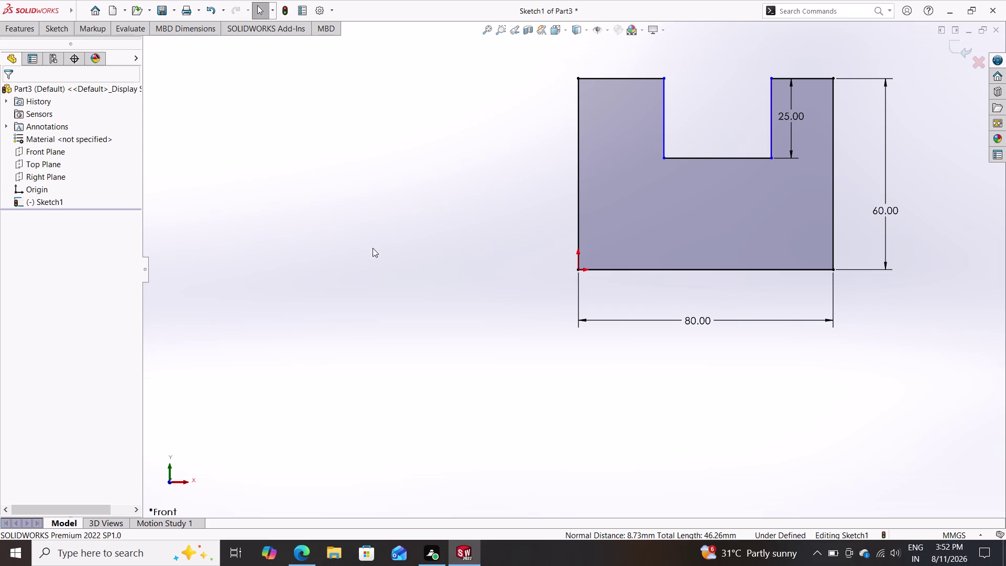
Dimension the notch's bottom edge to 25 mm with Smart Dimension.
click(63, 29)
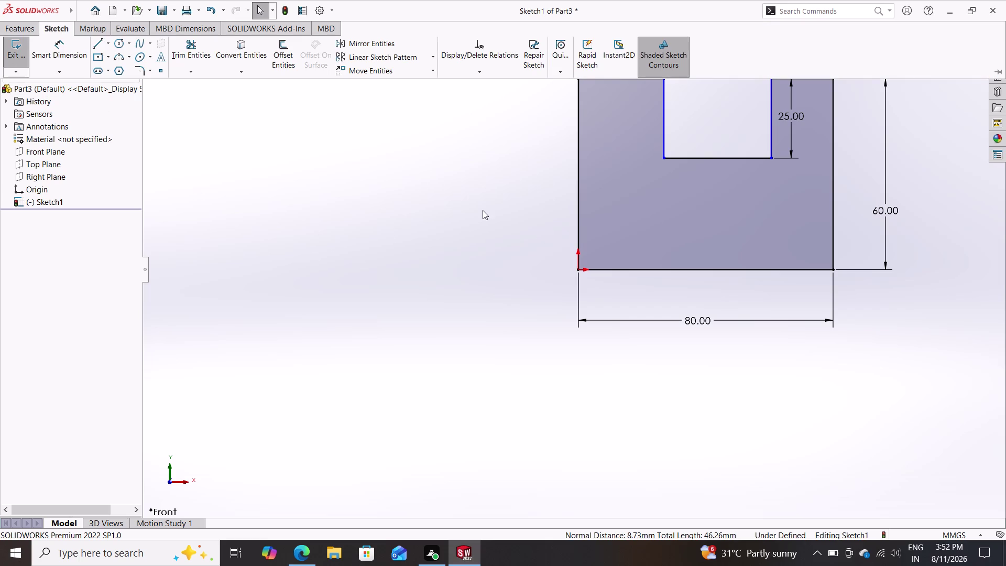
click(72, 47)
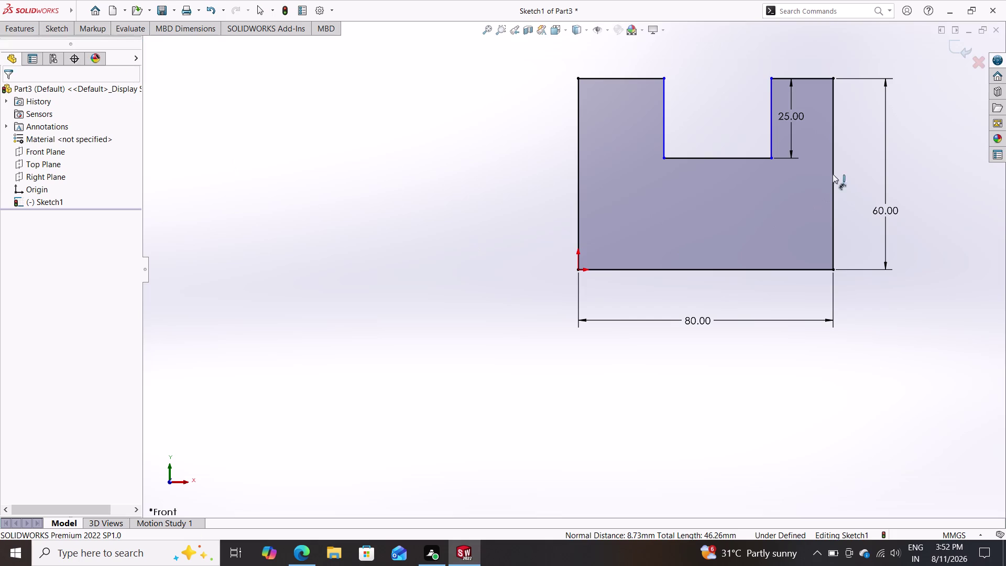
click(710, 159)
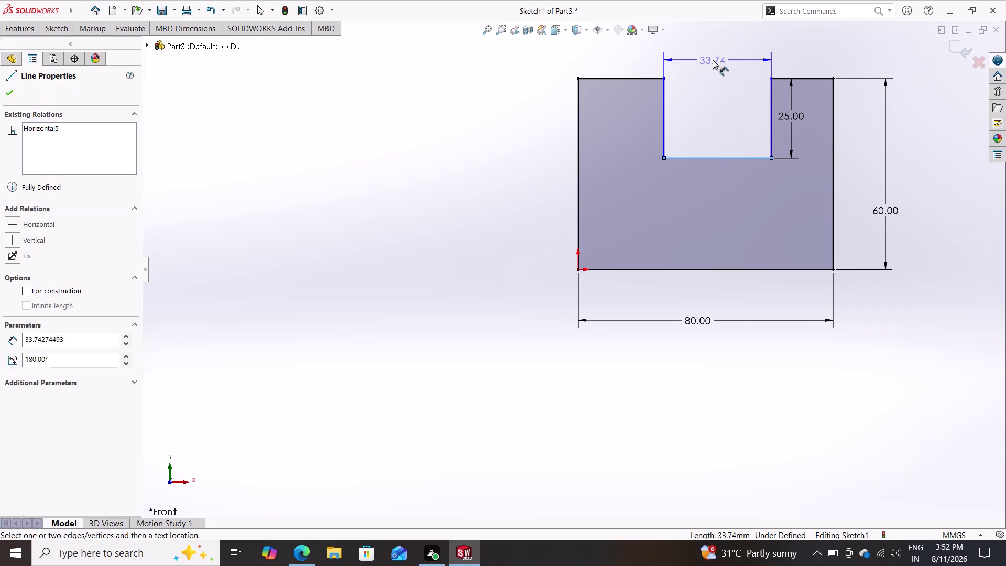
click(713, 58)
text(2)
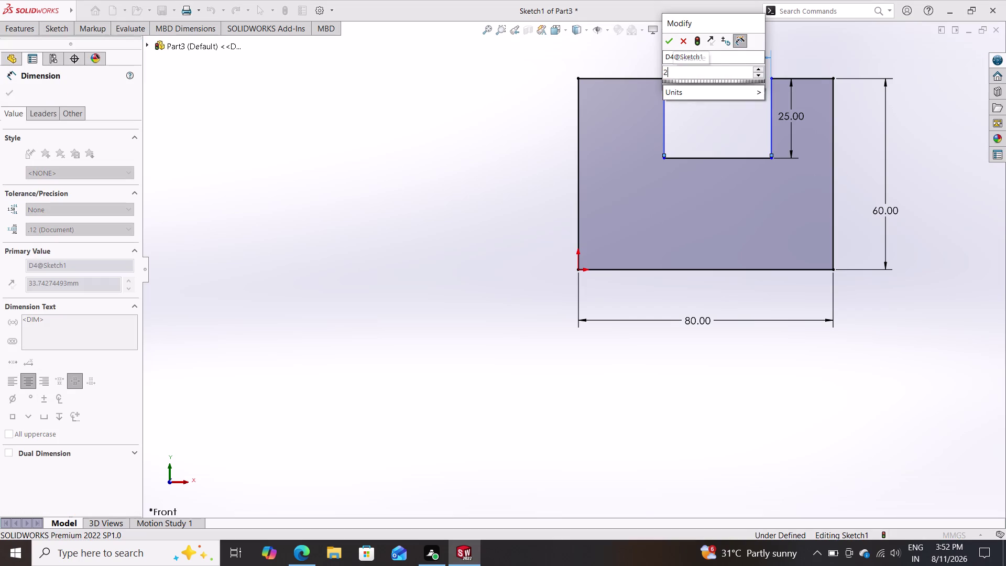
text(5)
key(Return)
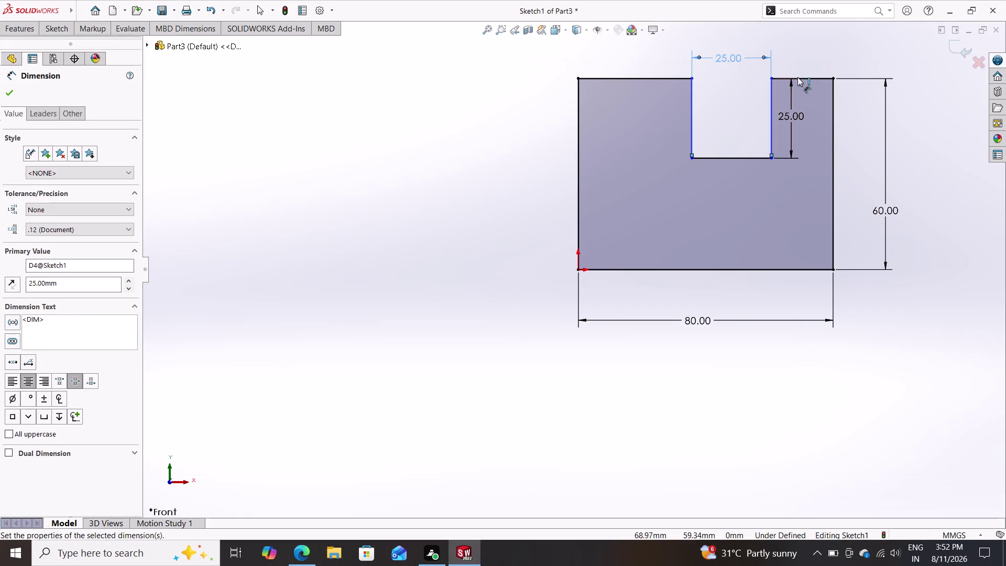
Dimension the right top ledge to 25 mm.
click(46, 22)
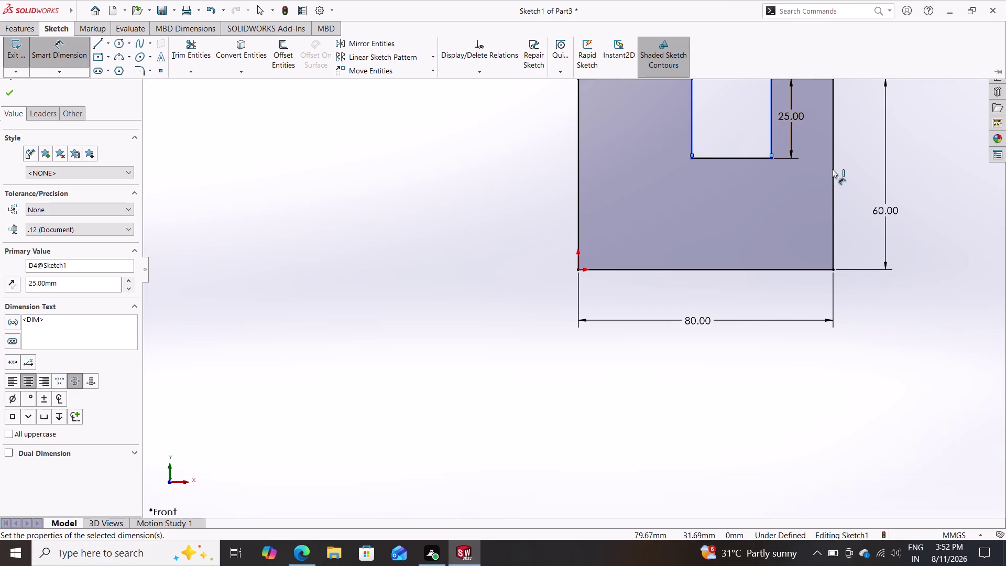
scroll(down, 3)
scroll(down, 3)
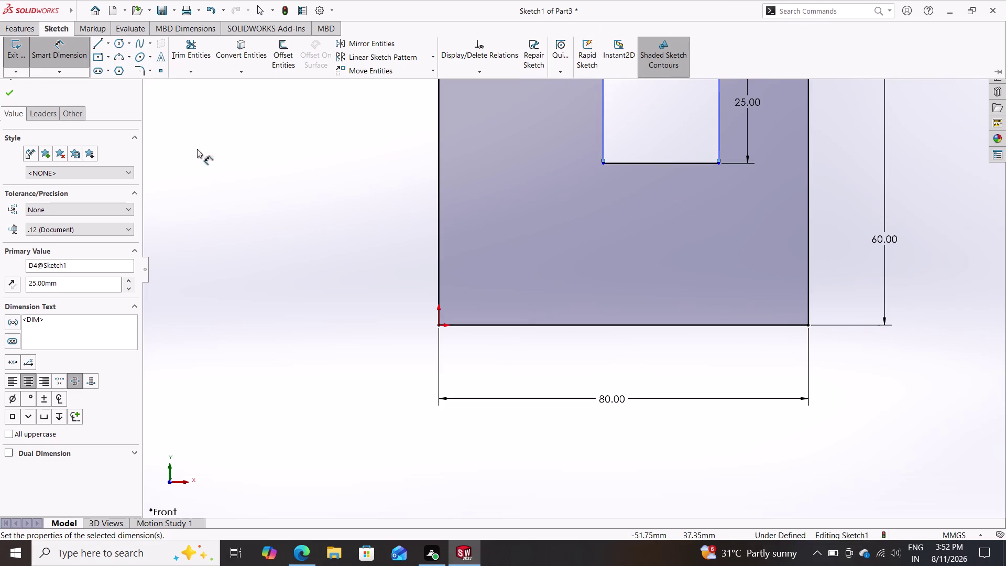
scroll(down, 3)
scroll(down, 3)
scroll(up, 3)
scroll(up, 3)
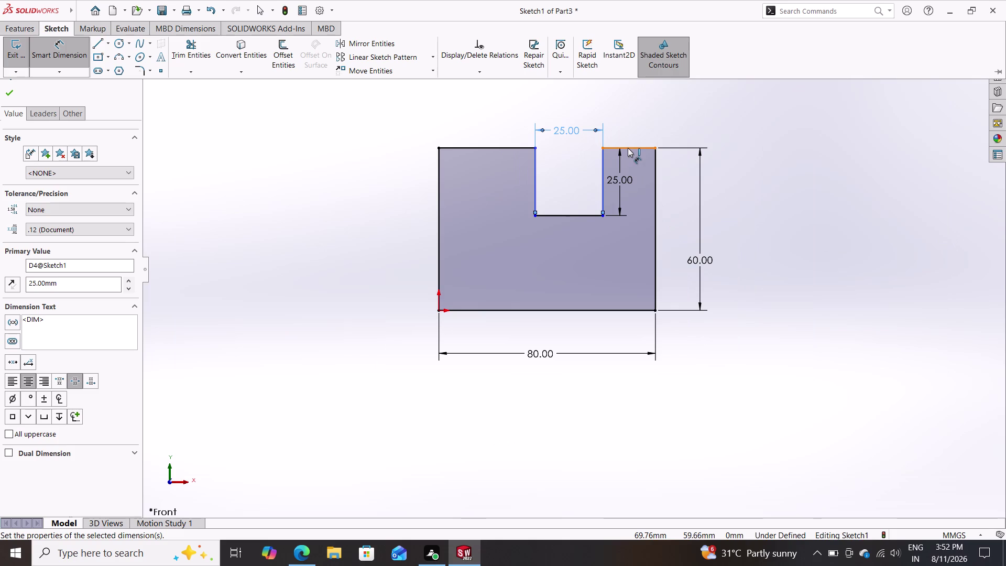
click(627, 148)
click(629, 113)
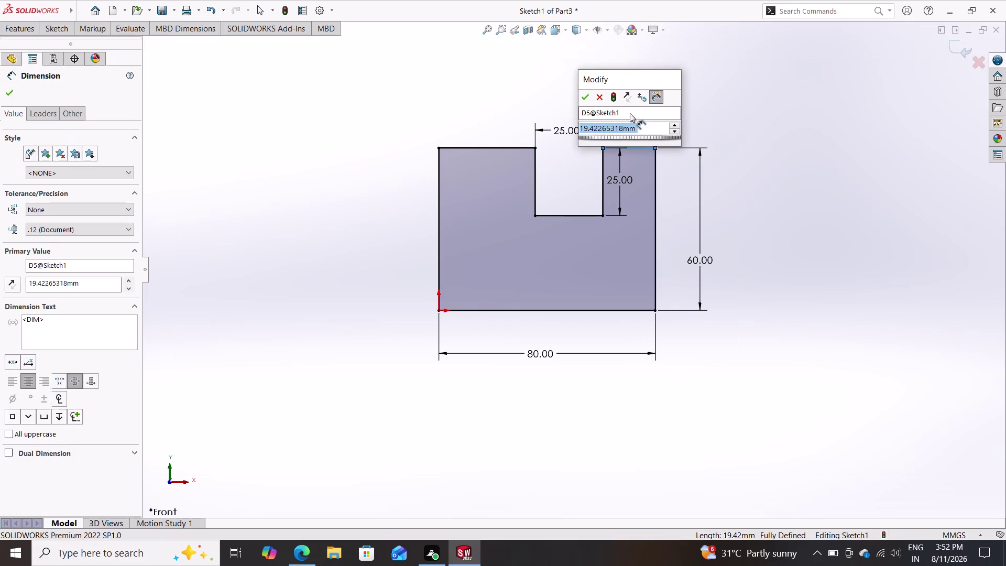
text(25)
key(Return)
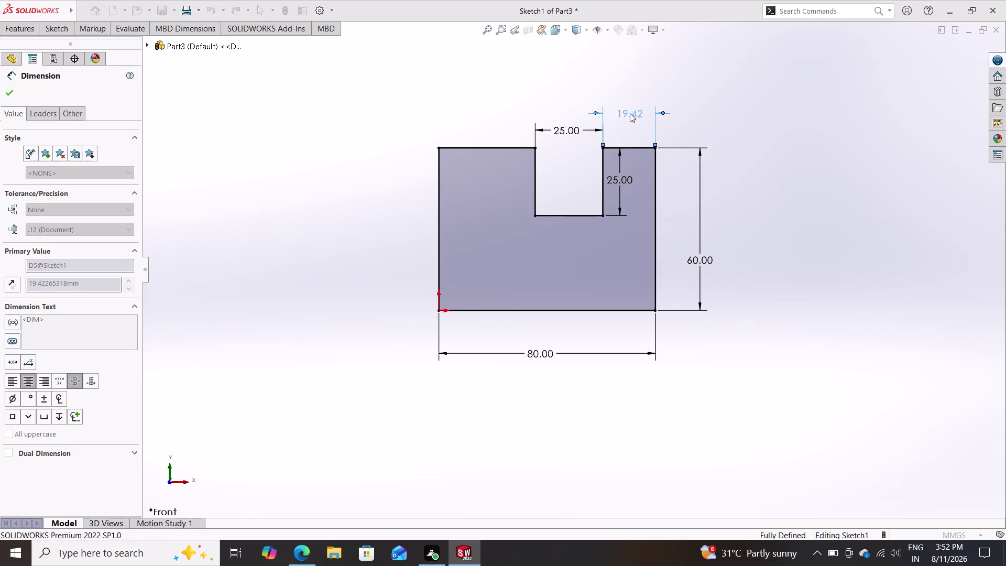
key(Escape)
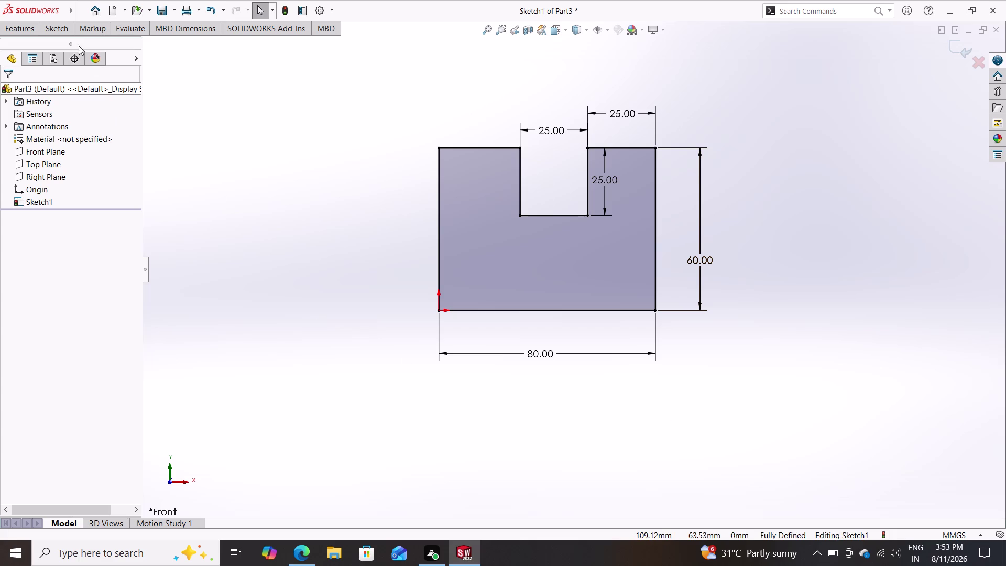
click(68, 31)
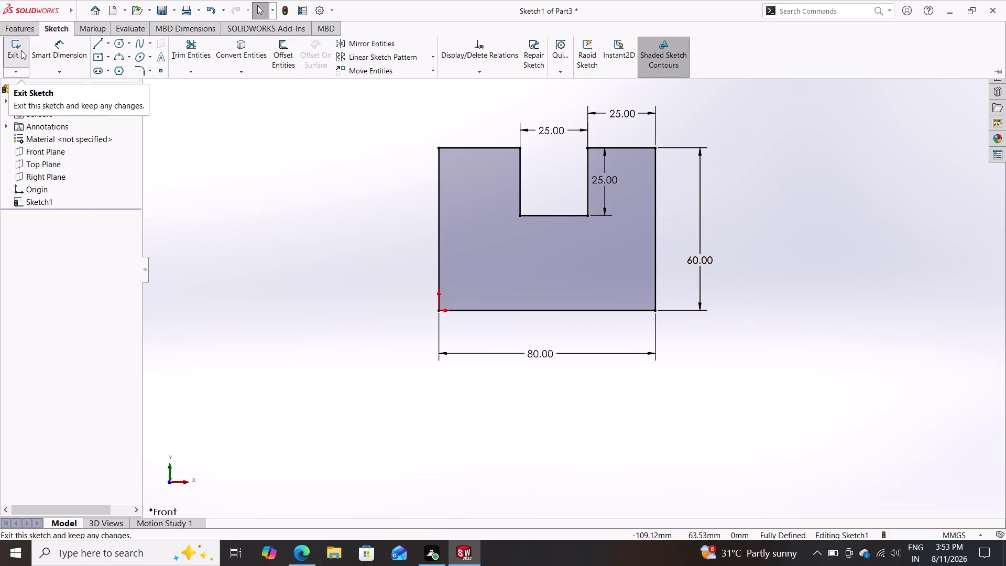
click(63, 46)
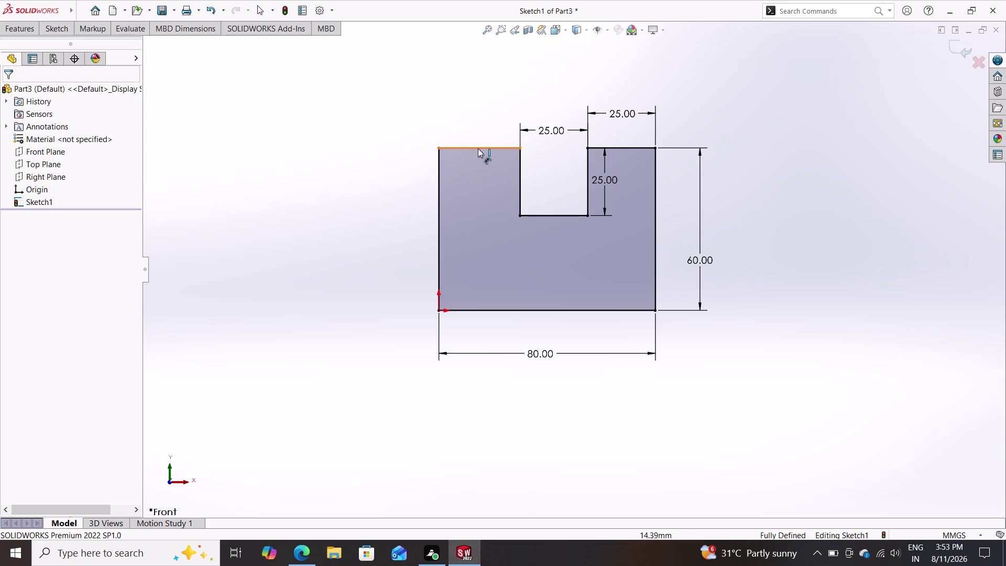
click(477, 148)
click(471, 105)
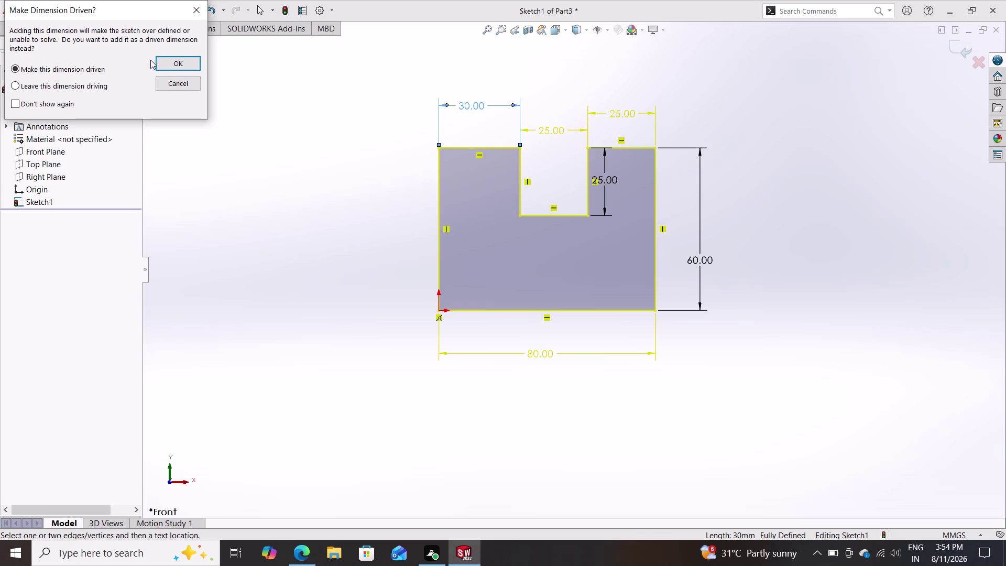
Accept the 30 mm left ledge dimension as a driven reference and close its properties.
click(163, 67)
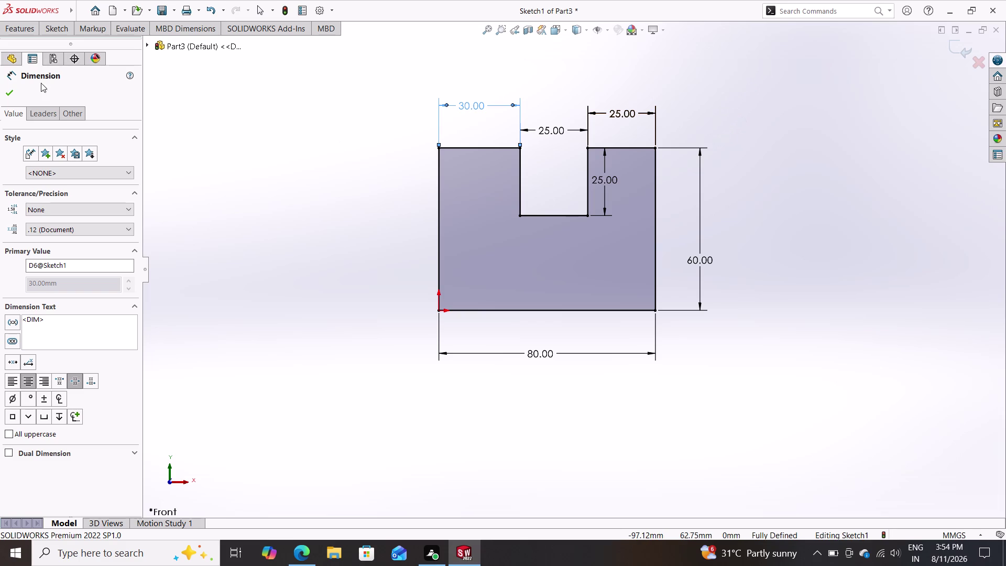
click(12, 89)
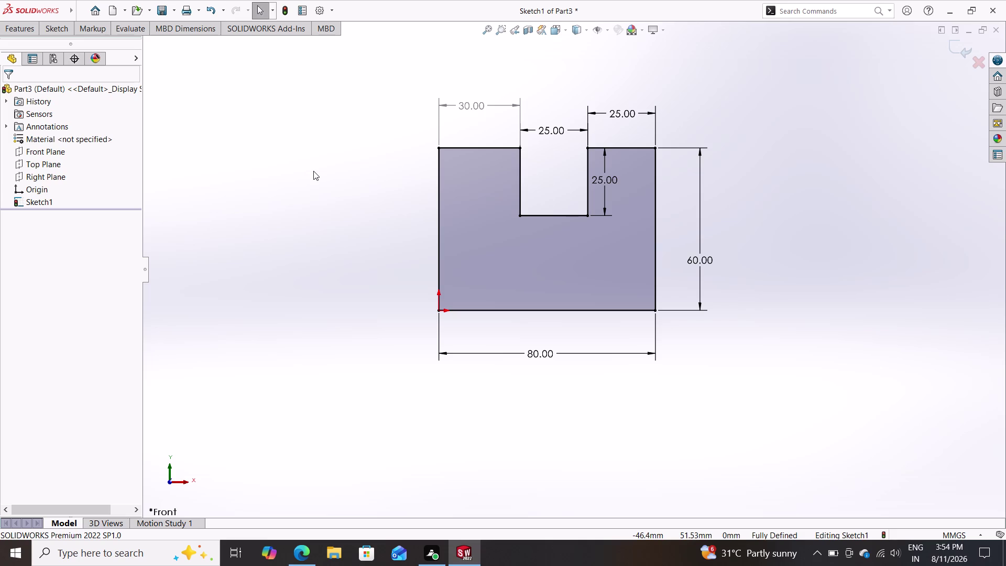
Change the notch width dimension from 25 mm to 20 mm.
triple_click(553, 130)
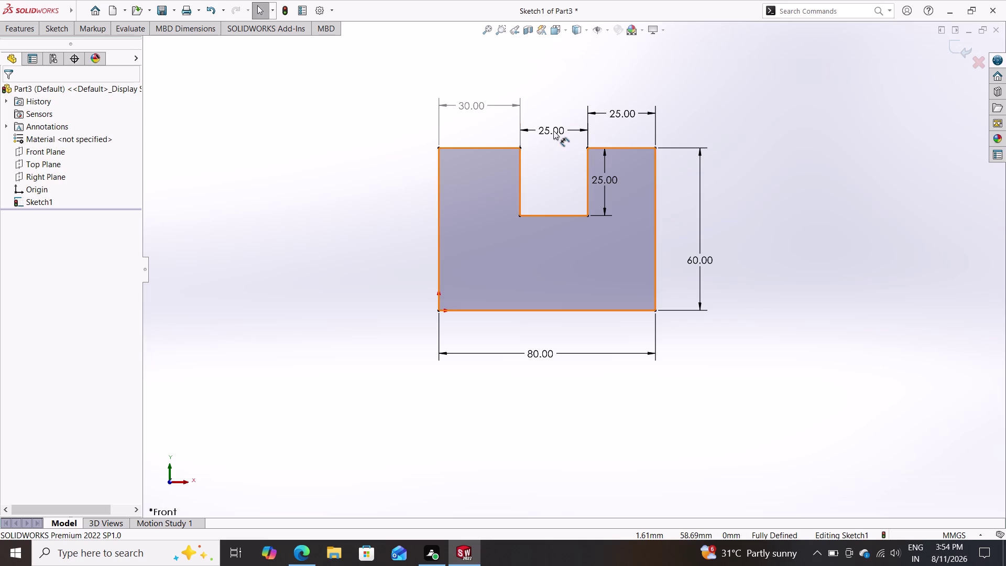
click(553, 130)
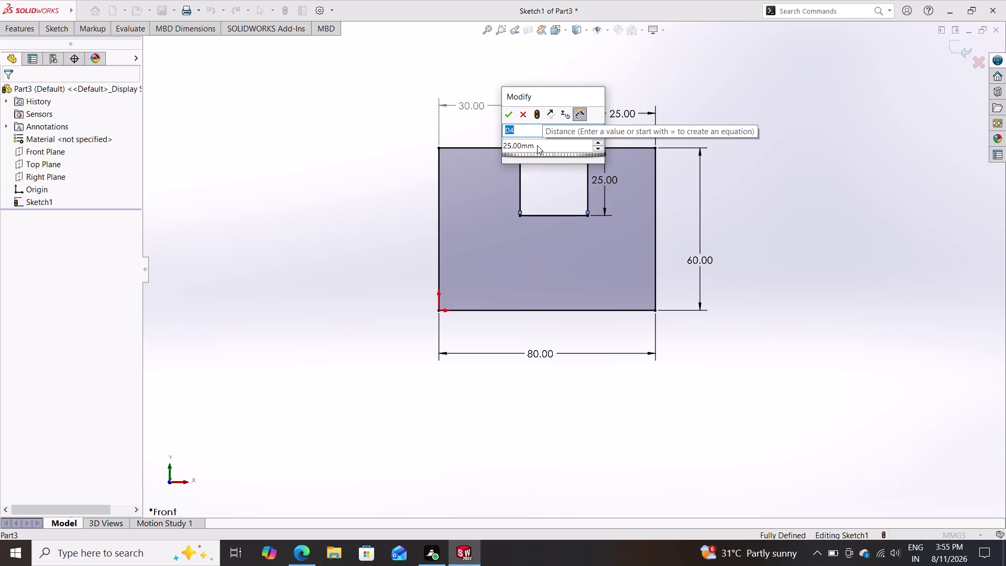
click(534, 147)
drag(542, 143, 487, 152)
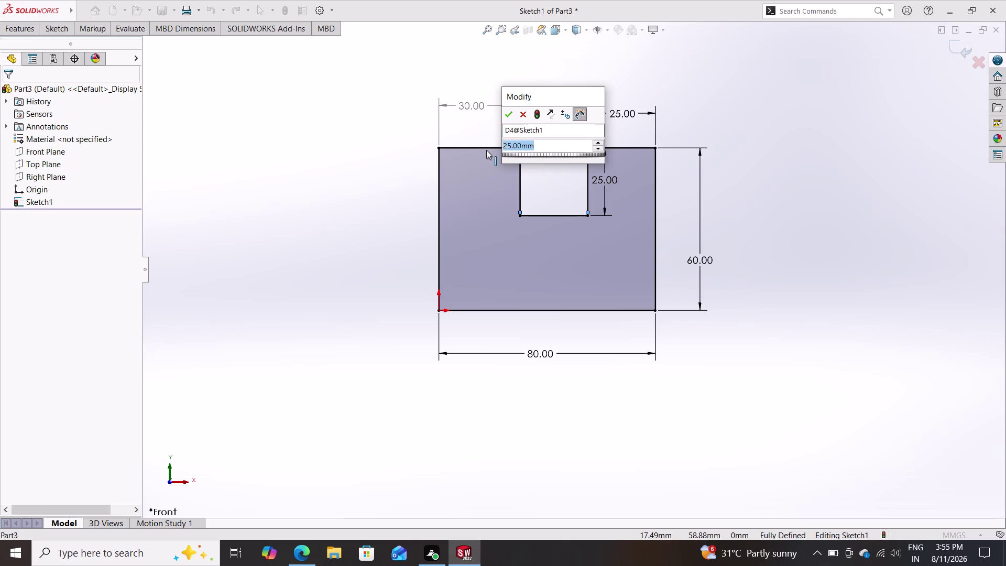
text(20)
key(Return)
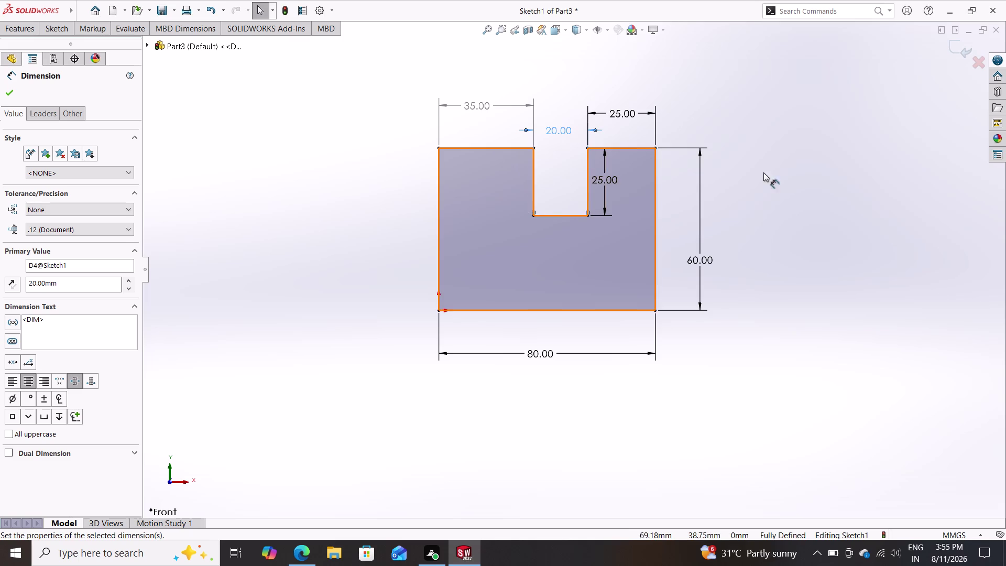
key(Escape)
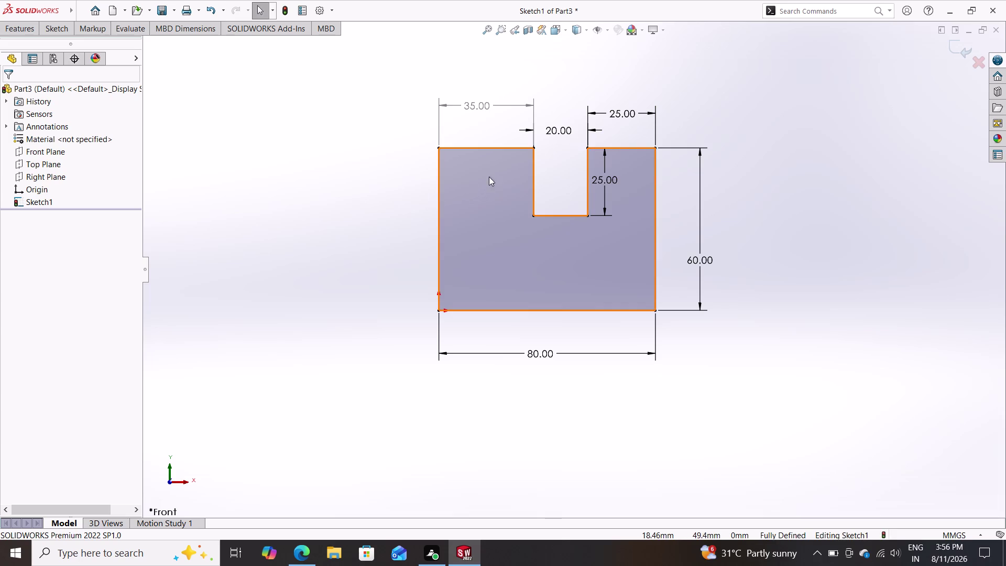
Make the 20 mm notch width dimension a driven reference.
click(532, 133)
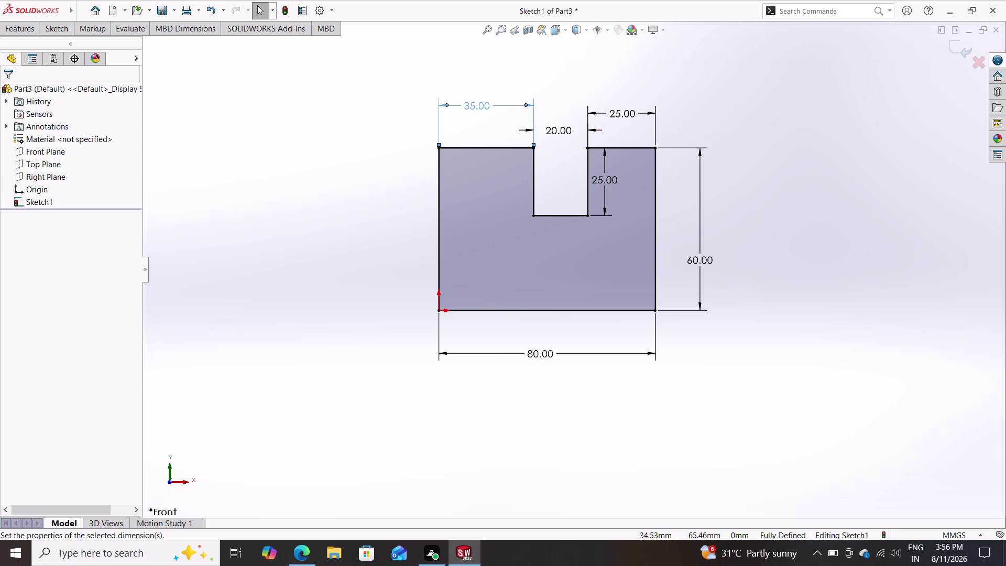
key(Escape)
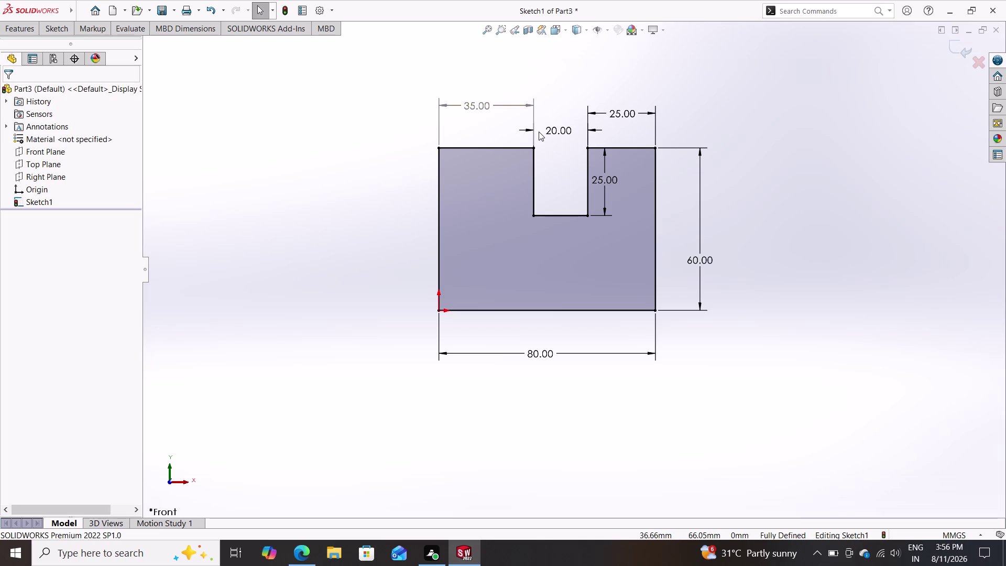
double_click(595, 128)
right_click(595, 128)
right_click(595, 128)
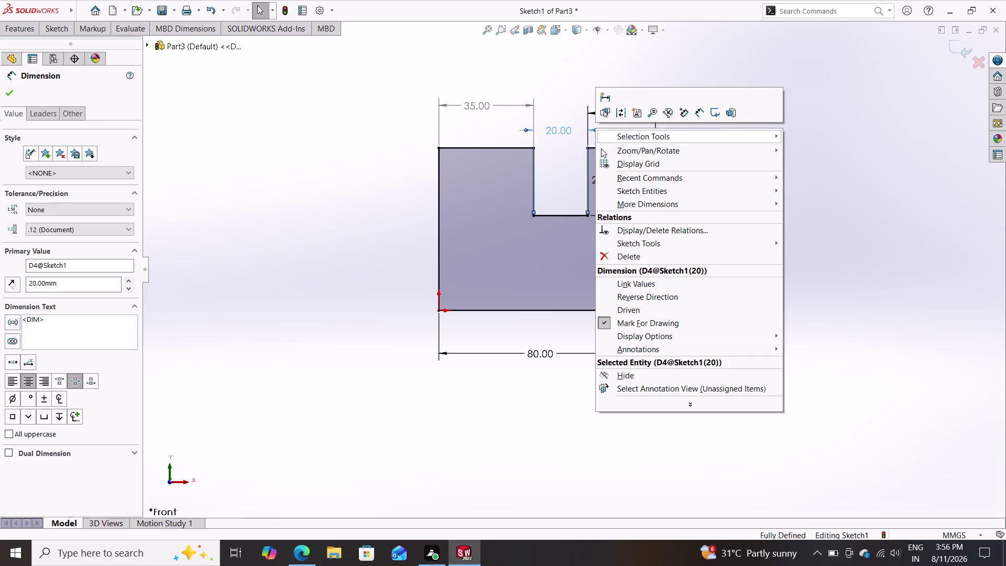
click(626, 311)
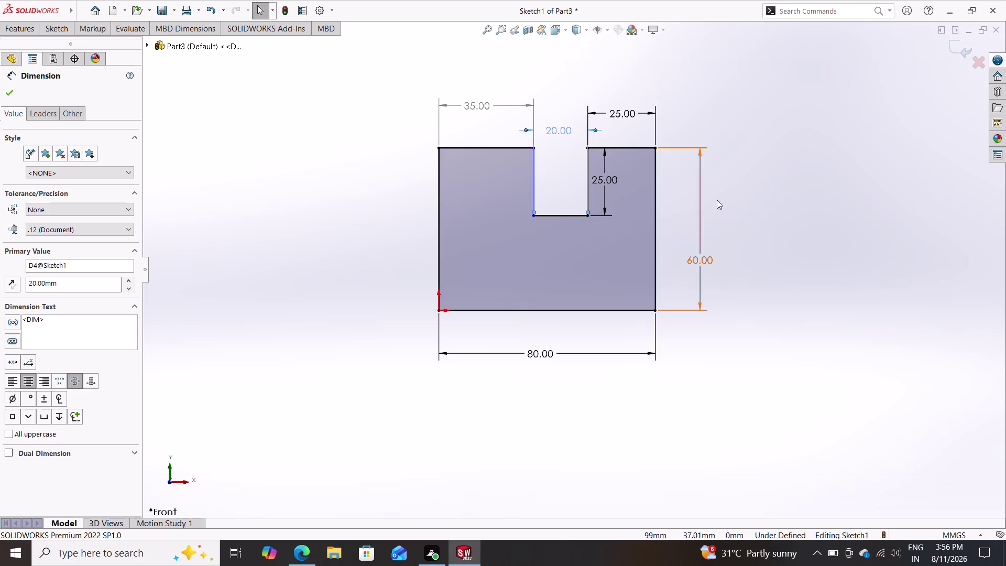
key(Escape)
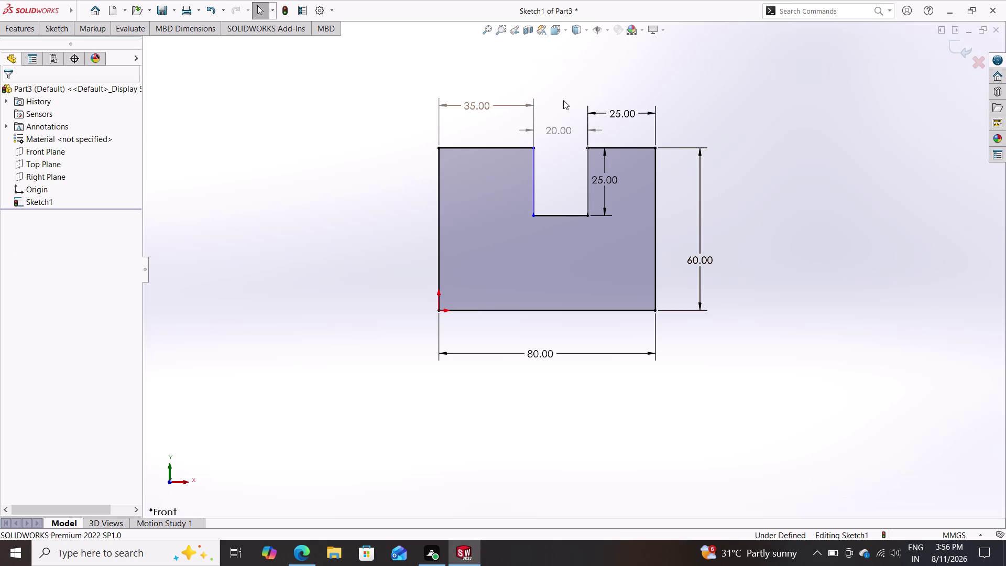
Make the 35 mm left ledge dimension driving again.
click(499, 103)
right_click(500, 103)
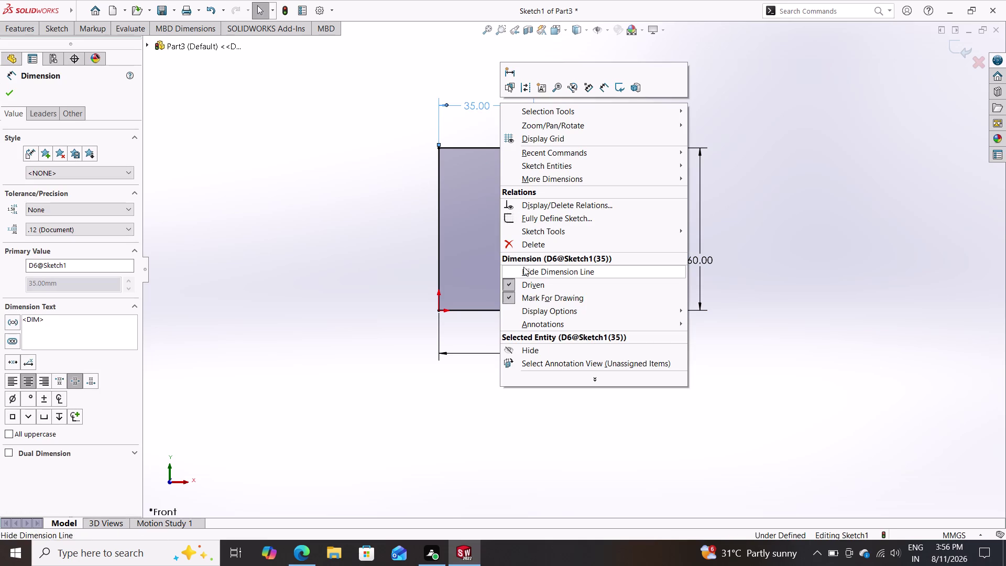
click(527, 287)
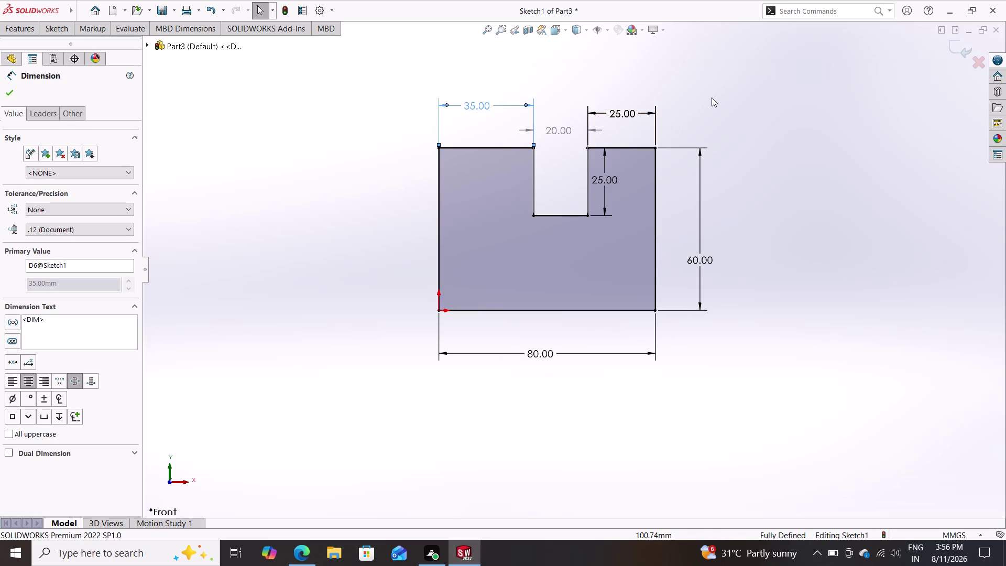
key(Escape)
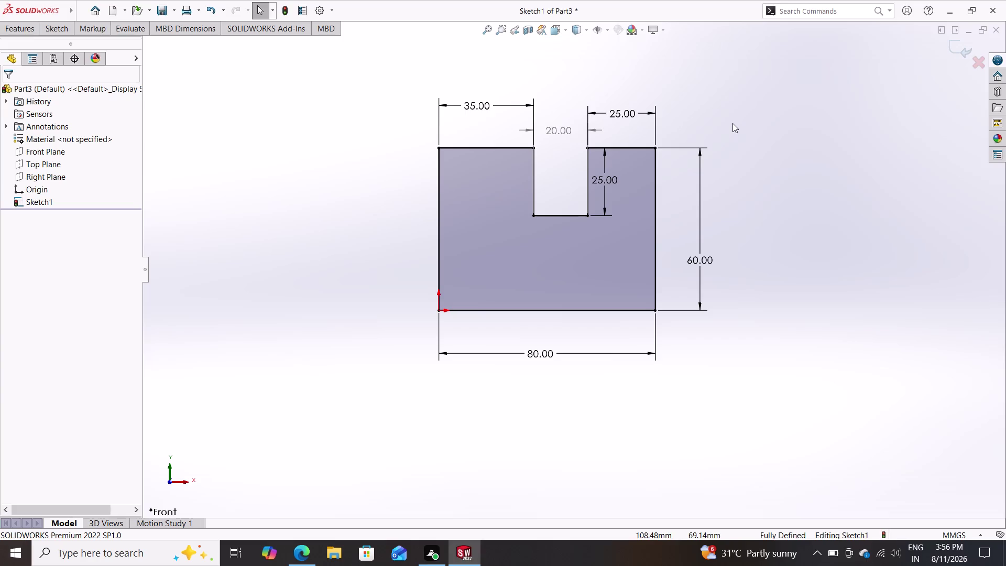
Change the left ledge dimension from 35 mm to 20 mm.
double_click(499, 106)
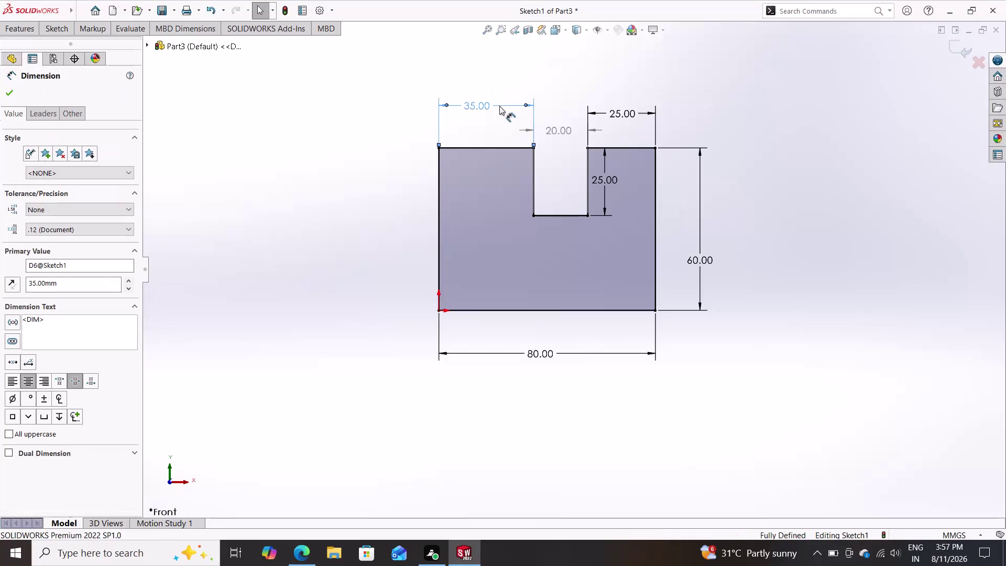
double_click(471, 105)
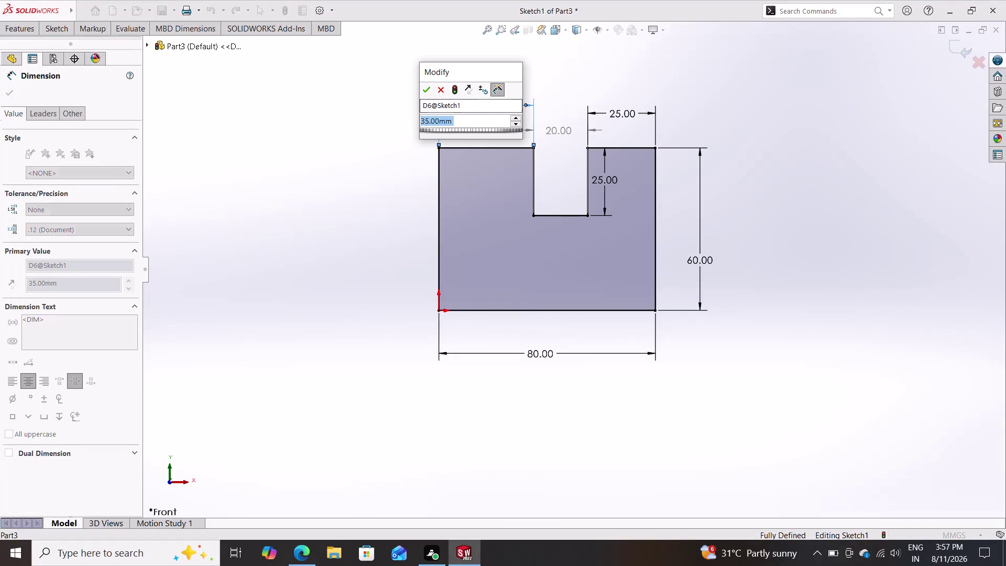
text(20)
key(Return)
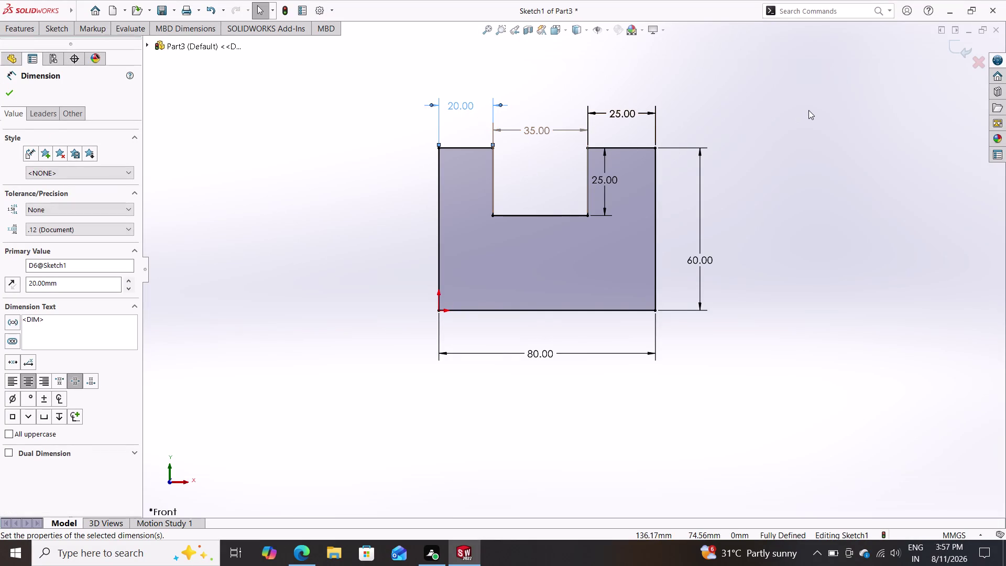
key(Escape)
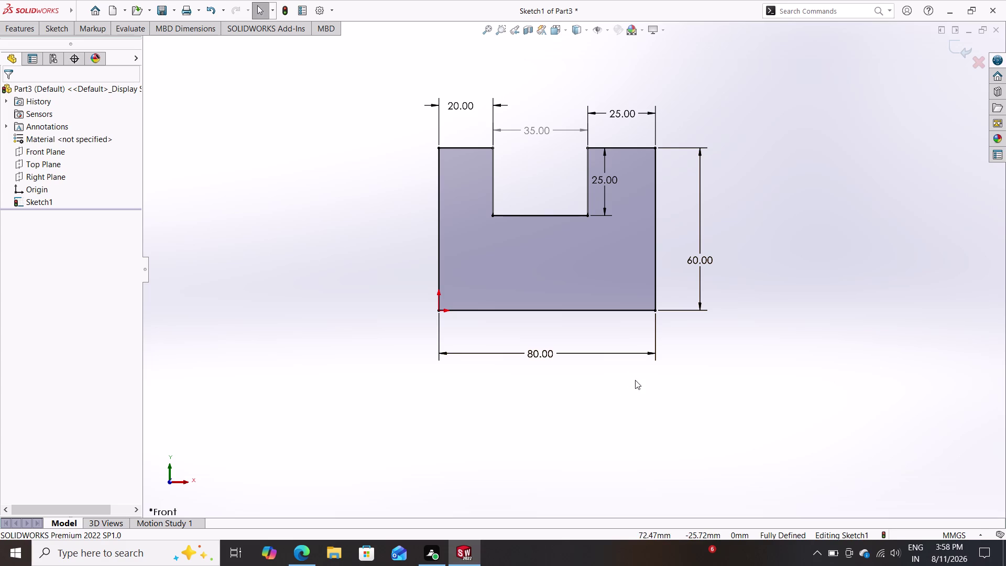
Box-select the entire notched profile with its dimensions and delete it.
drag(750, 369, 477, 397)
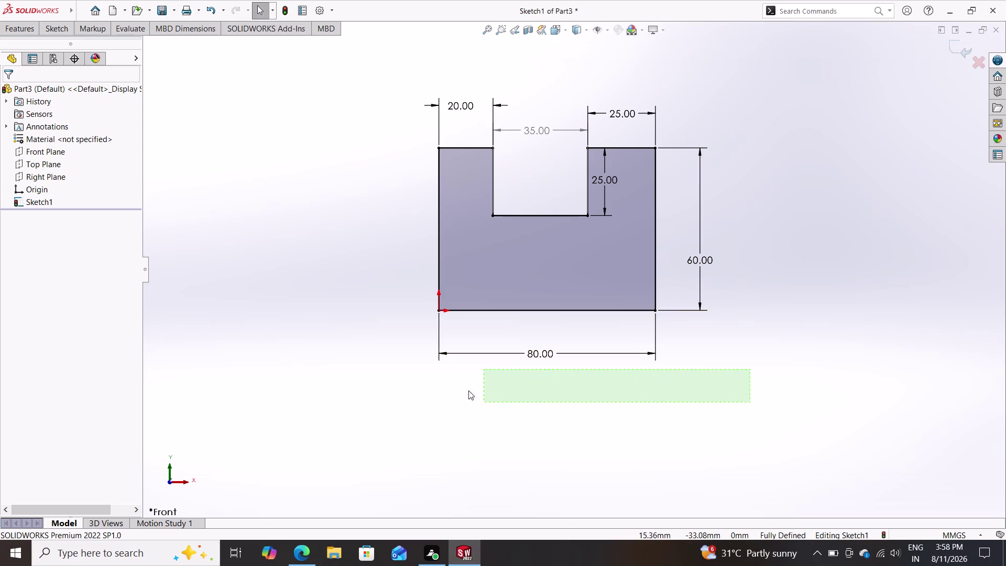
drag(477, 397, 362, 89)
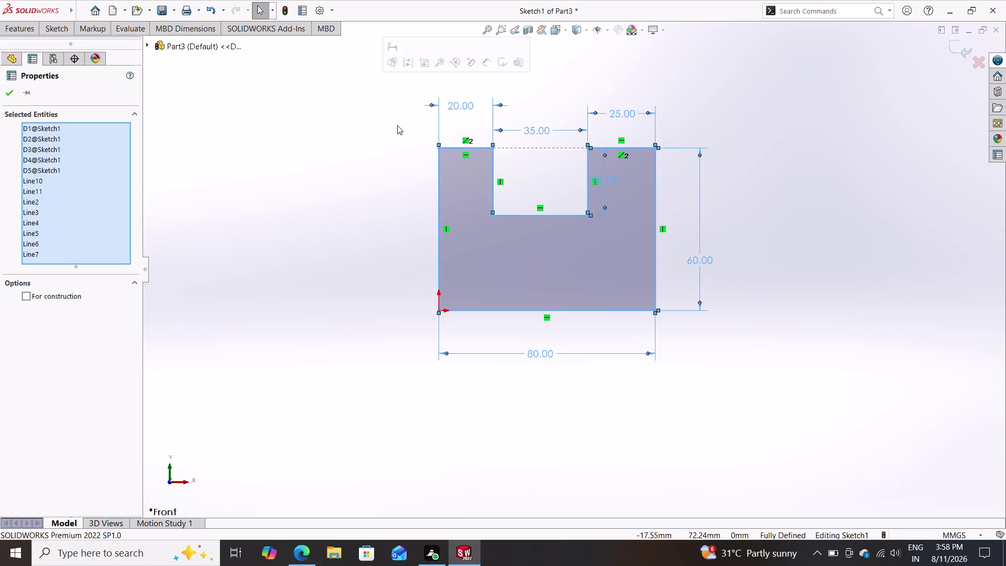
key(Delete)
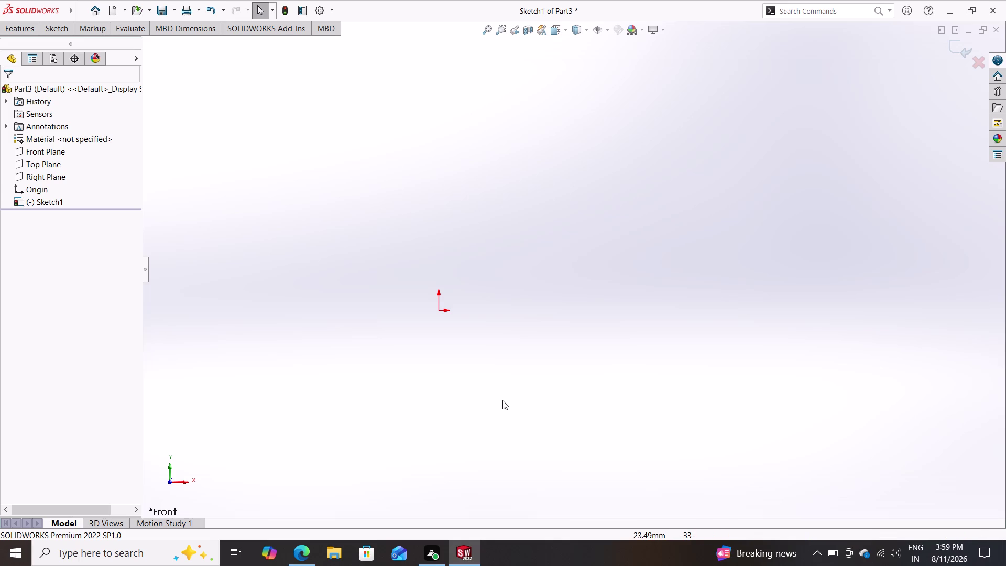
Draw a circle centred on the origin.
click(56, 28)
click(119, 43)
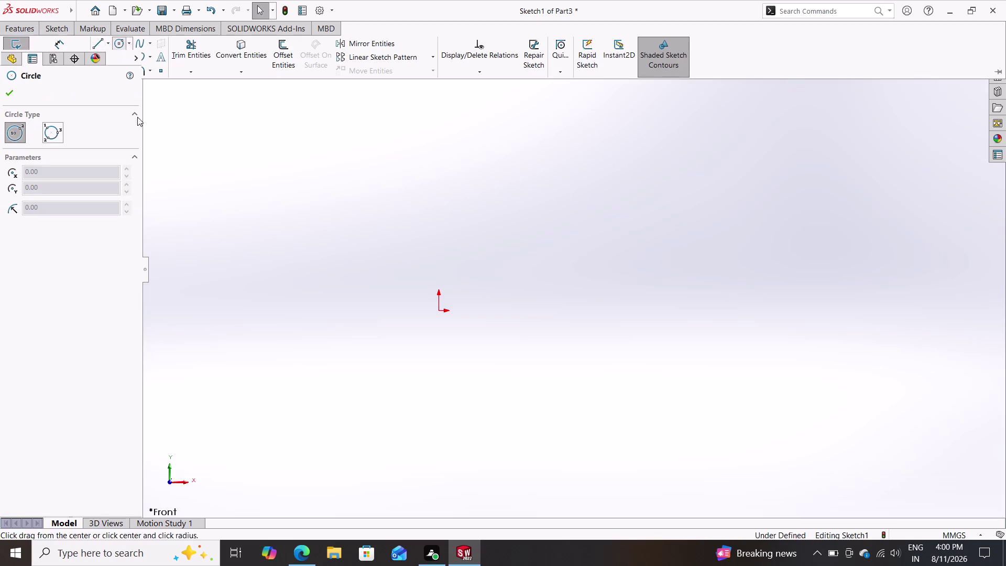
click(440, 310)
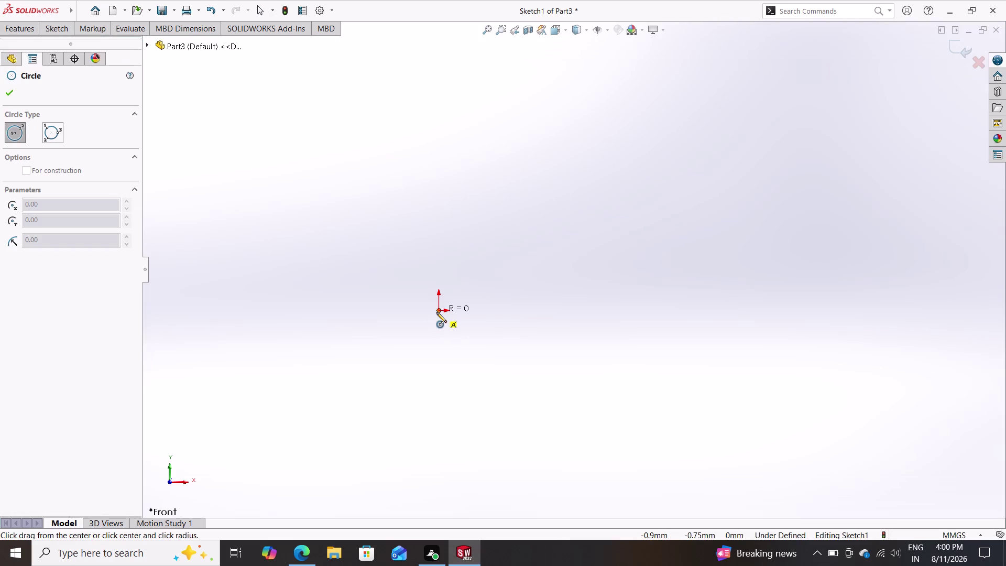
click(450, 336)
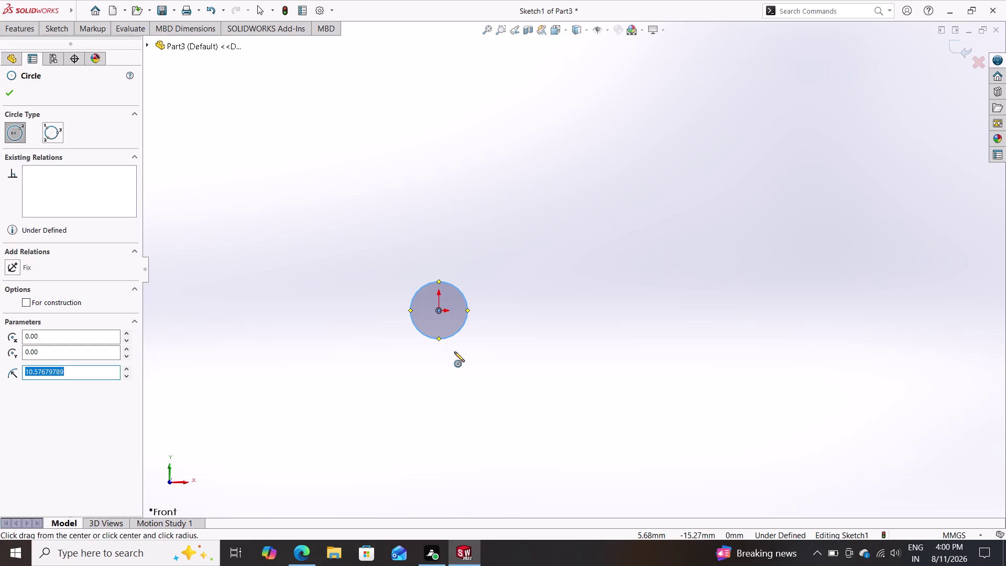
key(Escape)
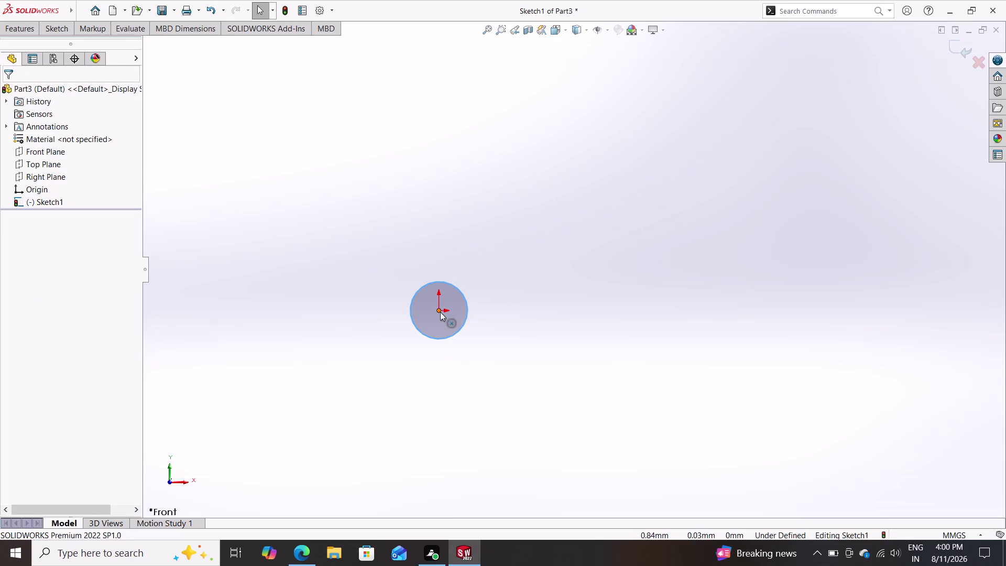
key(Escape)
click(63, 30)
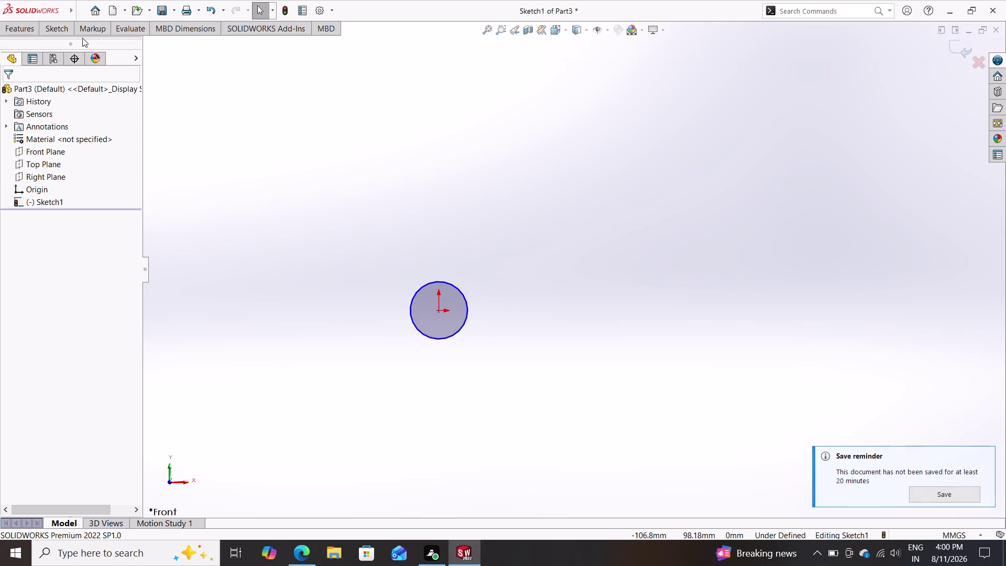
Draw a smaller circle below and a larger circle above the origin on the vertical axis.
click(59, 23)
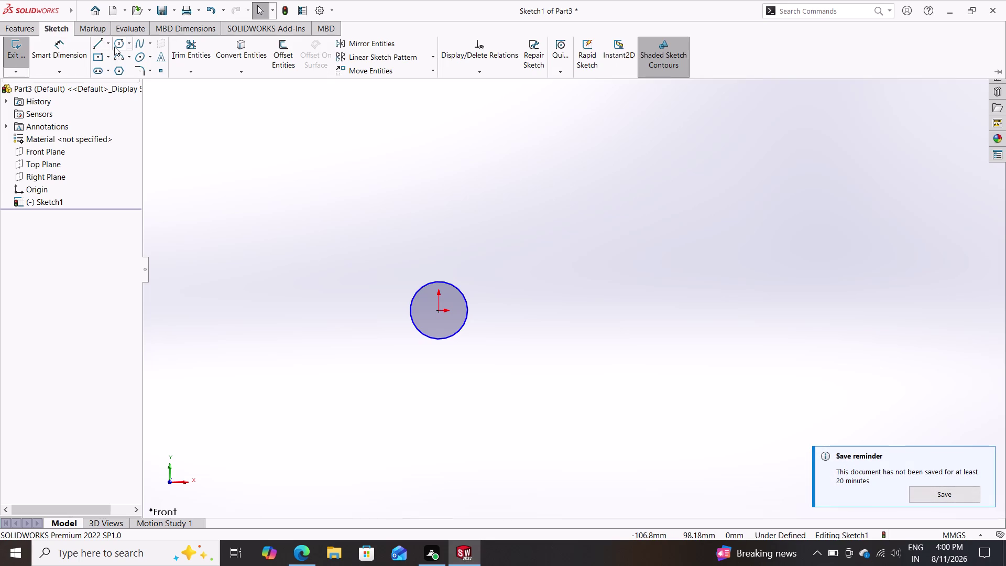
click(114, 47)
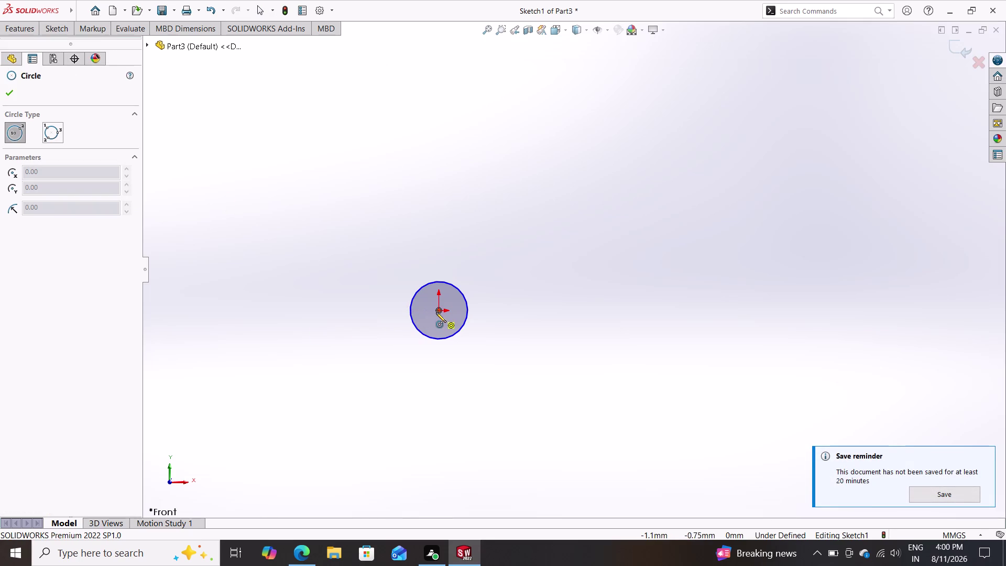
click(438, 404)
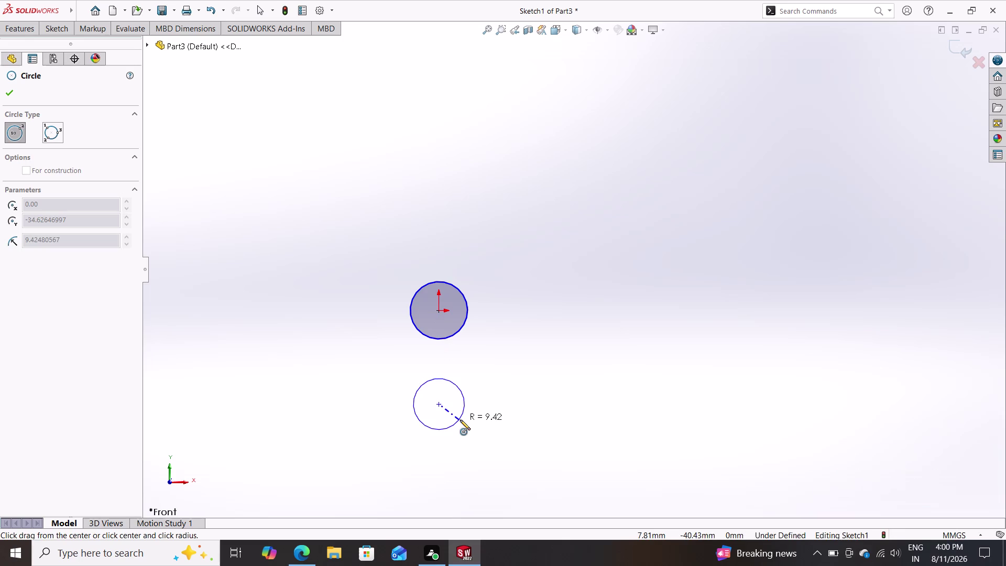
click(460, 419)
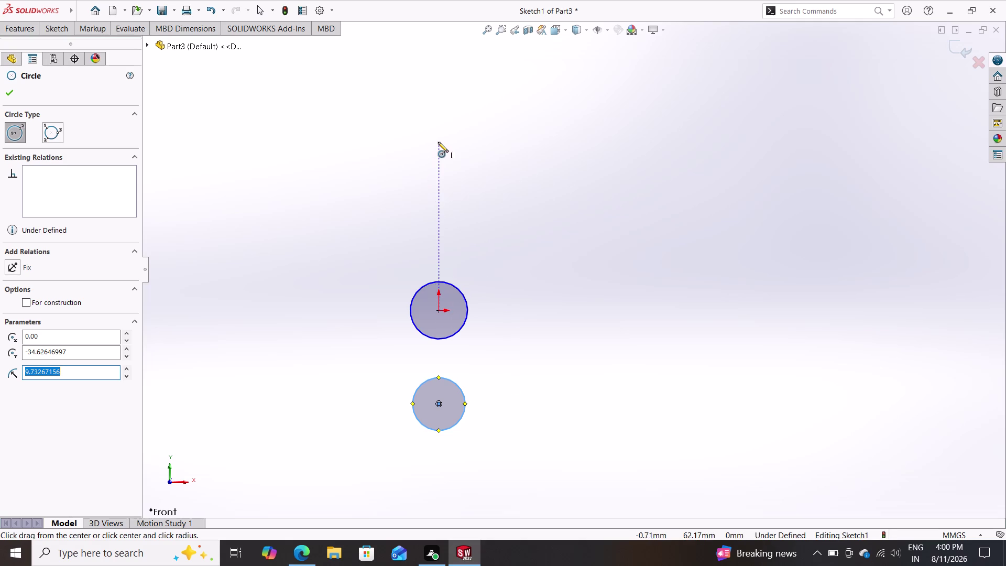
click(438, 138)
double_click(468, 161)
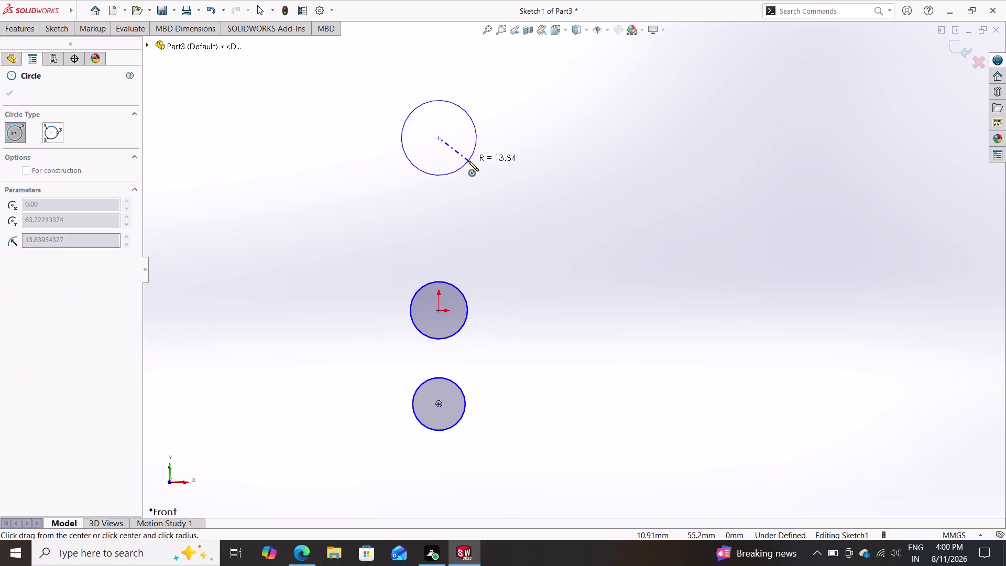
key(Escape)
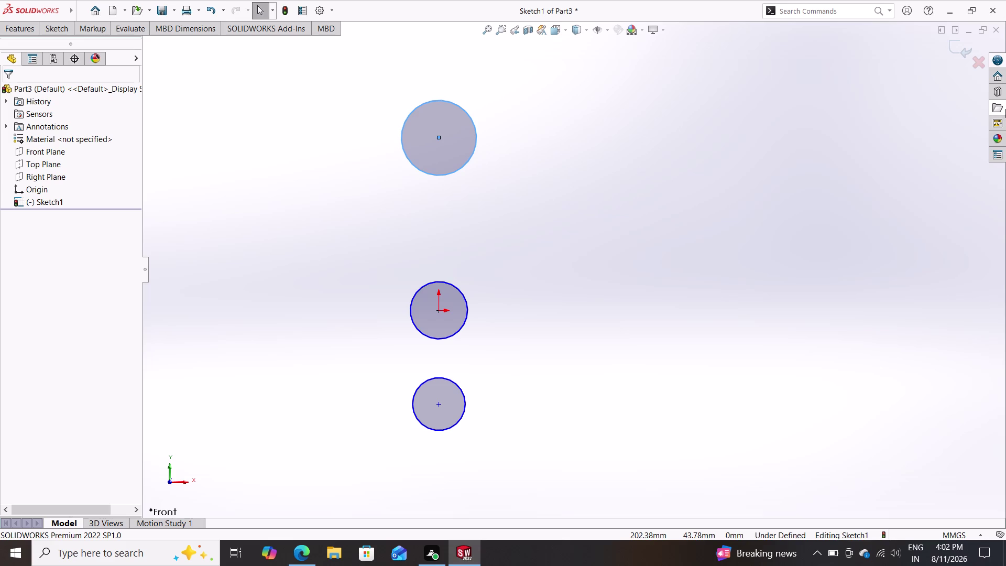
Draw a horizontal line extending right from the origin.
click(63, 22)
click(97, 46)
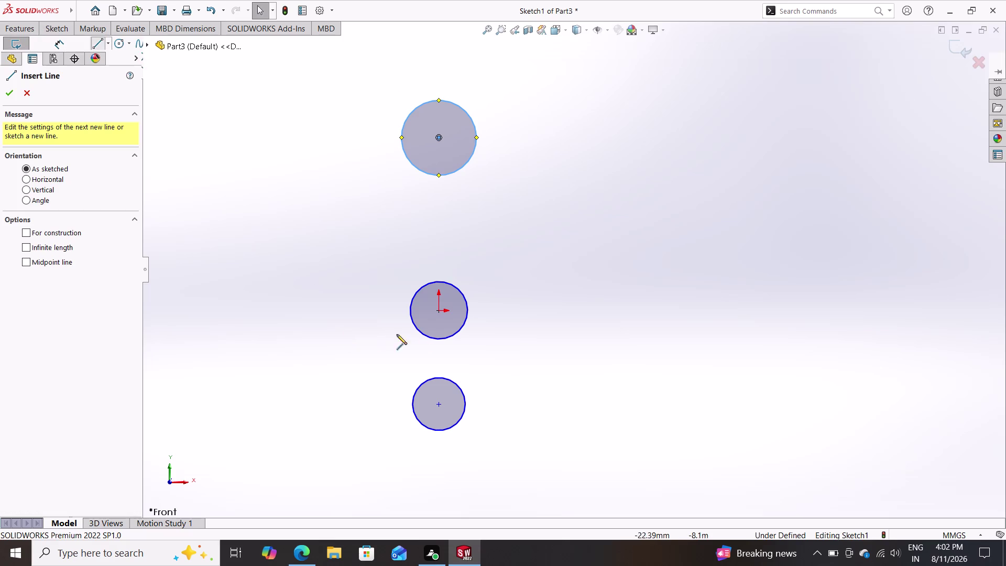
click(439, 310)
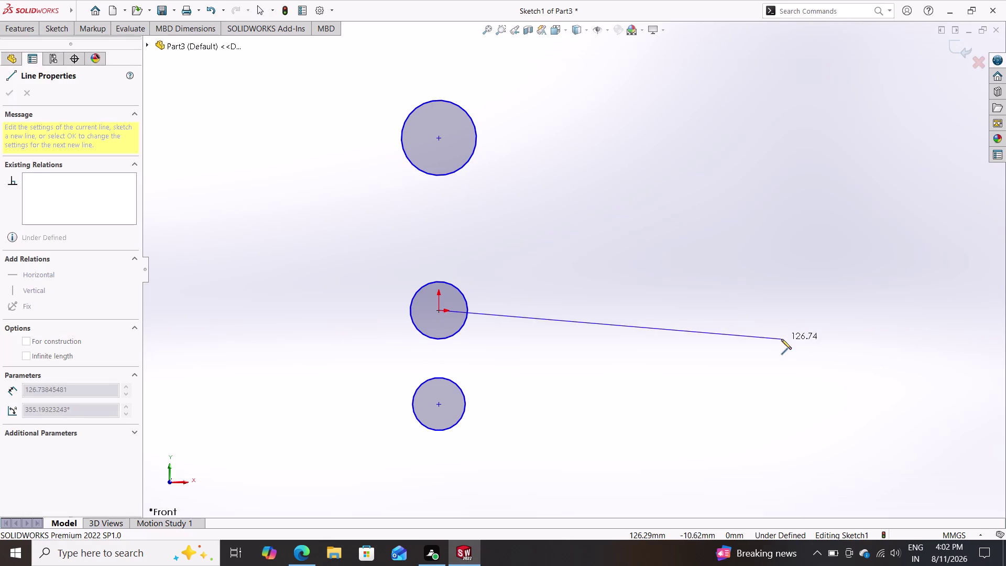
double_click(802, 312)
double_click(804, 313)
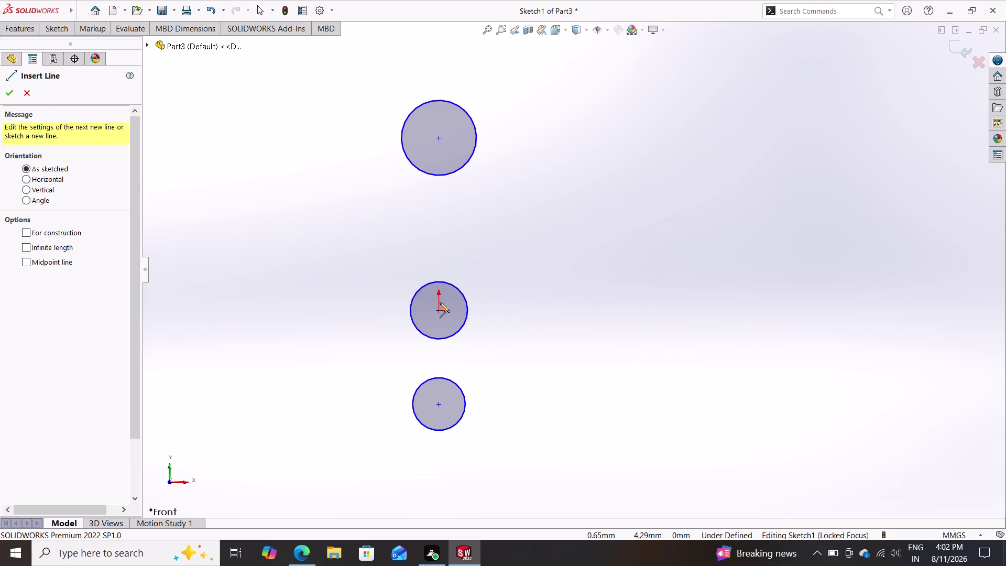
click(437, 312)
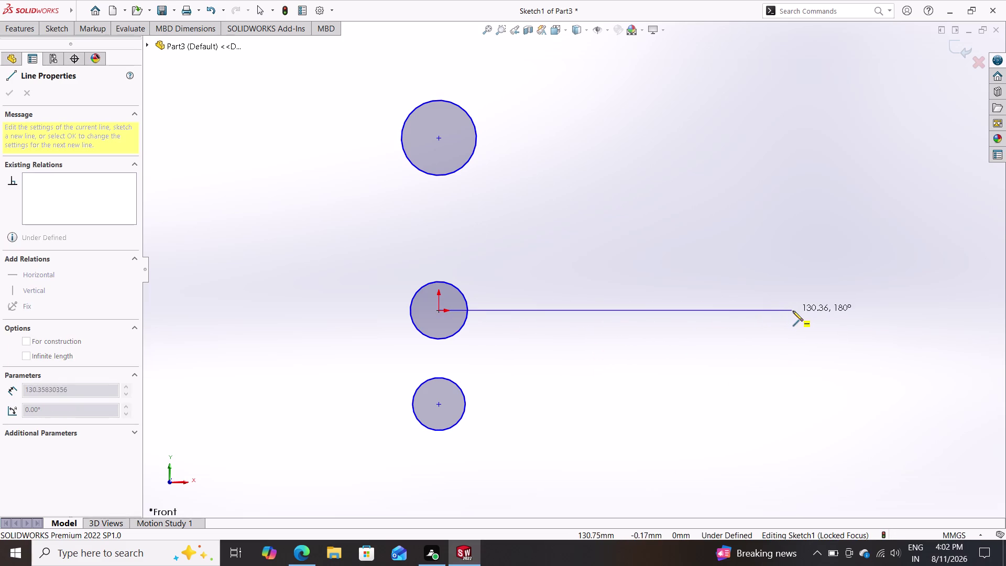
click(805, 308)
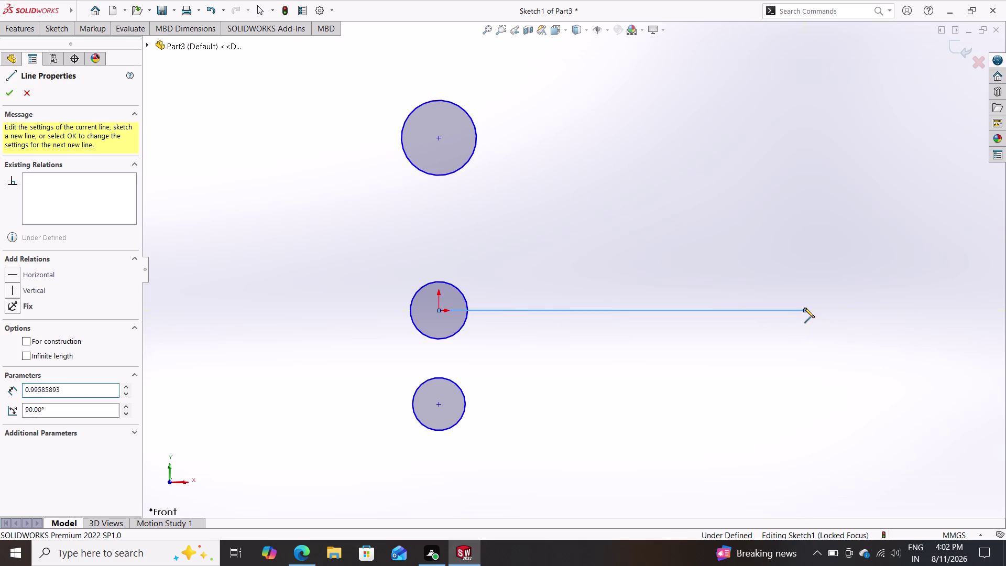
double_click(790, 329)
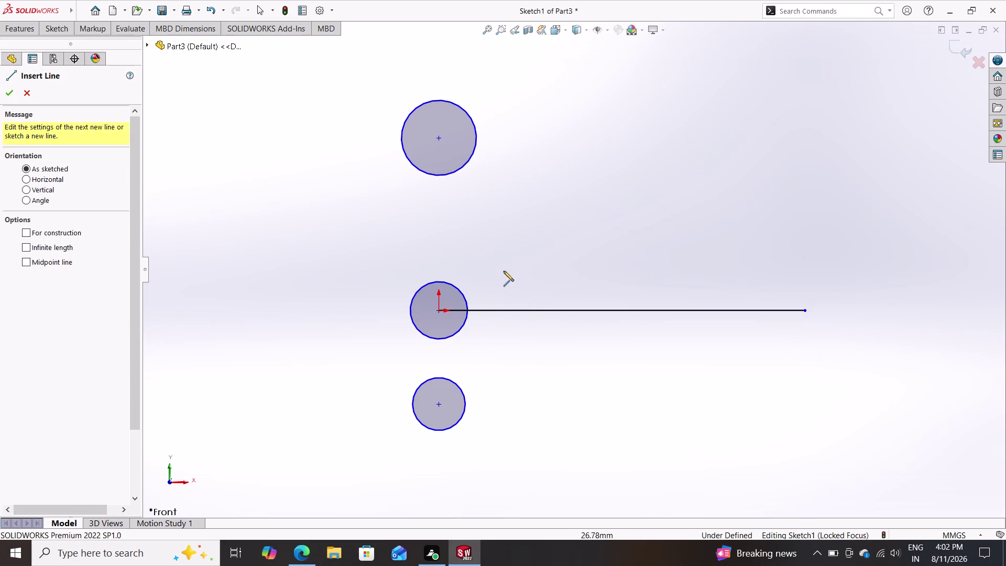
Draw a horizontal line from the lower circle's centre with a short upward stub at its end.
click(439, 406)
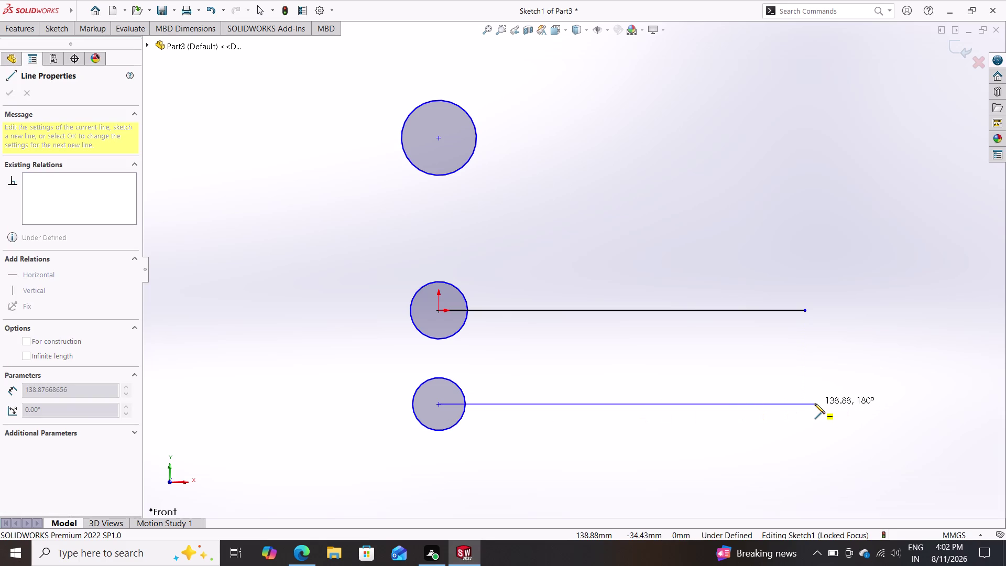
click(814, 403)
click(809, 378)
click(808, 383)
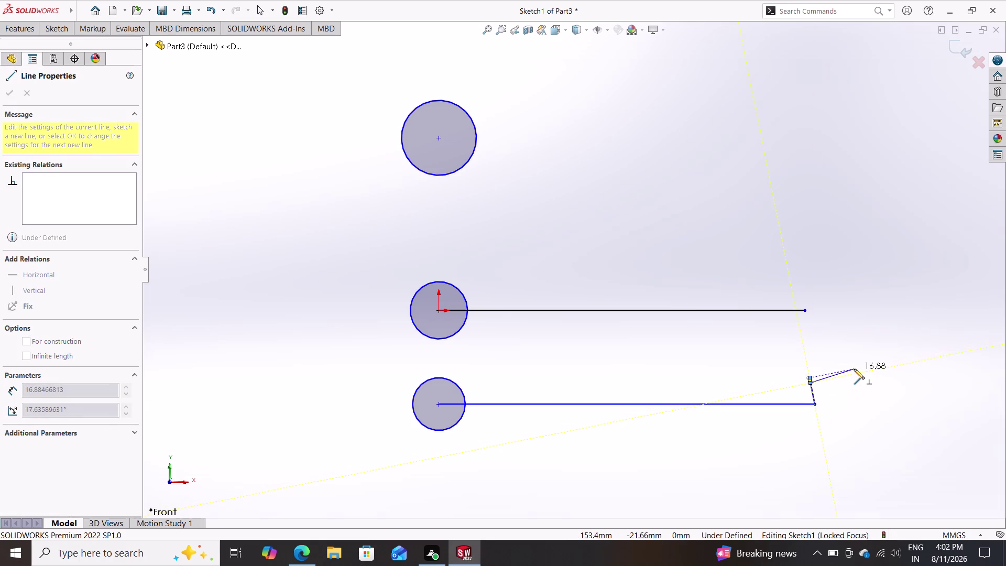
key(Escape)
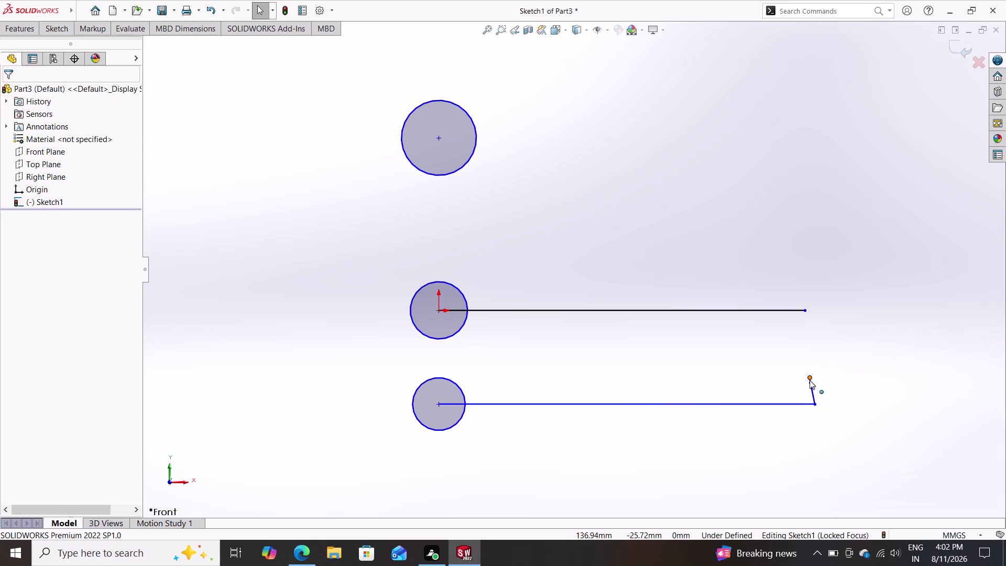
click(810, 379)
key(Delete)
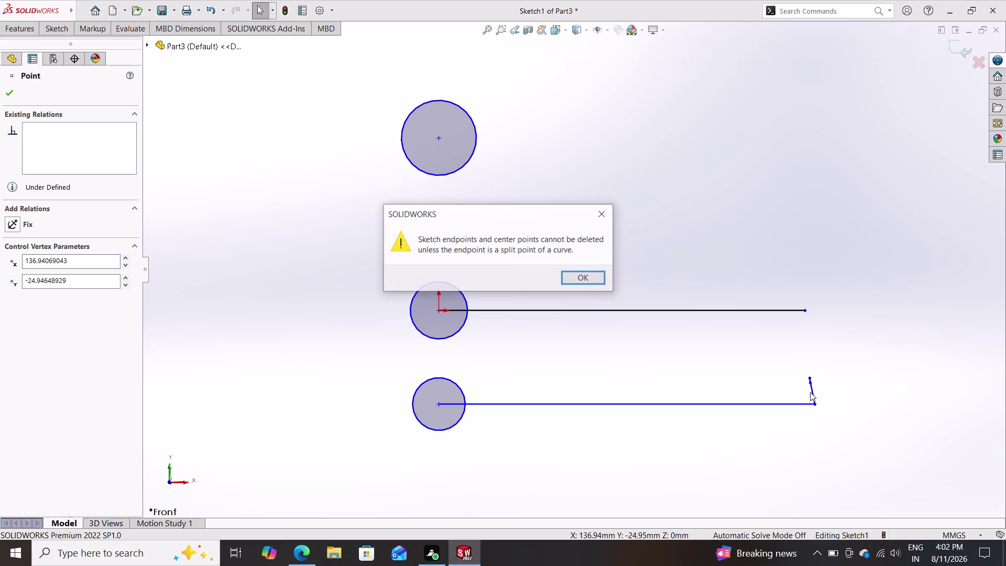
click(575, 275)
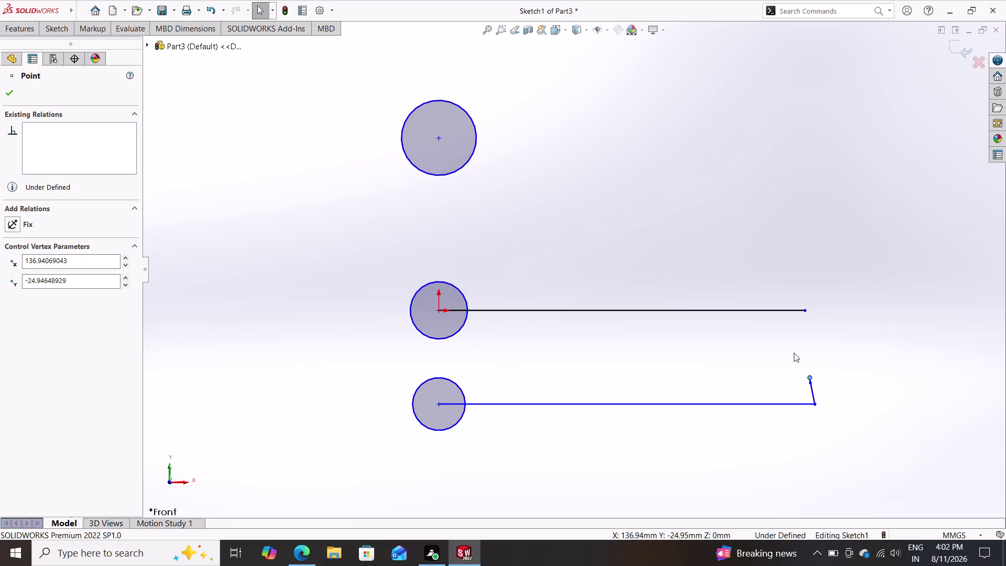
click(810, 389)
key(Delete)
scroll(up, 3)
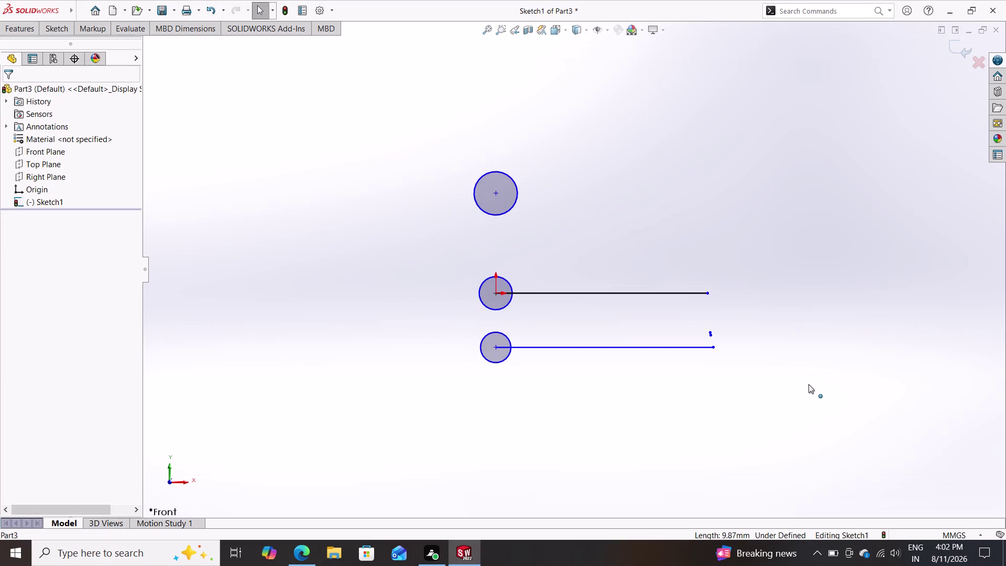
scroll(down, 3)
scroll(down, 3)
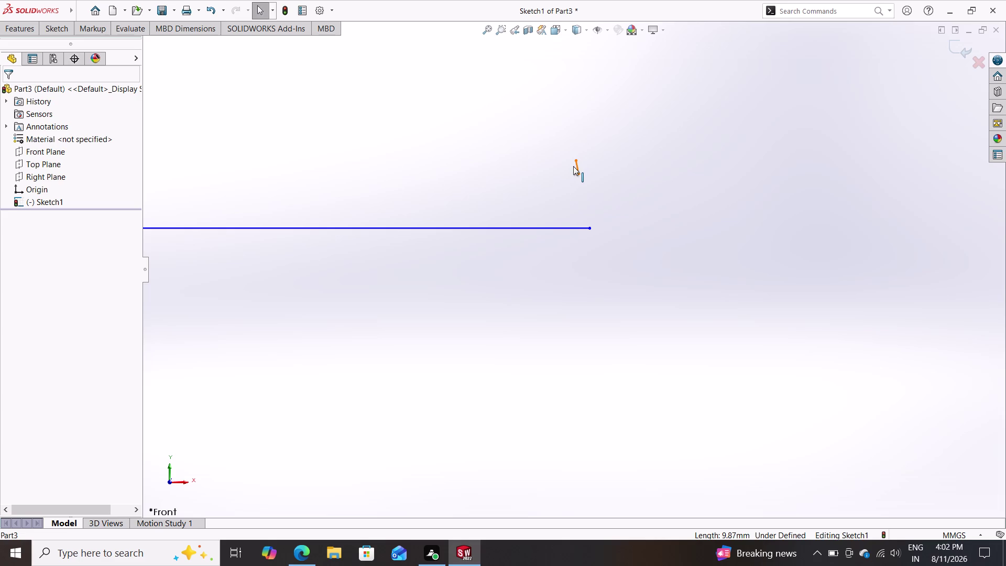
click(573, 166)
click(575, 166)
key(Delete)
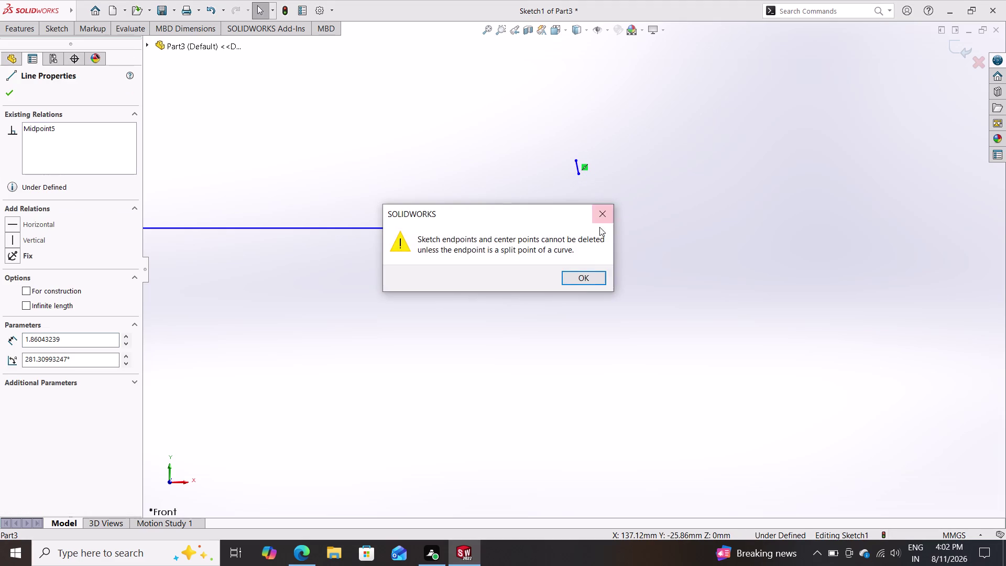
click(591, 276)
key(Delete)
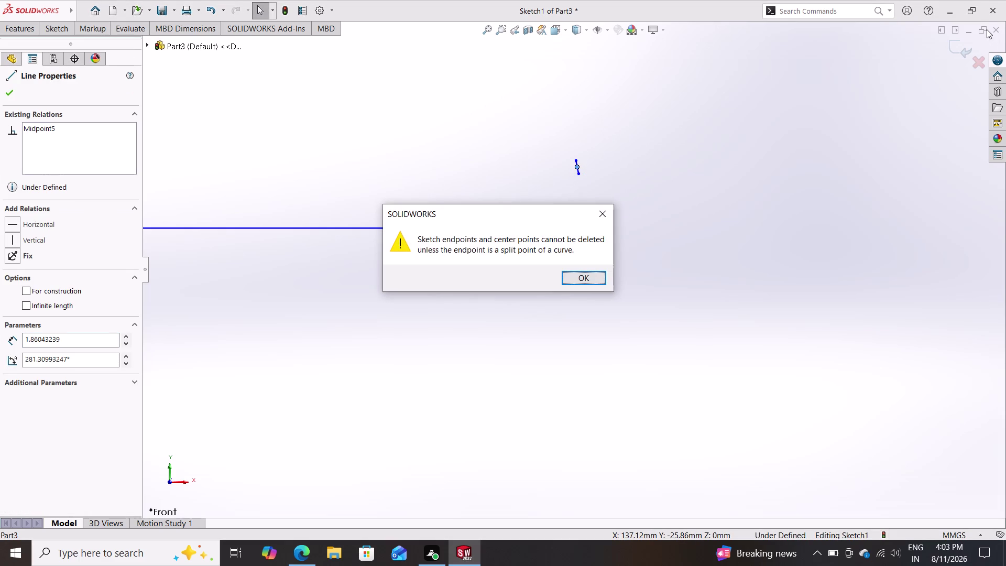
click(603, 210)
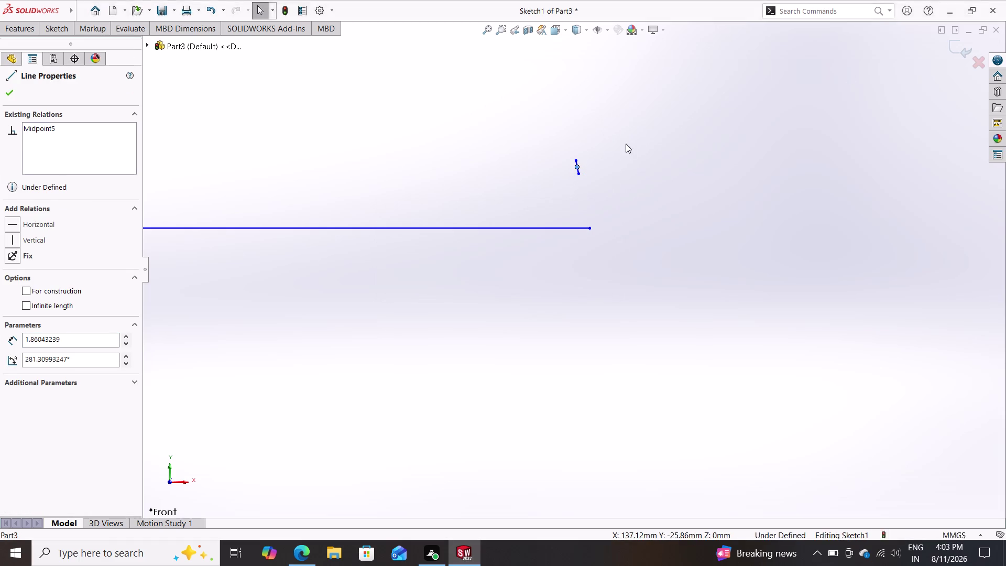
drag(626, 140, 548, 177)
key(Delete)
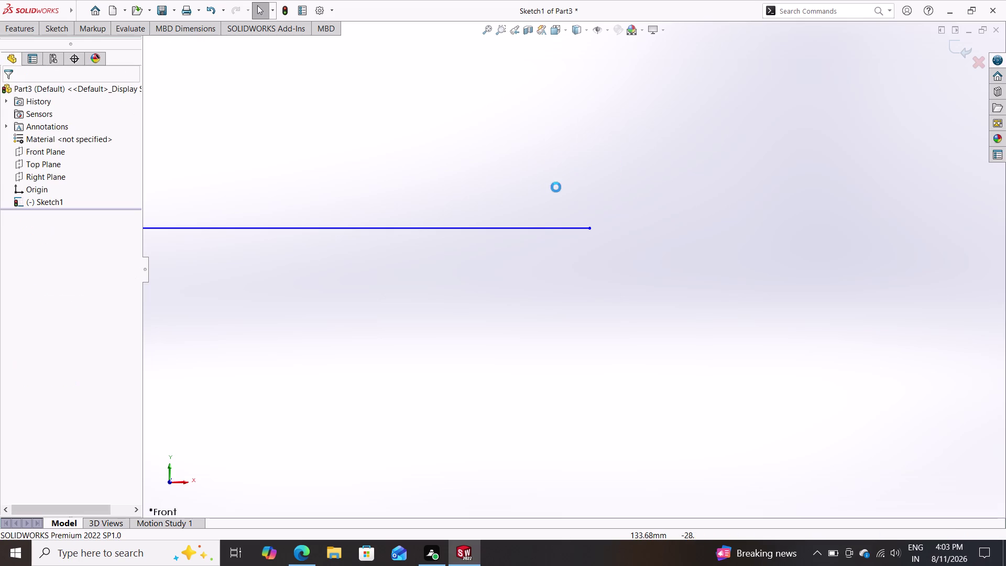
scroll(down, 3)
scroll(up, 3)
scroll(up, 3)
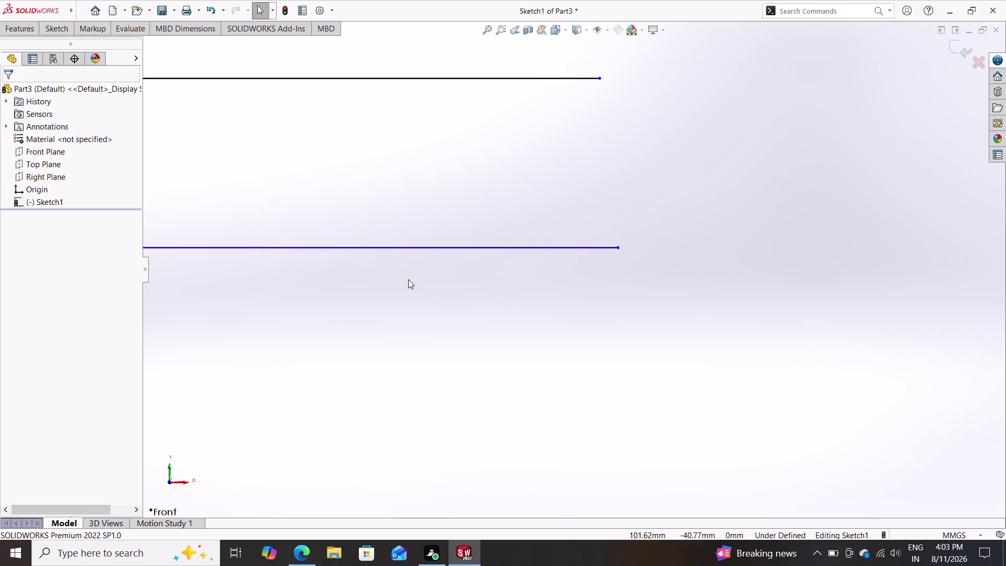
scroll(up, 3)
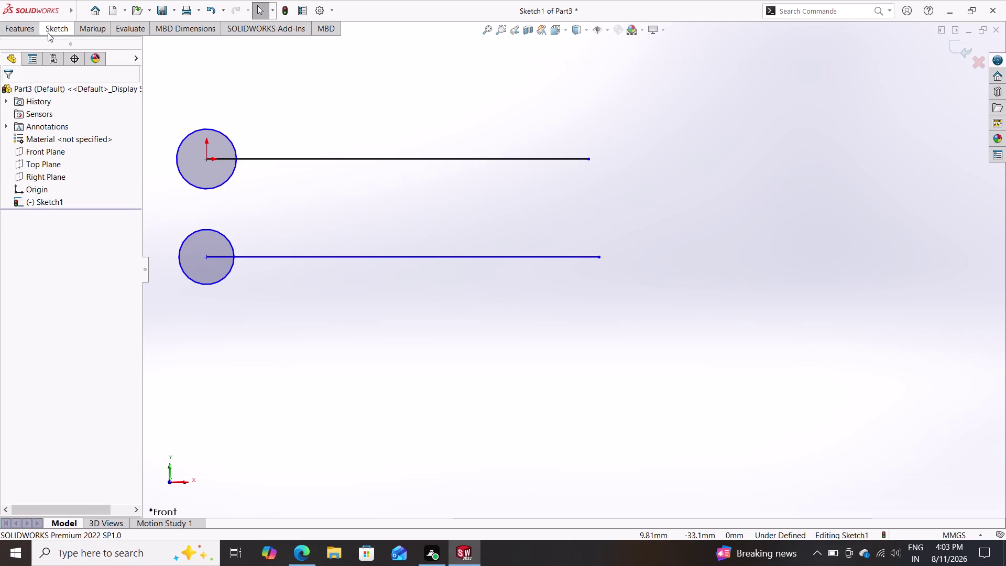
double_click(47, 32)
click(119, 72)
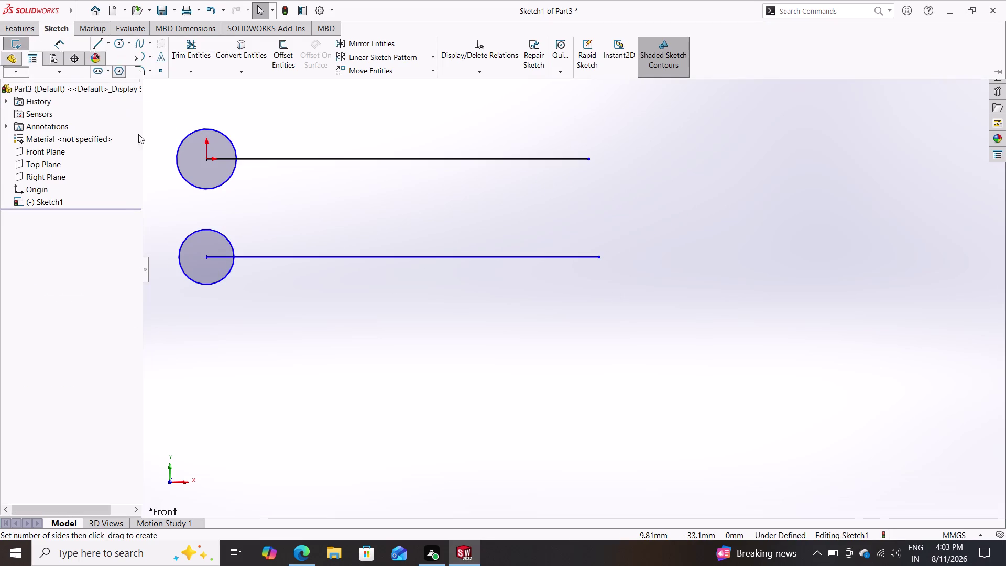
click(330, 205)
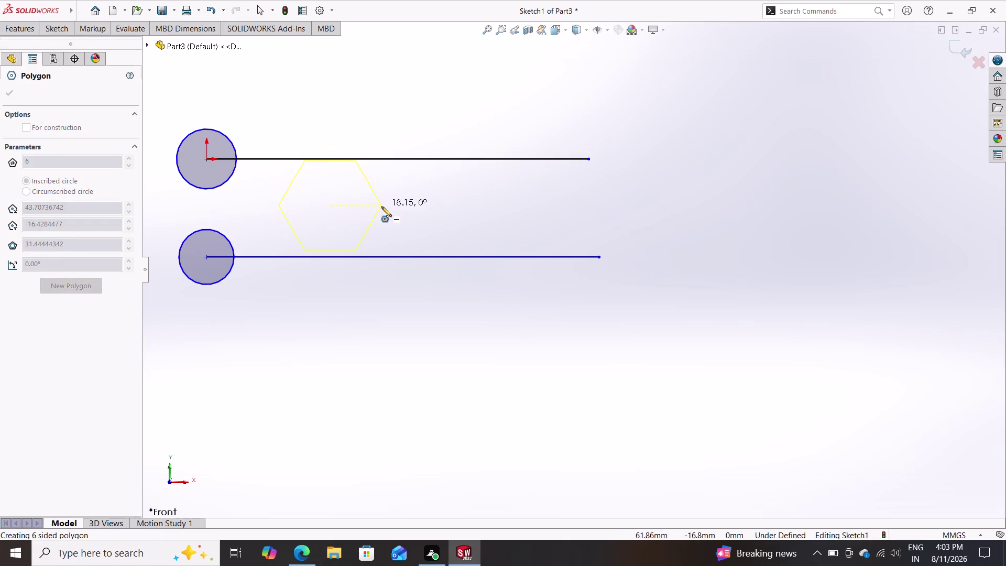
click(381, 206)
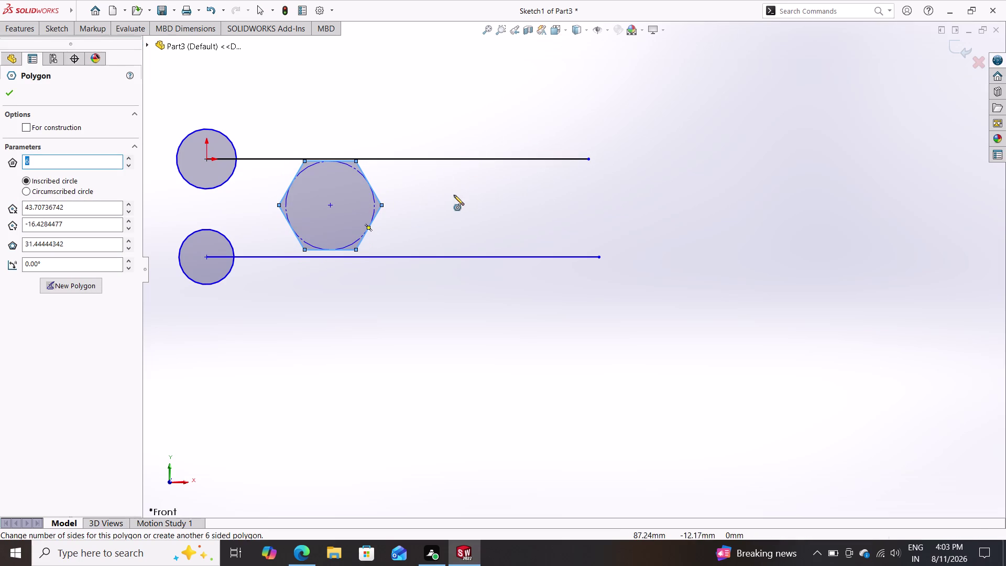
key(Escape)
key(Escape)
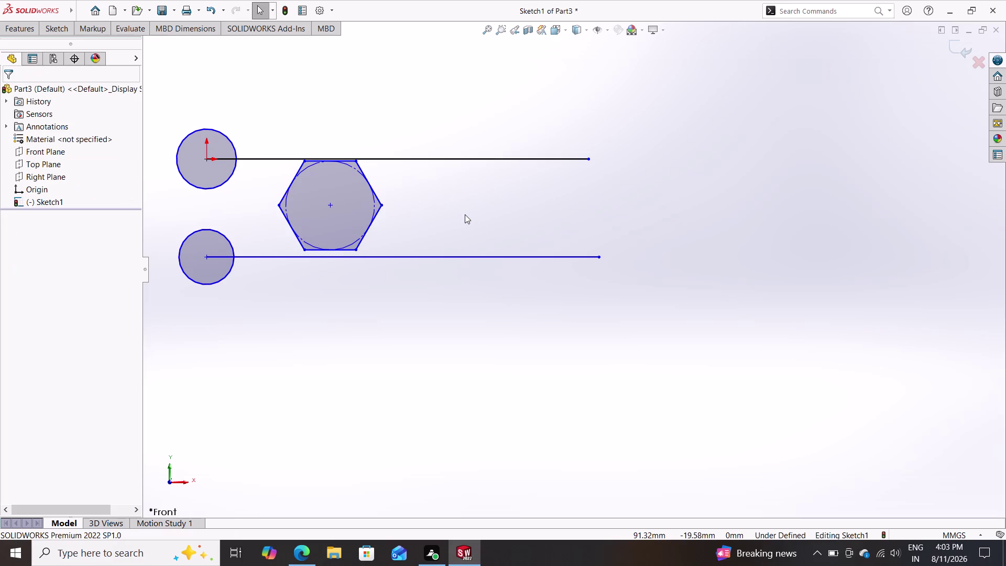
key(ctrl+z)
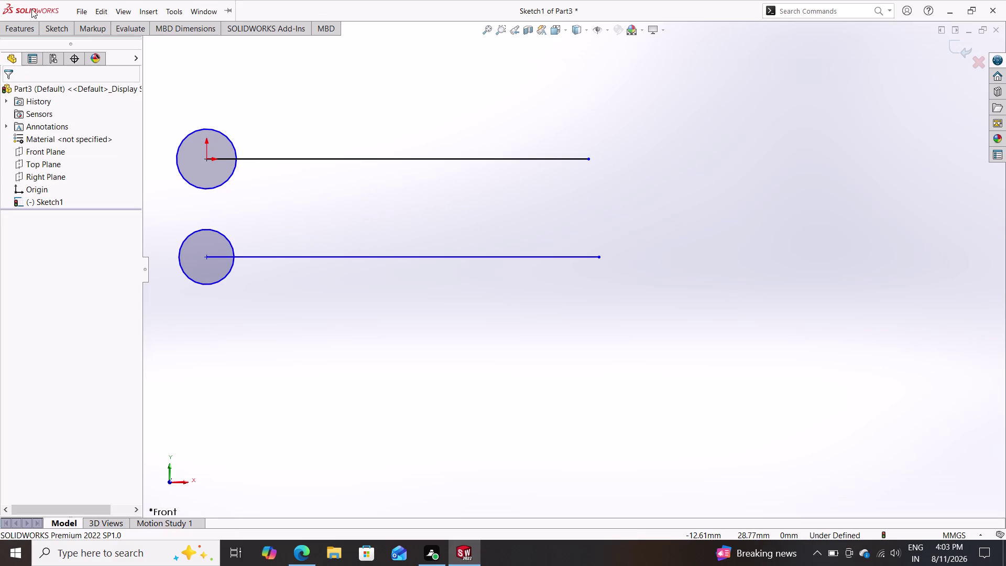
click(42, 23)
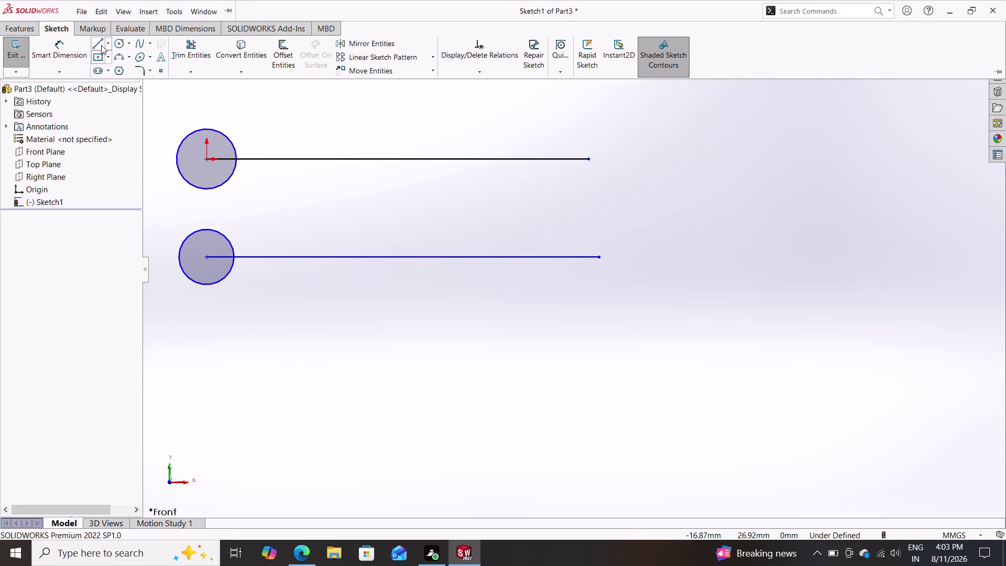
Draw a test diagonal line from the lower circle's centre, then undo it.
click(101, 45)
click(207, 255)
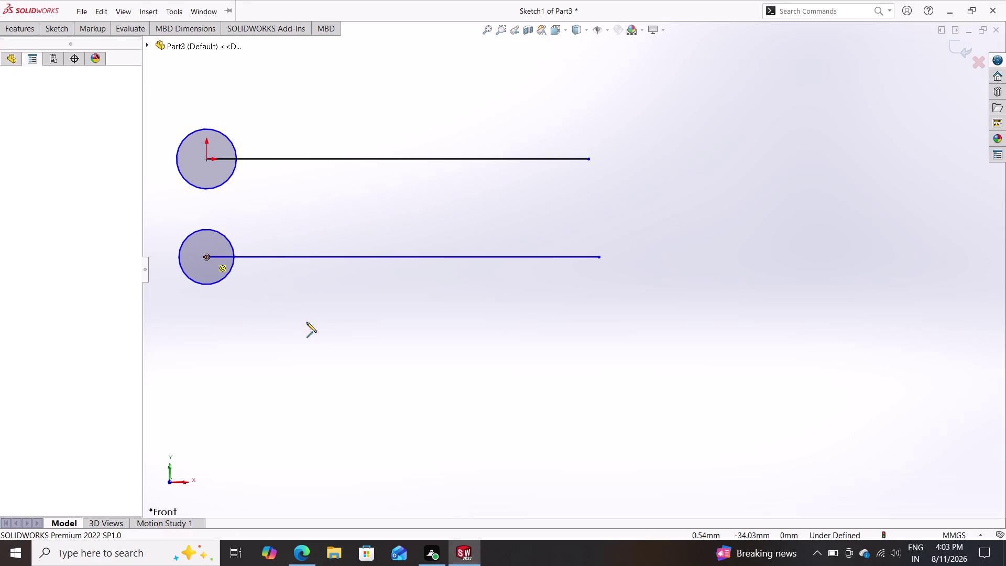
click(523, 410)
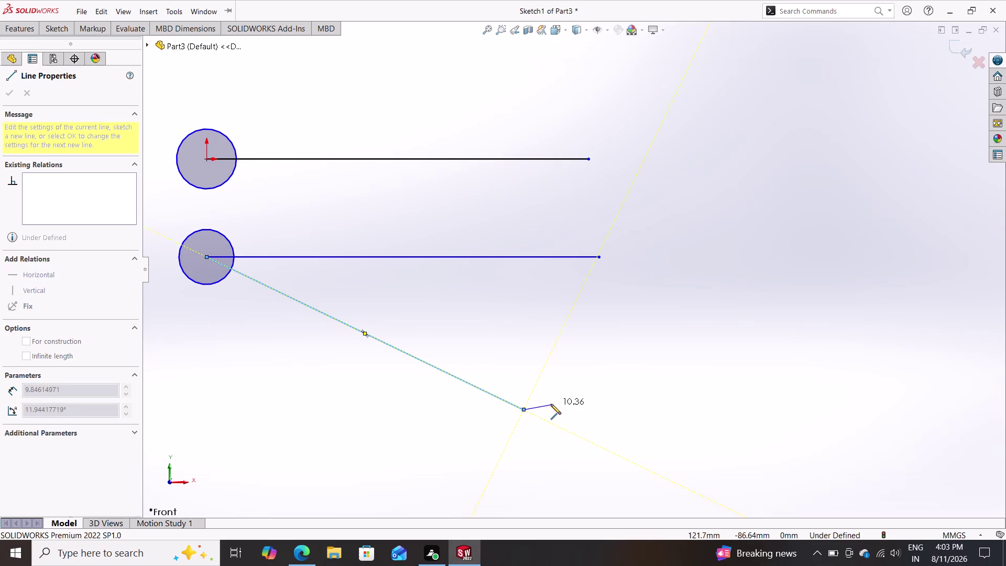
double_click(550, 404)
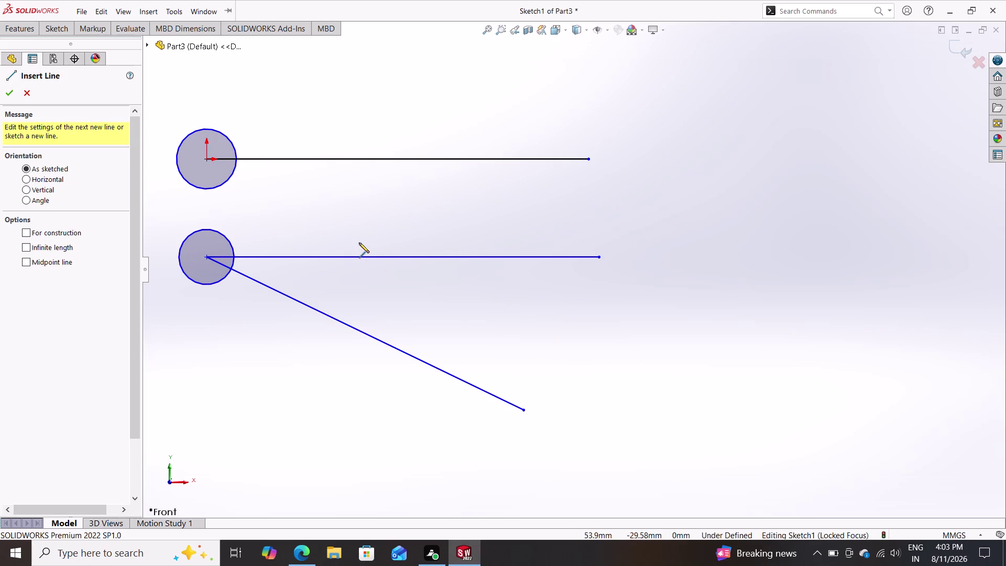
key(Escape)
key(Escape)
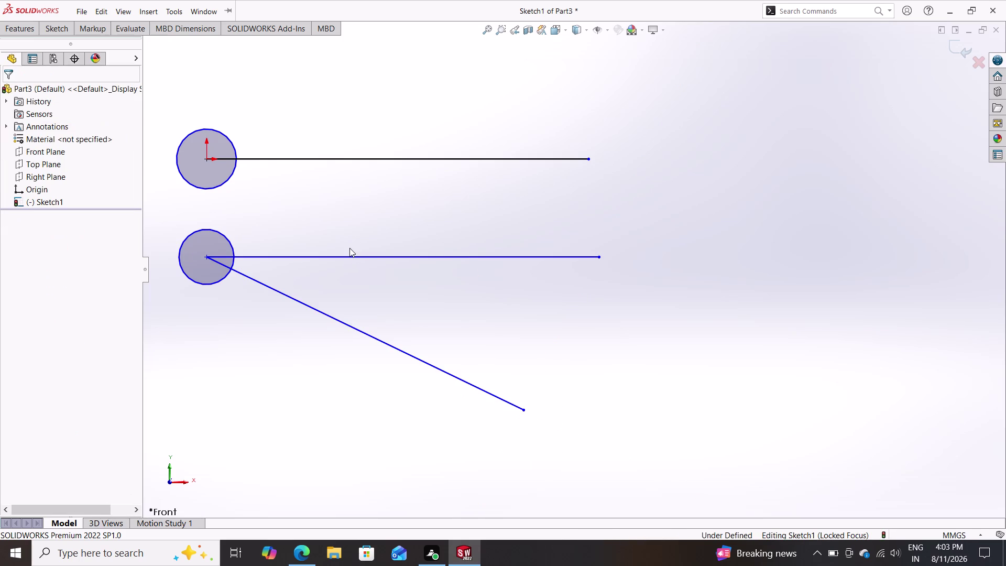
key(ctrl+z)
key(ctrl+z)
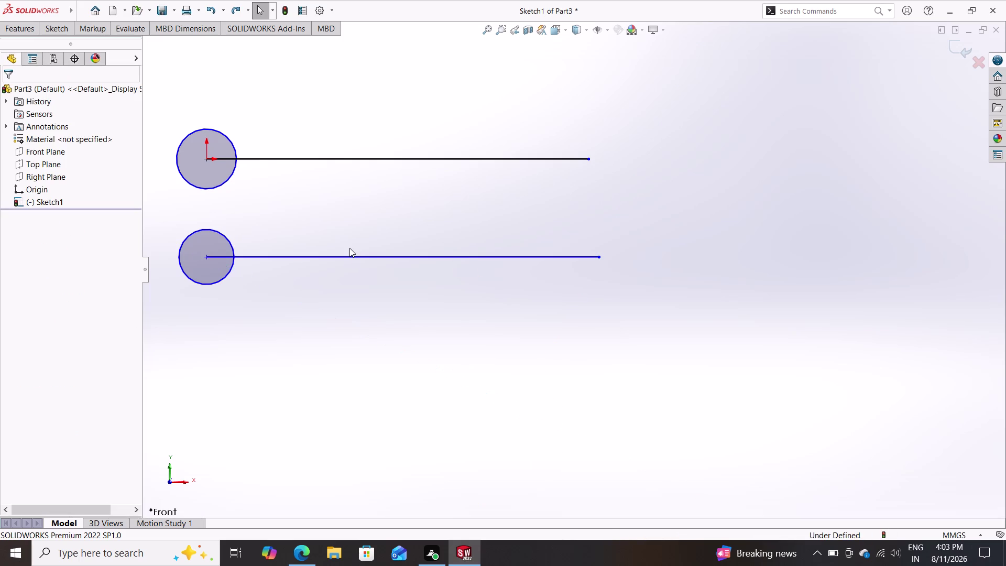
key(ctrl+z)
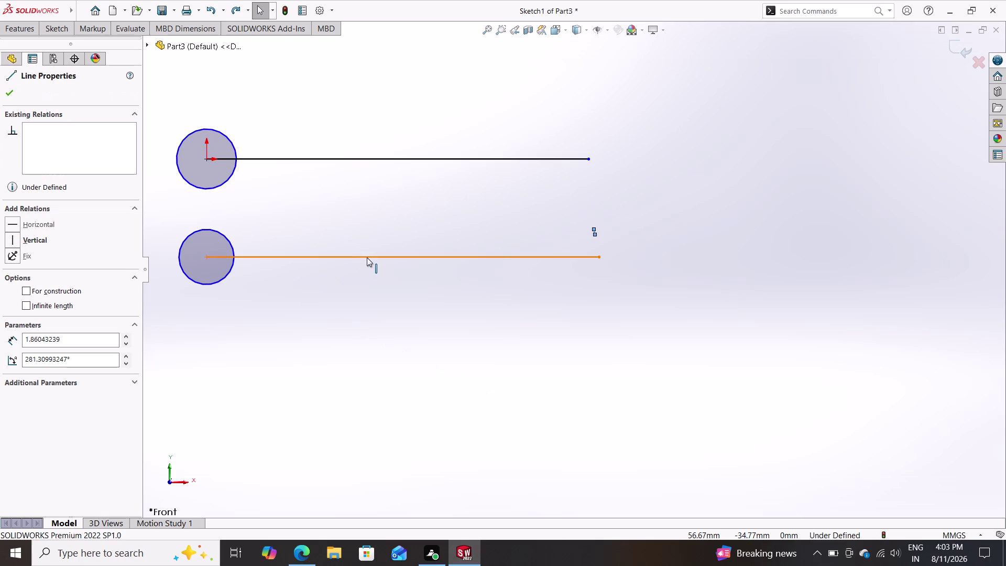
Delete the lower and upper horizontal lines.
click(366, 257)
key(Delete)
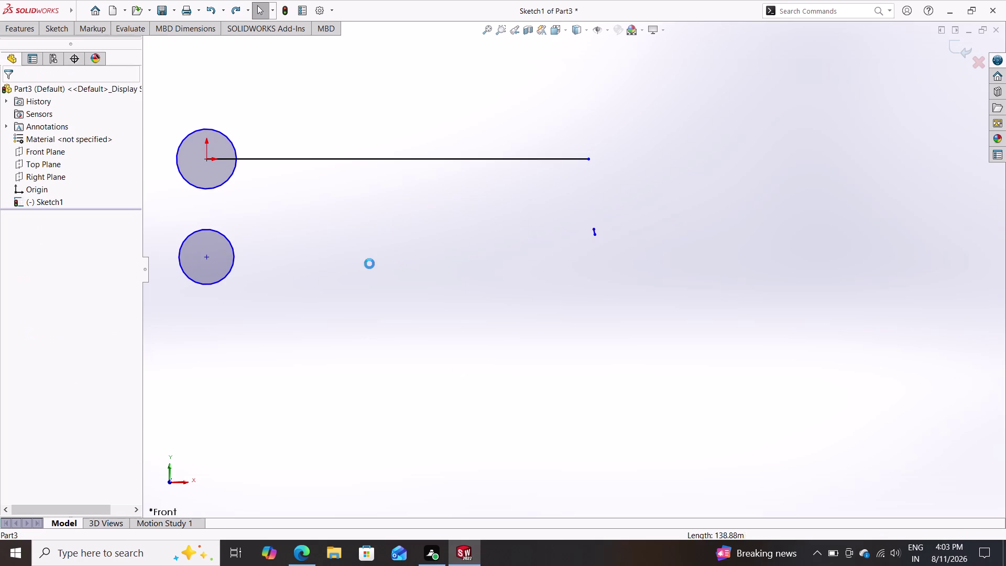
double_click(418, 158)
key(Delete)
Box-select the tiny stray segment and delete it.
drag(661, 185, 563, 249)
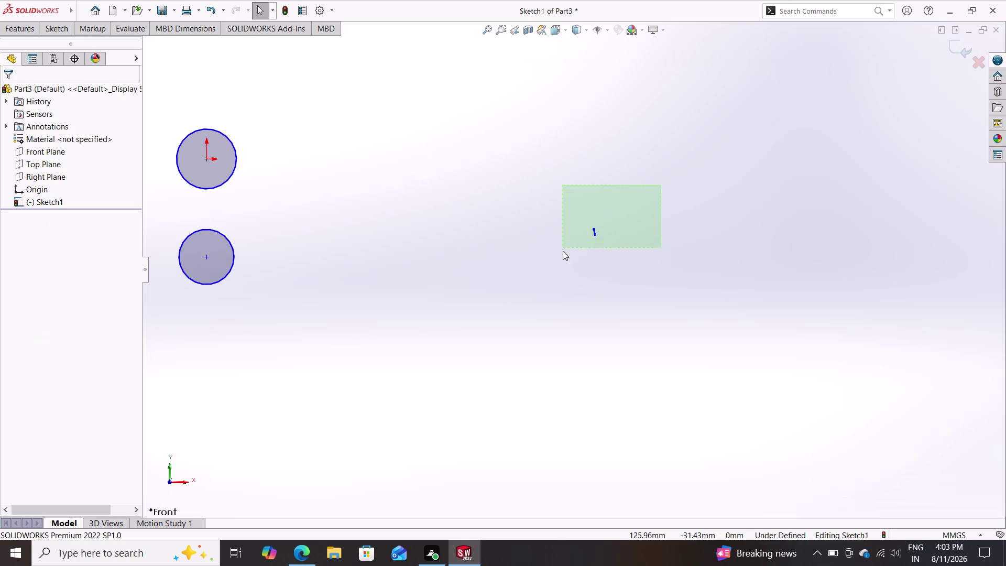
drag(563, 249, 562, 259)
click(564, 252)
key(Delete)
drag(669, 179, 574, 238)
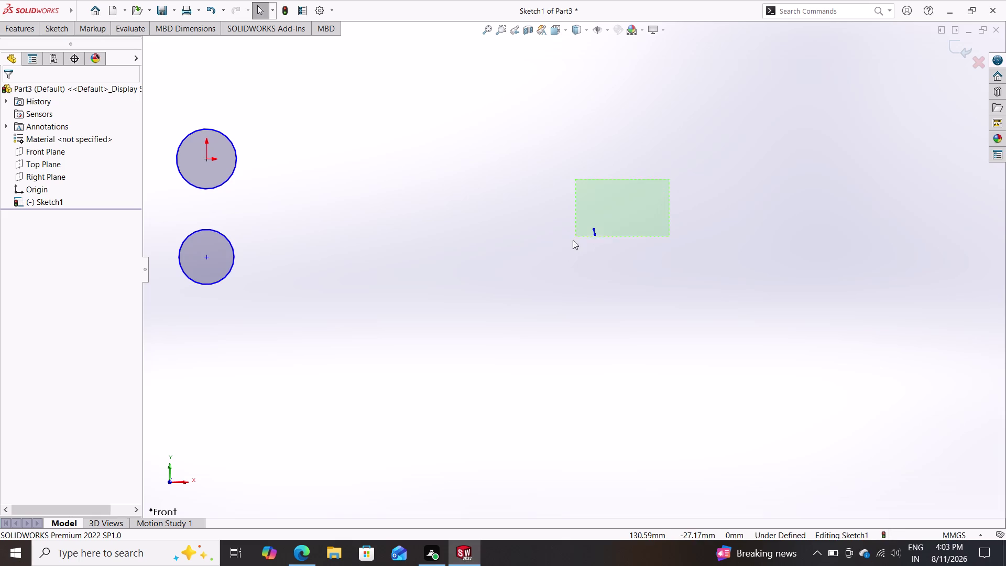
drag(574, 238, 556, 266)
key(Delete)
scroll(down, 3)
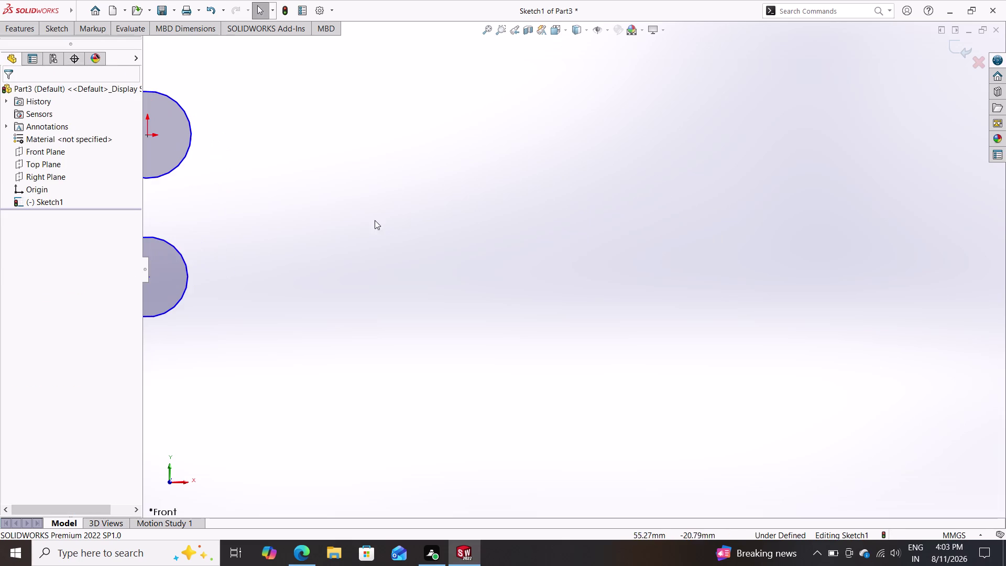
scroll(up, 3)
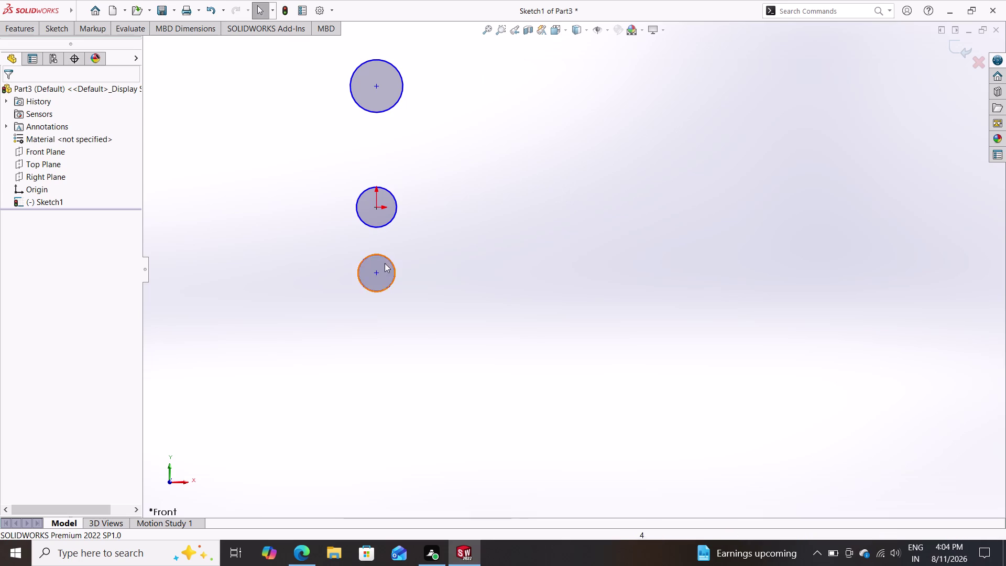
scroll(up, 3)
scroll(down, 3)
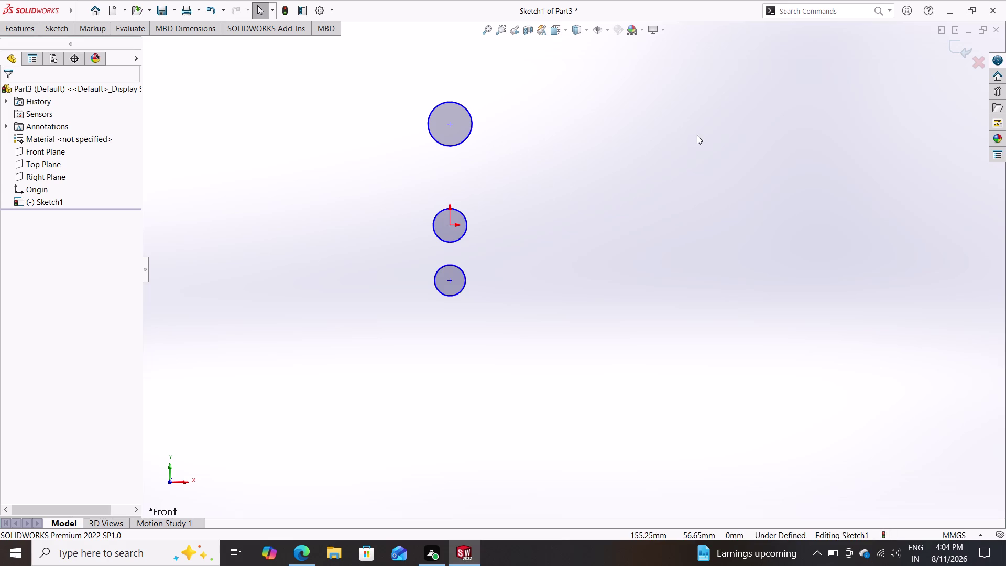
scroll(down, 3)
middle_drag(499, 221, 471, 218)
scroll(up, 3)
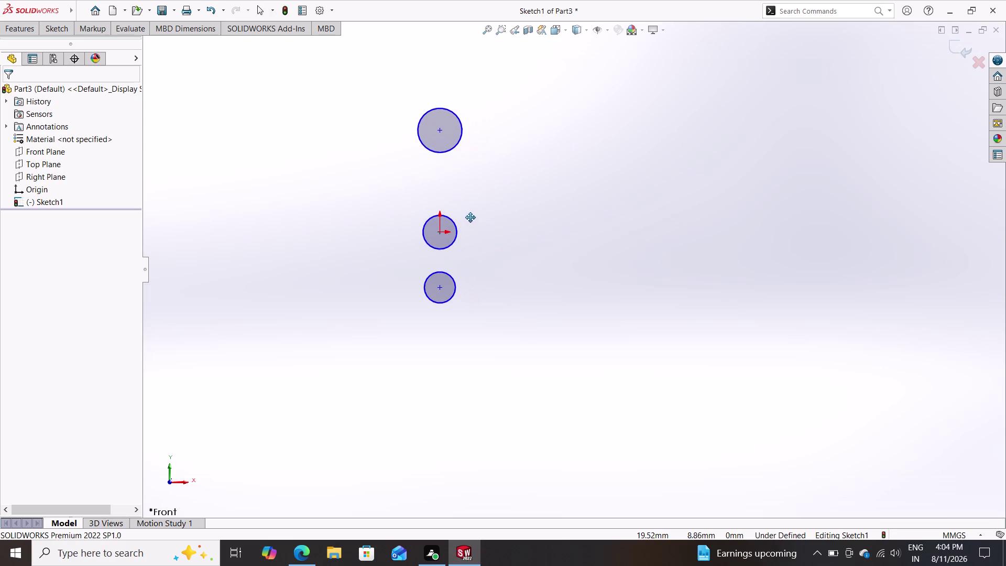
middle_drag(470, 218, 519, 250)
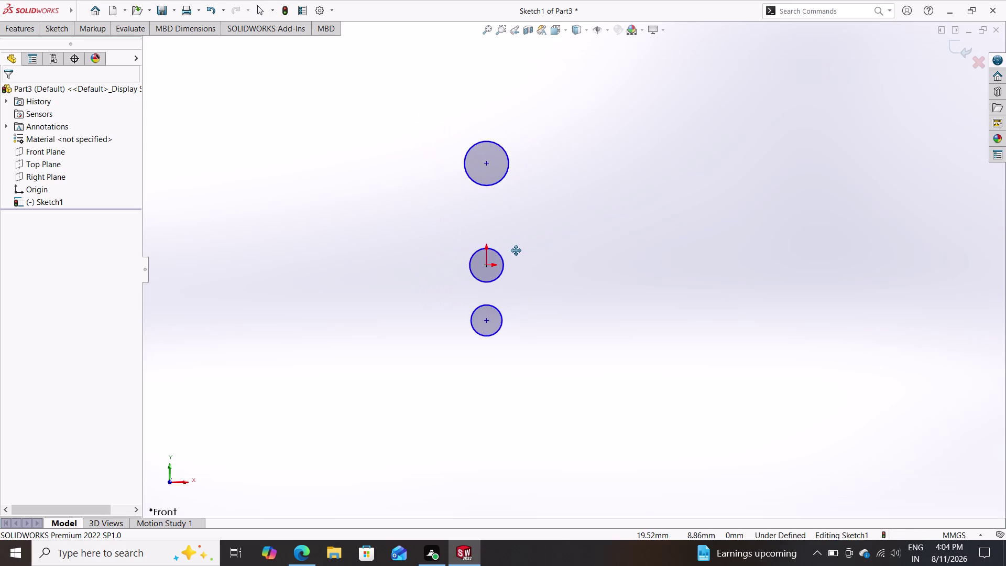
middle_drag(518, 251, 509, 251)
middle_click(508, 251)
middle_drag(538, 233, 482, 250)
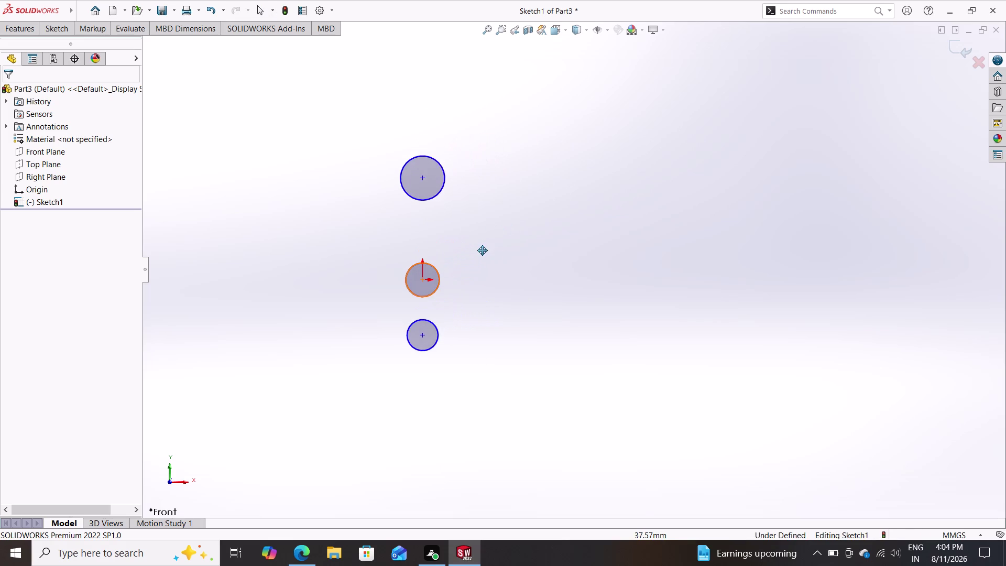
middle_drag(482, 250, 490, 262)
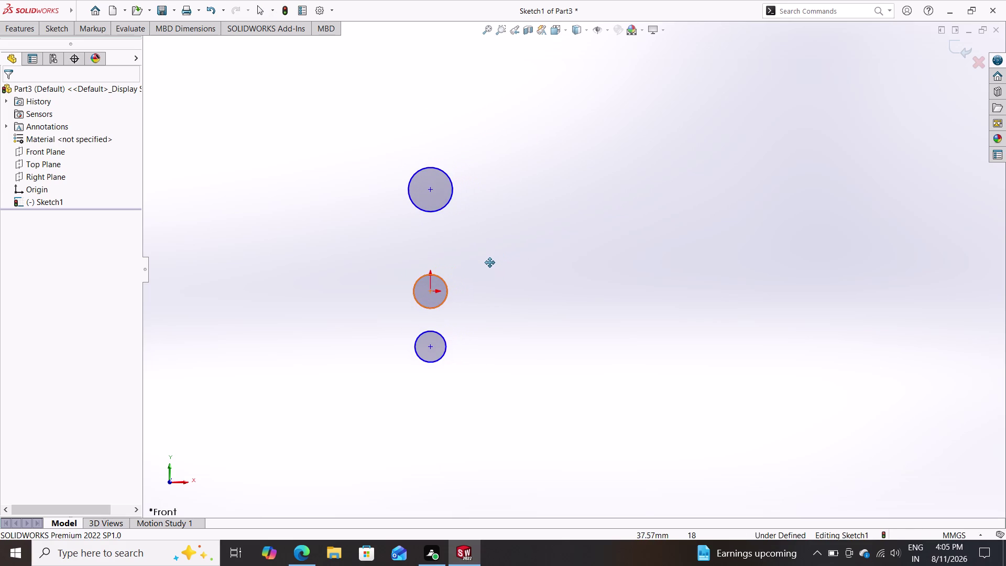
middle_drag(490, 263, 488, 264)
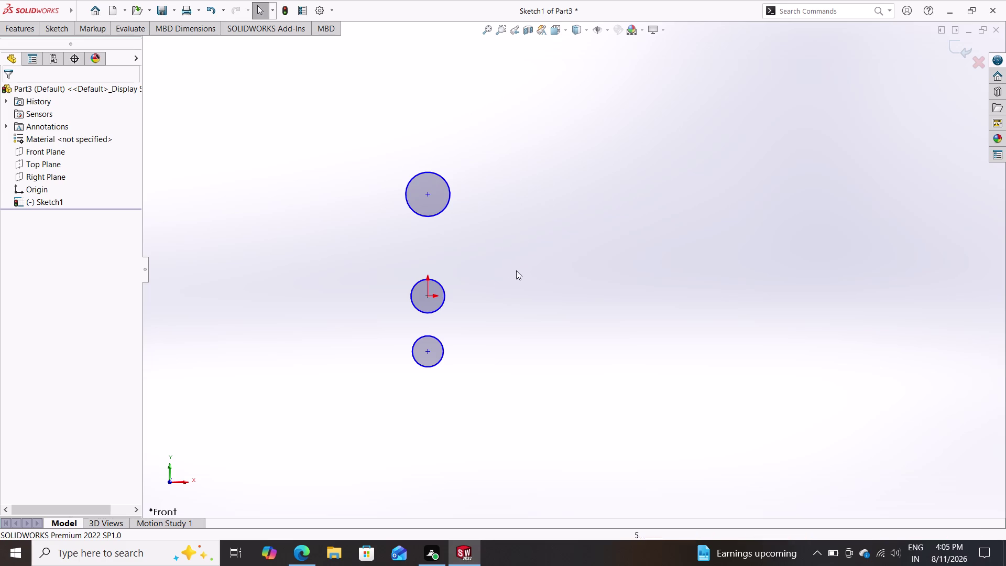
middle_drag(521, 269, 587, 275)
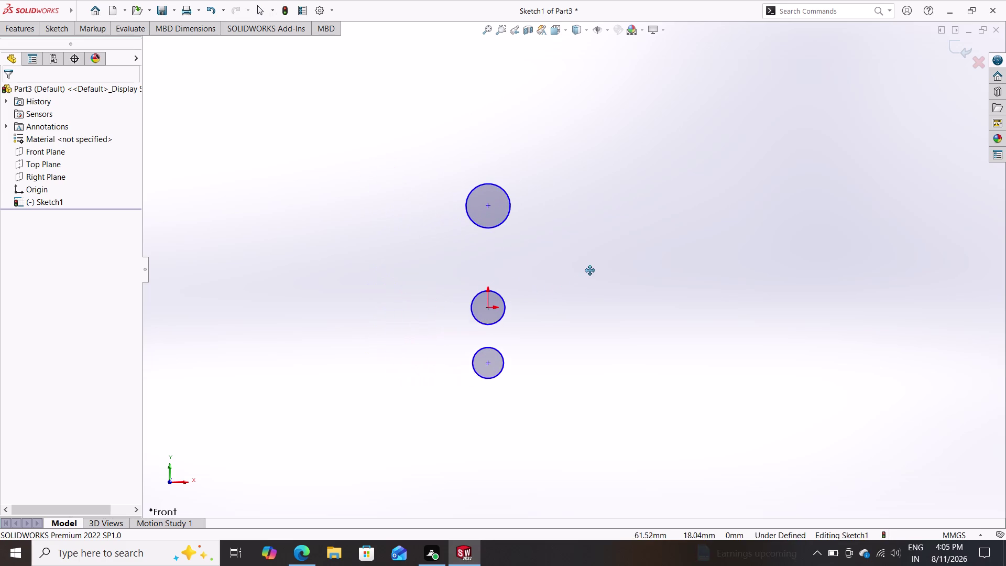
middle_drag(587, 275, 592, 267)
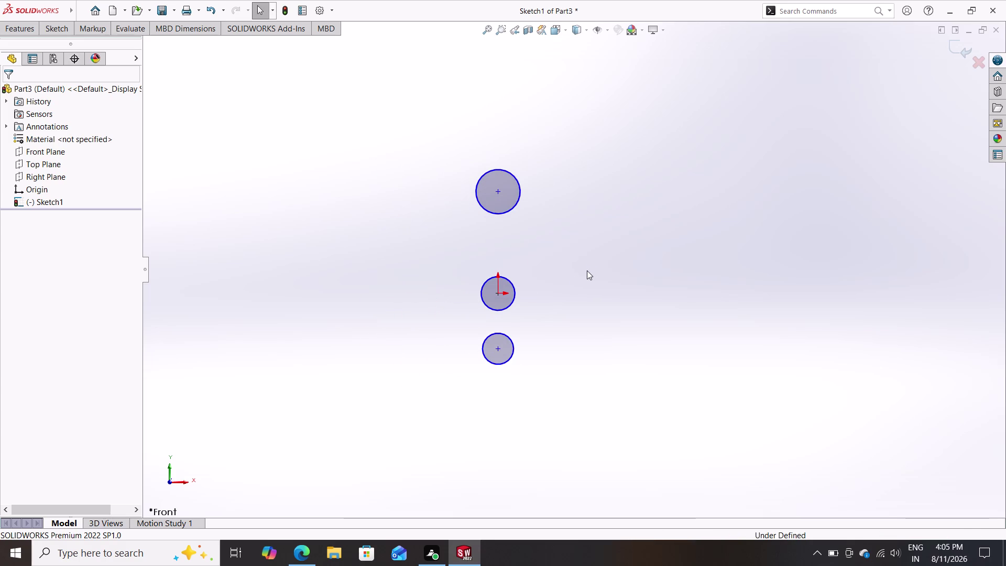
scroll(down, 3)
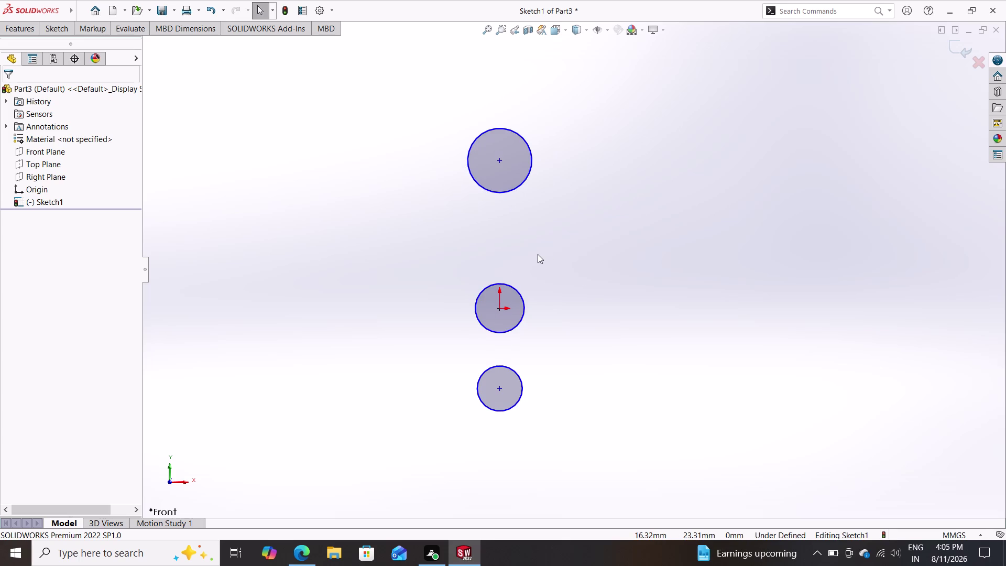
middle_drag(560, 256, 483, 241)
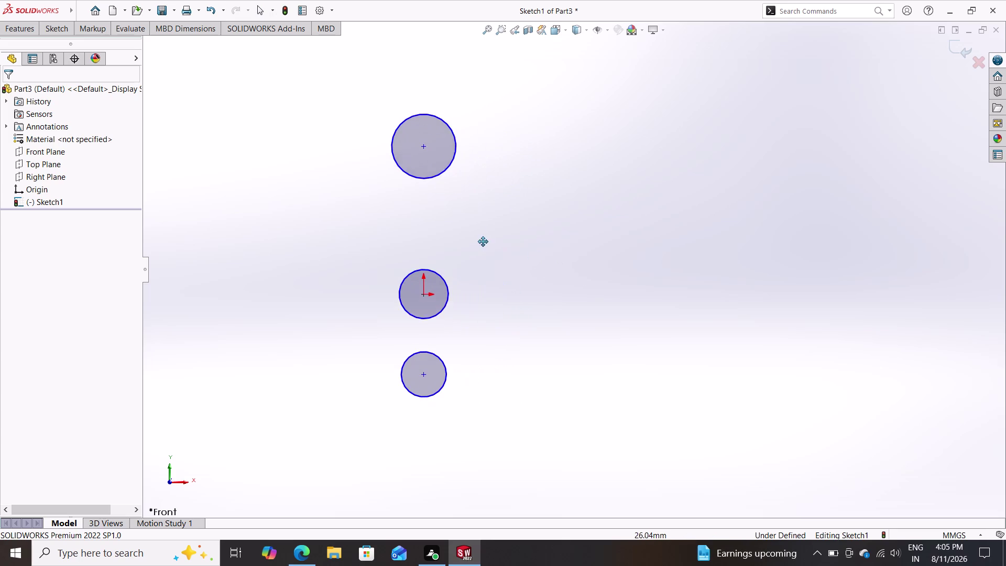
middle_drag(482, 242, 495, 208)
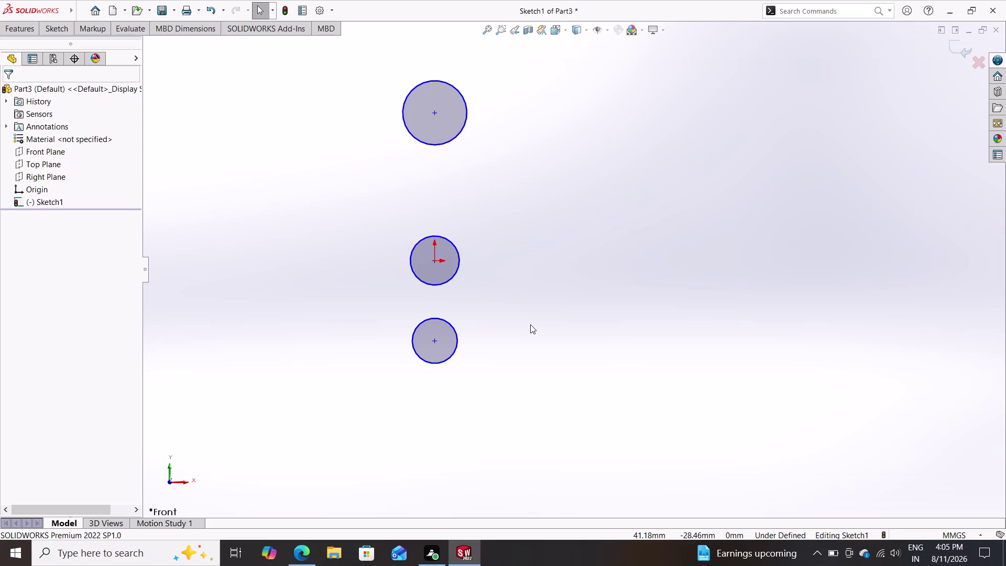
scroll(down, 3)
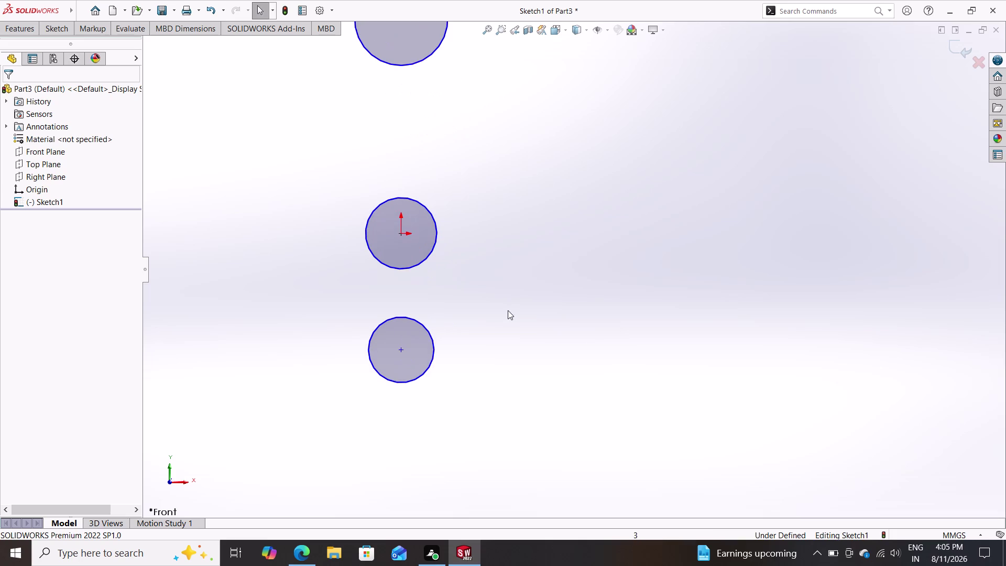
scroll(down, 3)
scroll(up, 3)
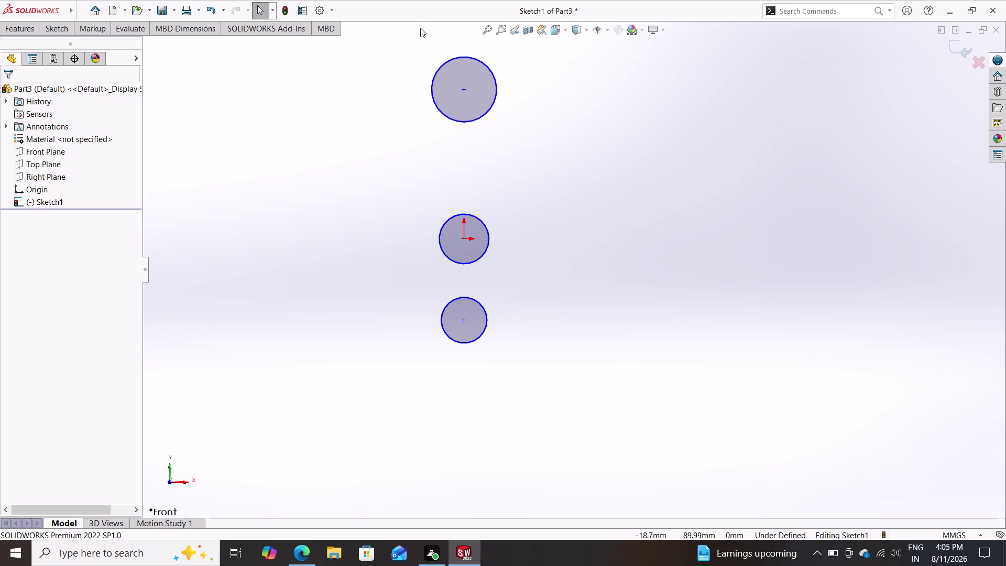
double_click(60, 24)
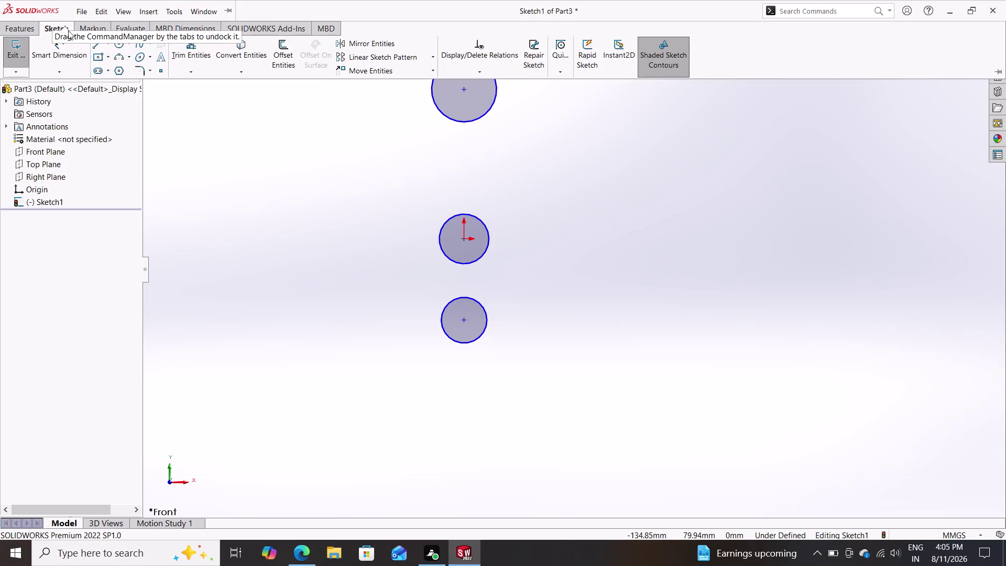
Dimension the origin circle to Ø24 mm.
click(60, 51)
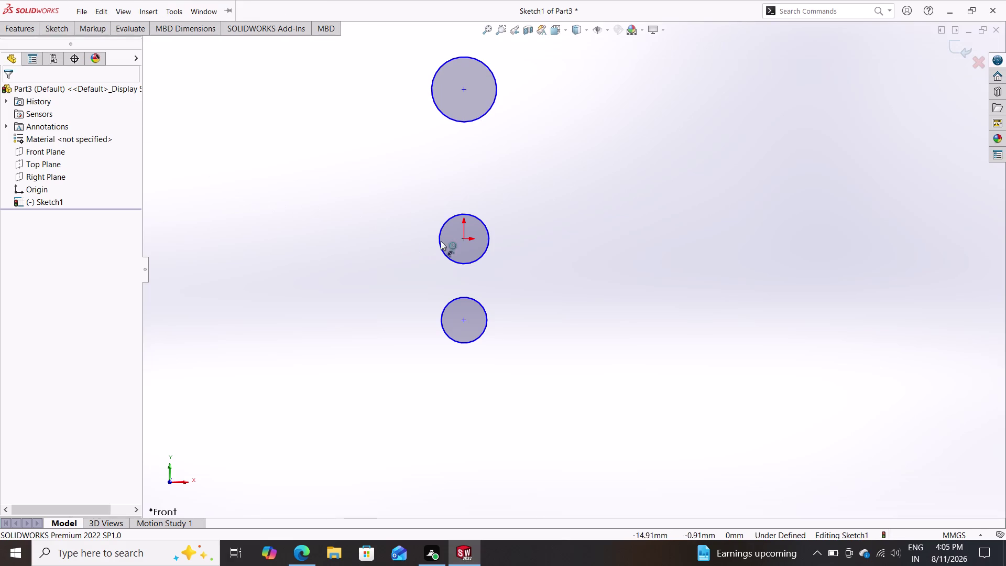
click(487, 229)
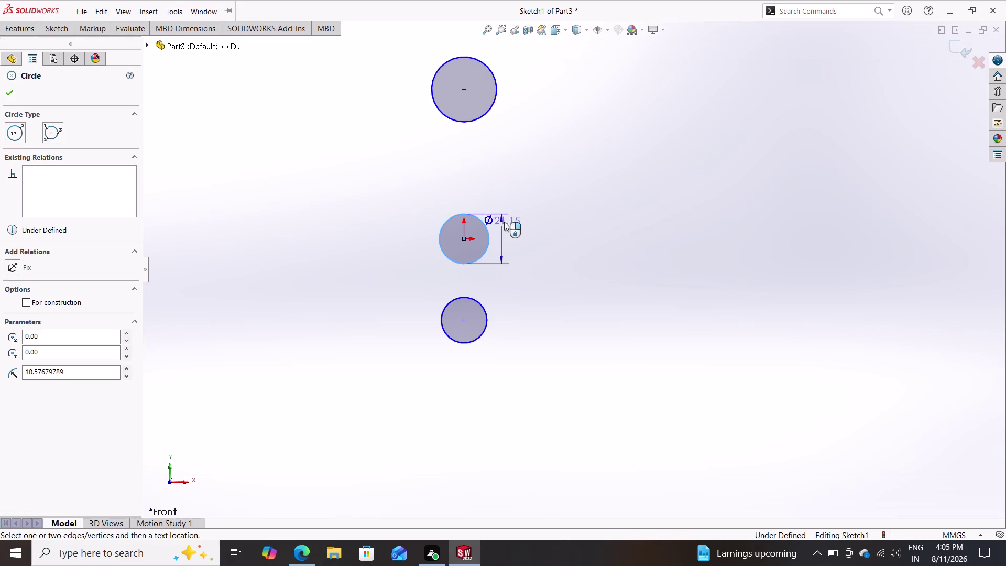
click(536, 248)
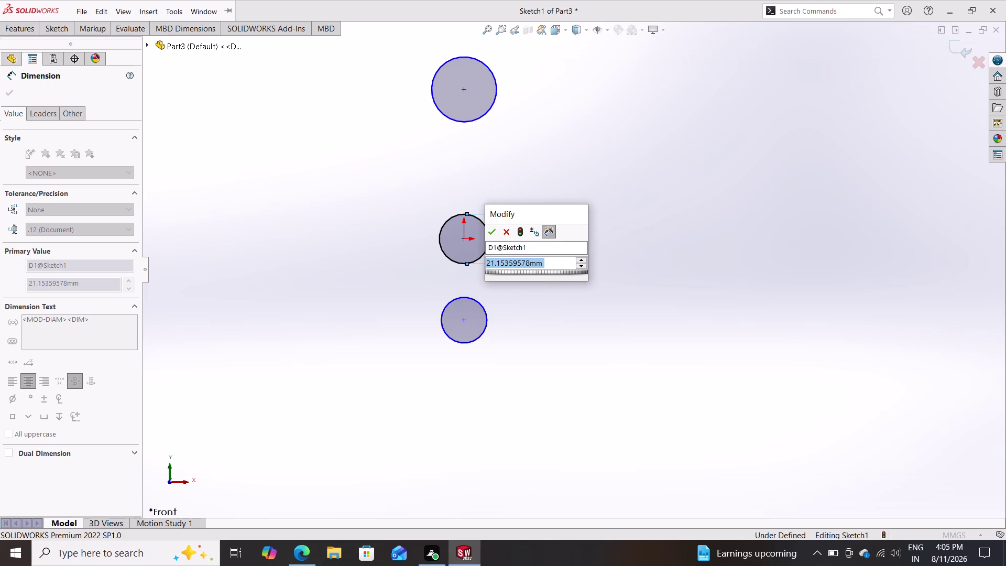
text(24)
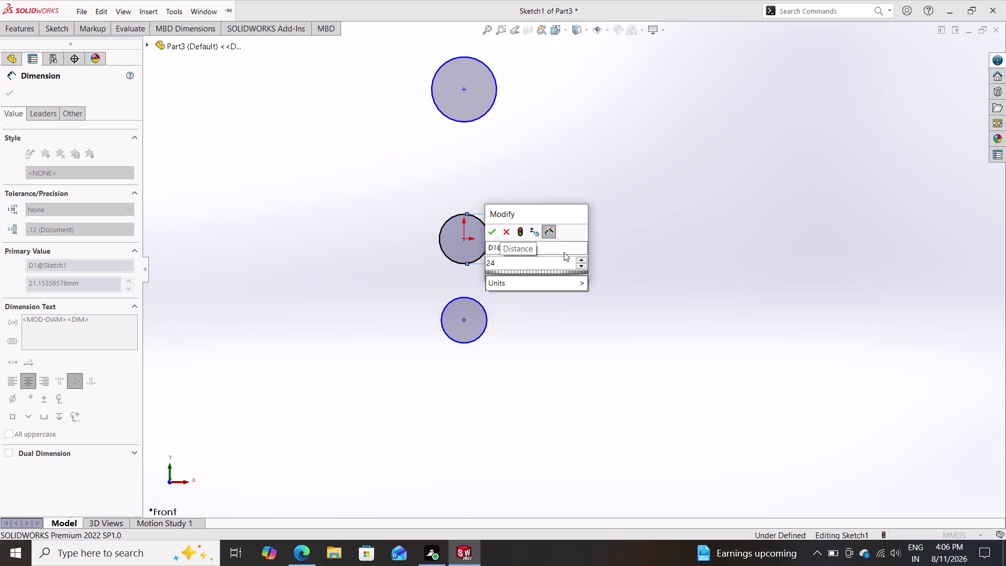
key(Return)
key(Escape)
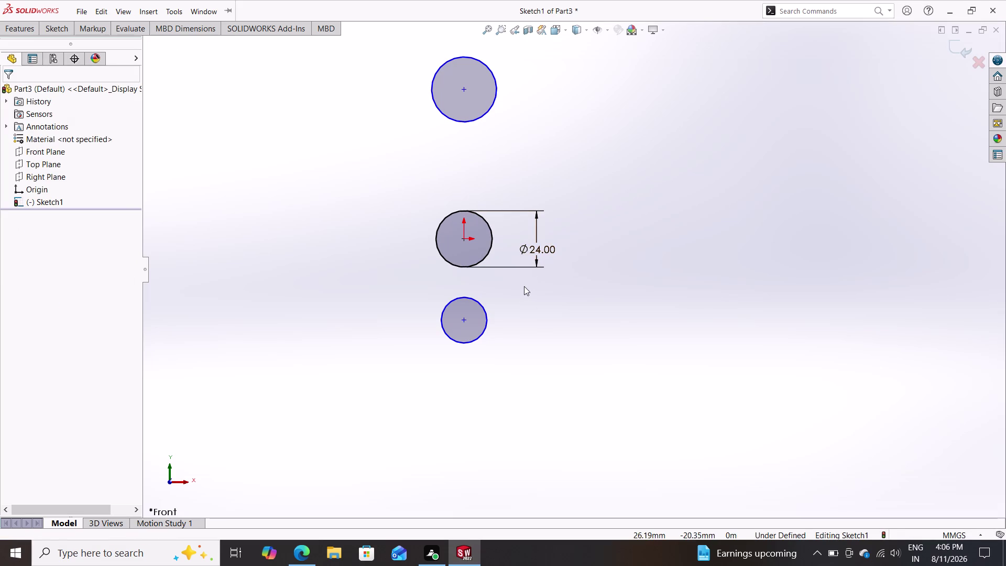
scroll(up, 3)
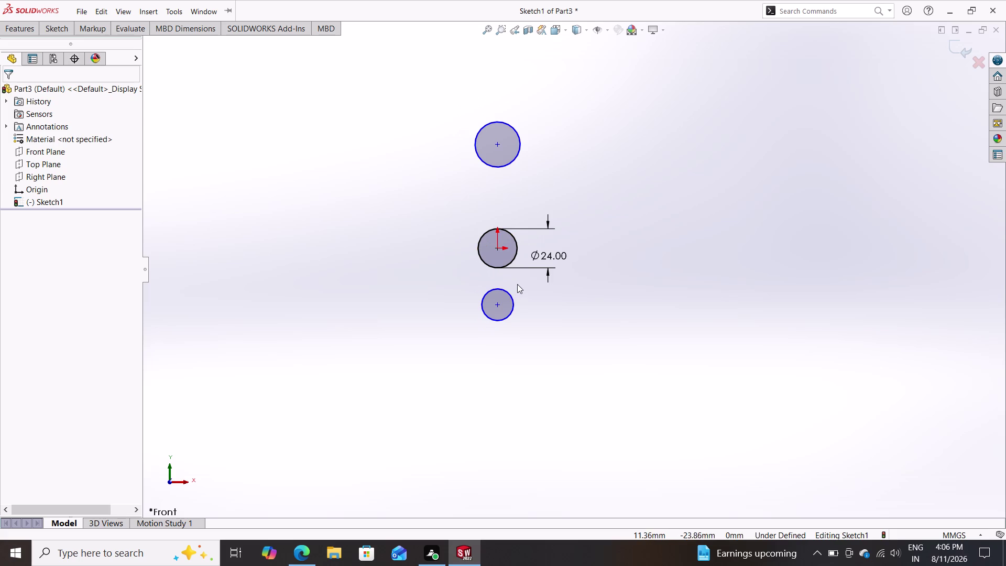
middle_drag(542, 285, 503, 333)
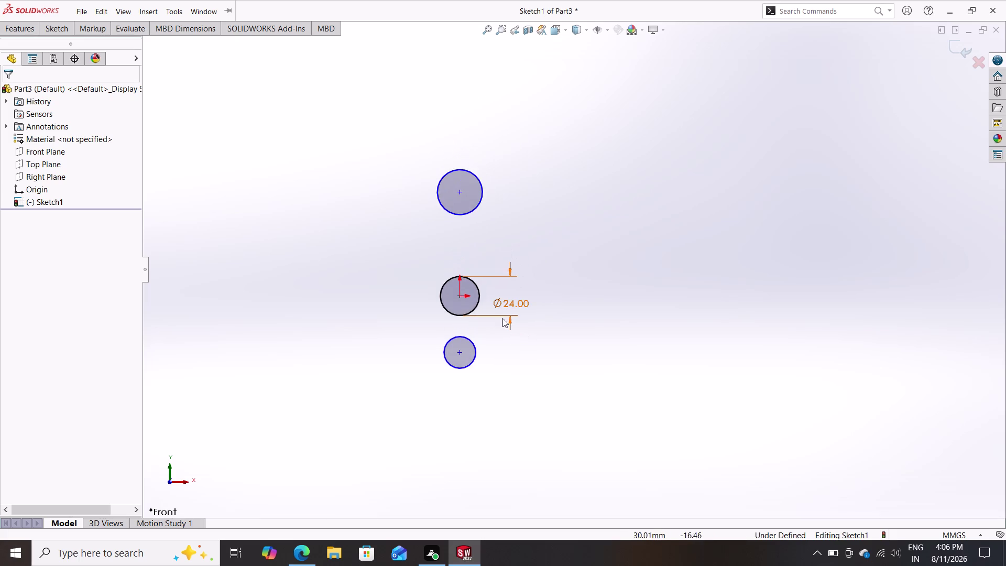
scroll(up, 3)
scroll(down, 3)
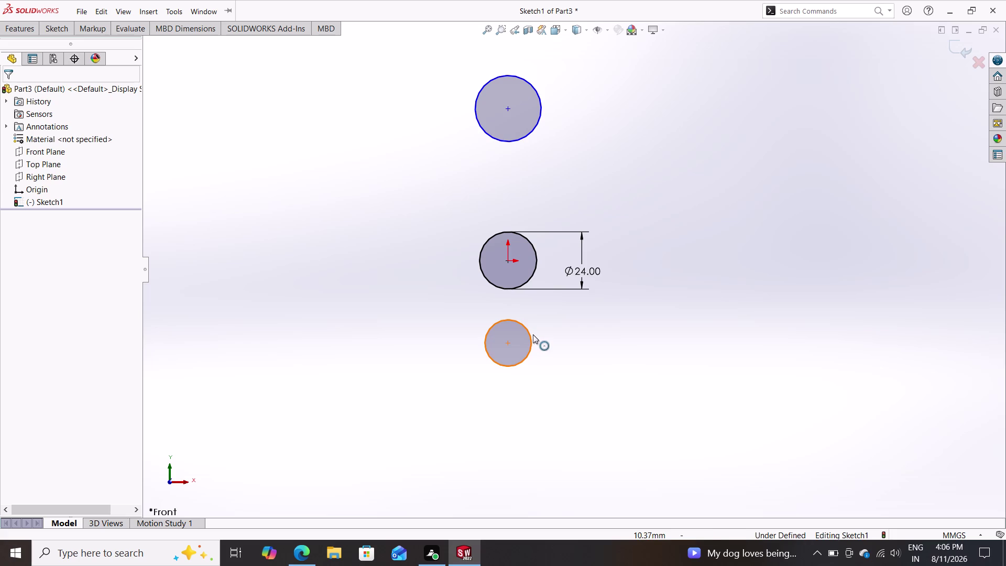
key(Escape)
key(Escape)
key(Escape)
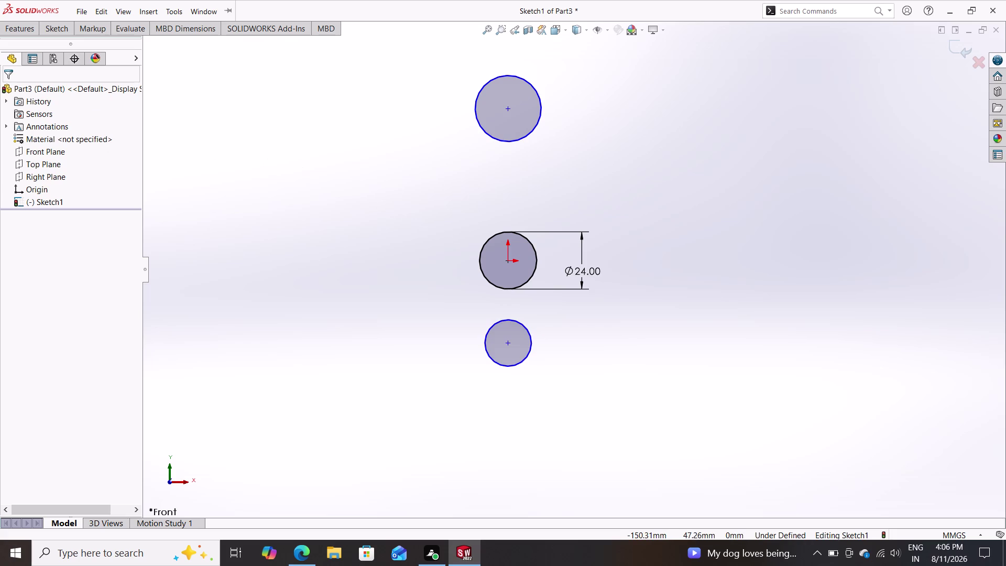
Dimension the lower circle to Ø60 mm.
click(60, 29)
click(50, 64)
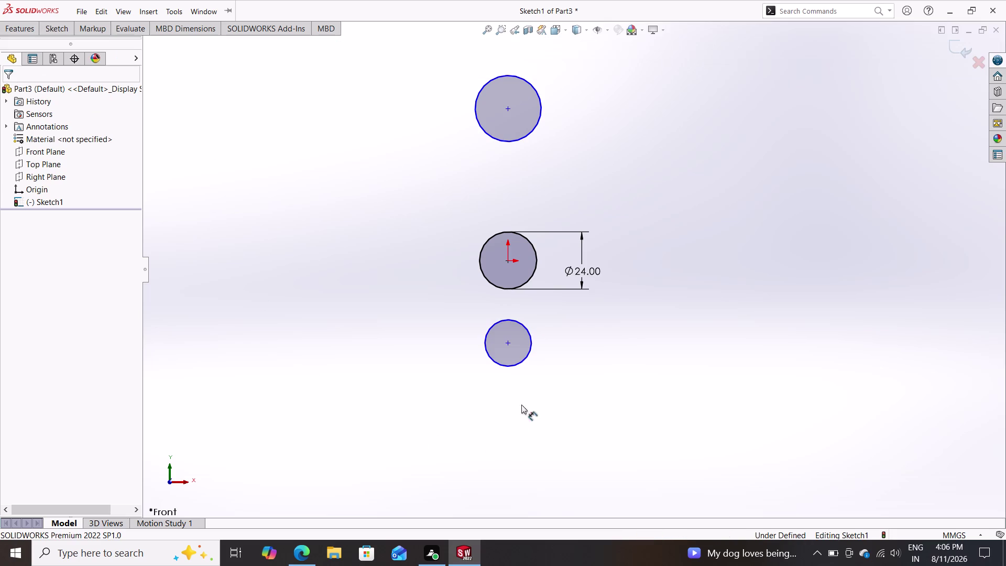
click(526, 355)
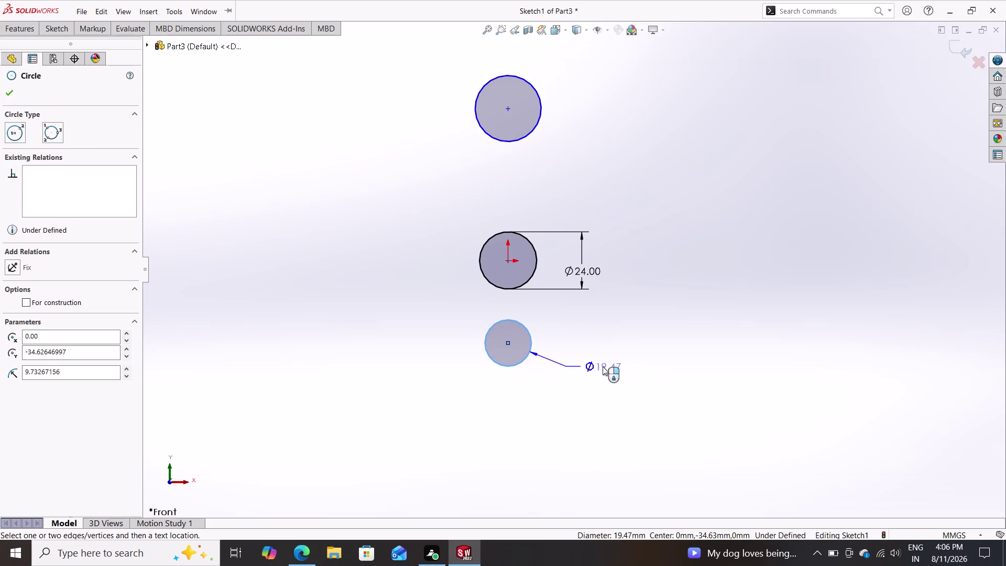
click(602, 366)
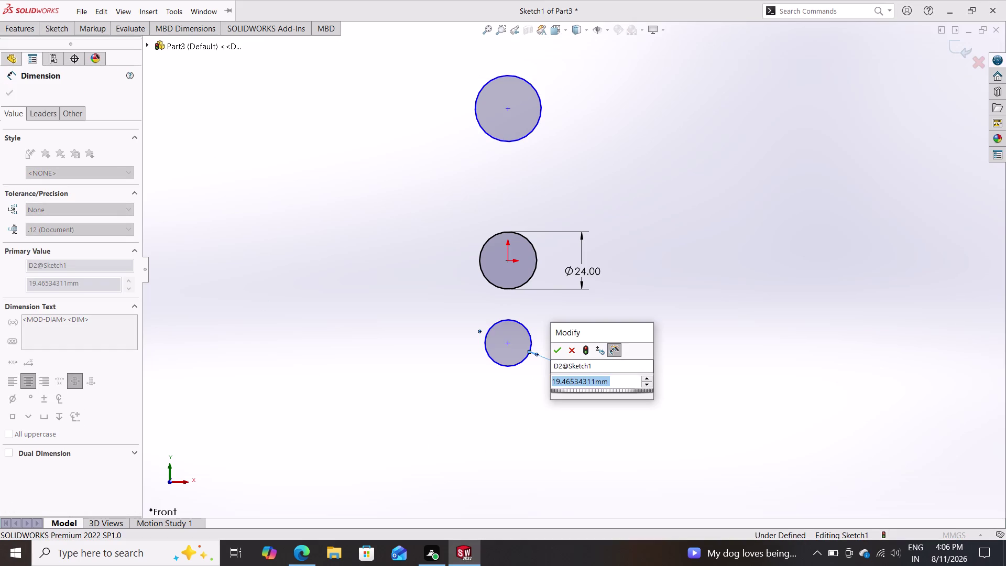
text(60)
key(Return)
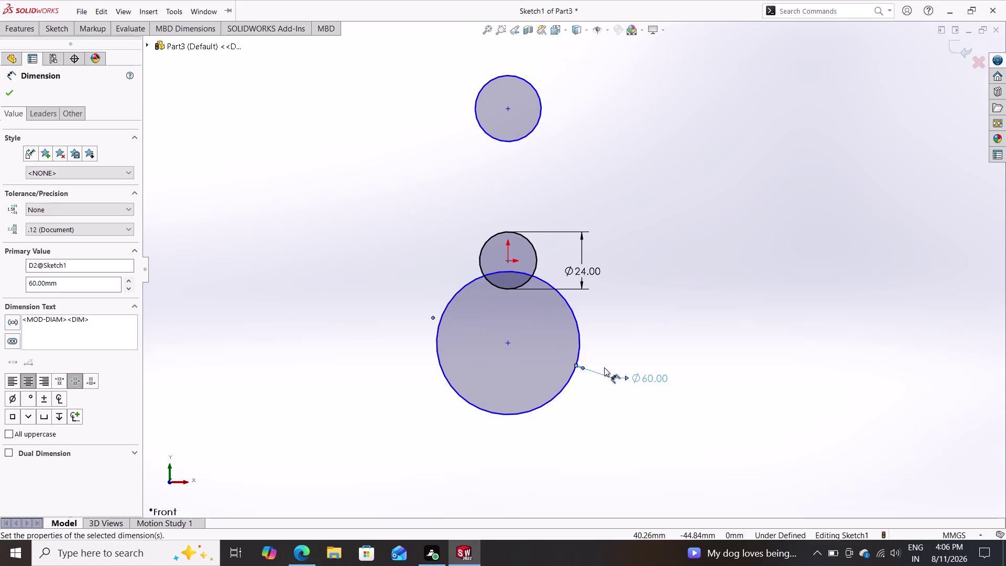
Dimension the upper circle to Ø80 mm.
click(536, 91)
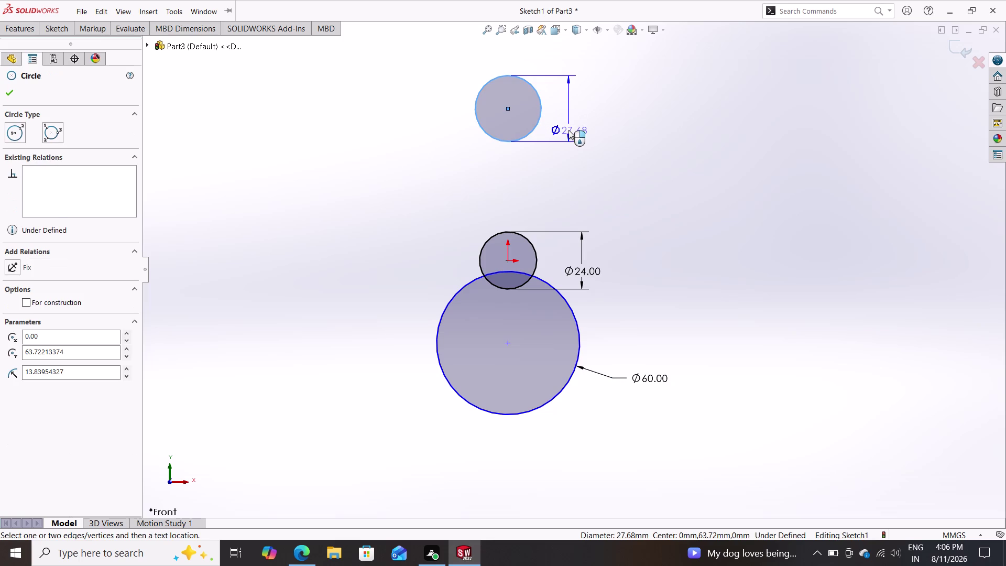
click(568, 130)
key(8)
key(0)
key(Return)
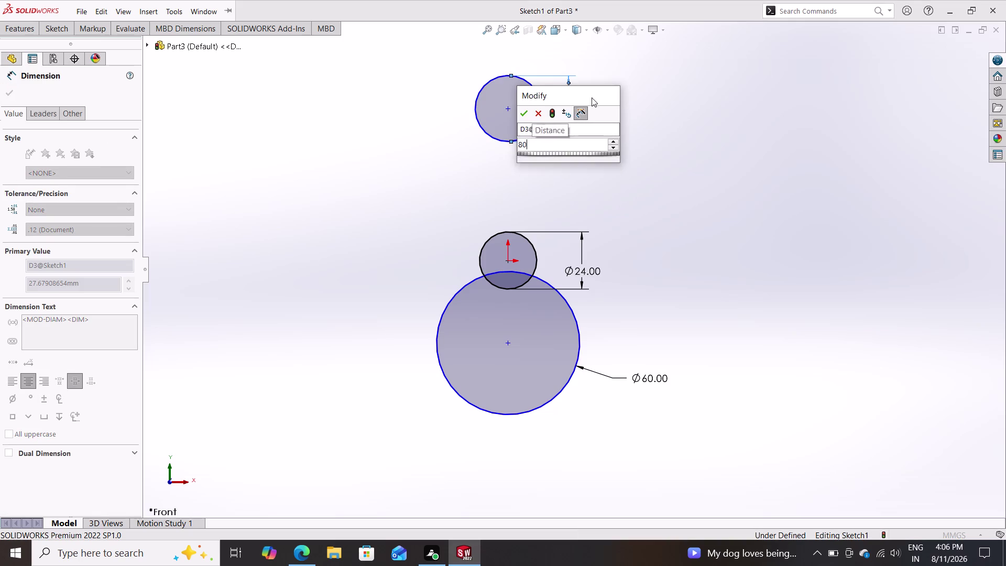
key(Escape)
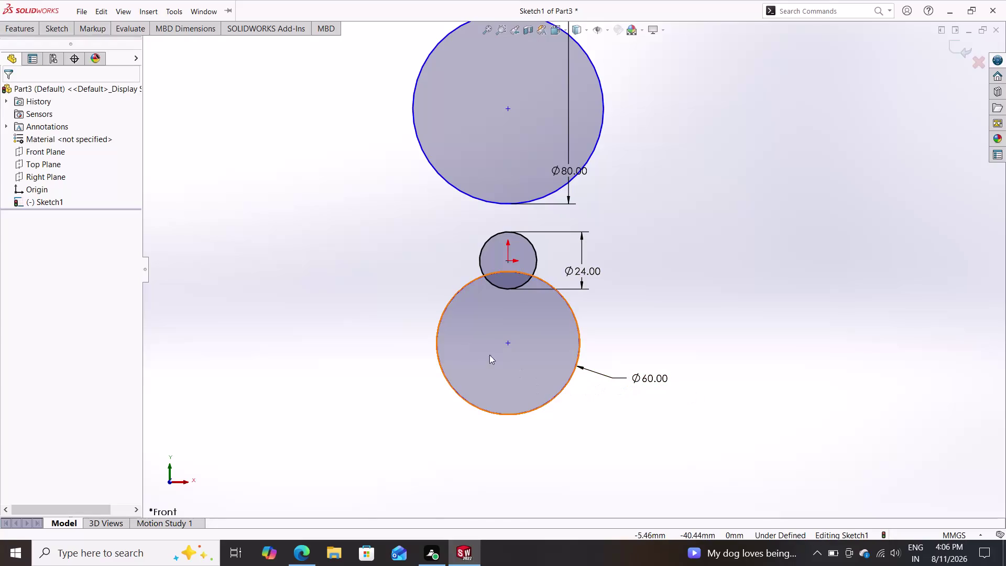
click(53, 28)
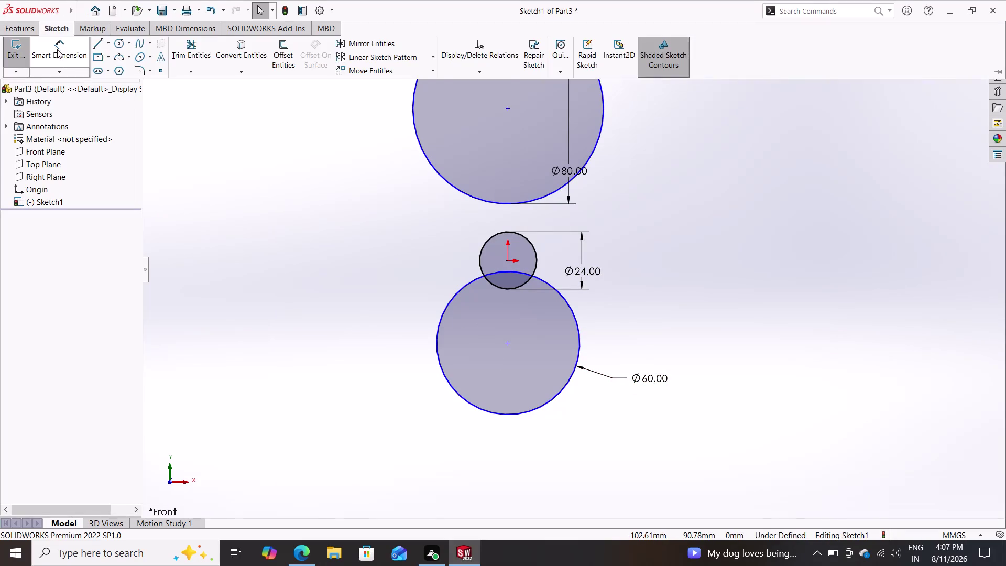
Dimension the Ø80 circle's centre 130 mm vertically above the Ø24 hole's centre.
click(58, 49)
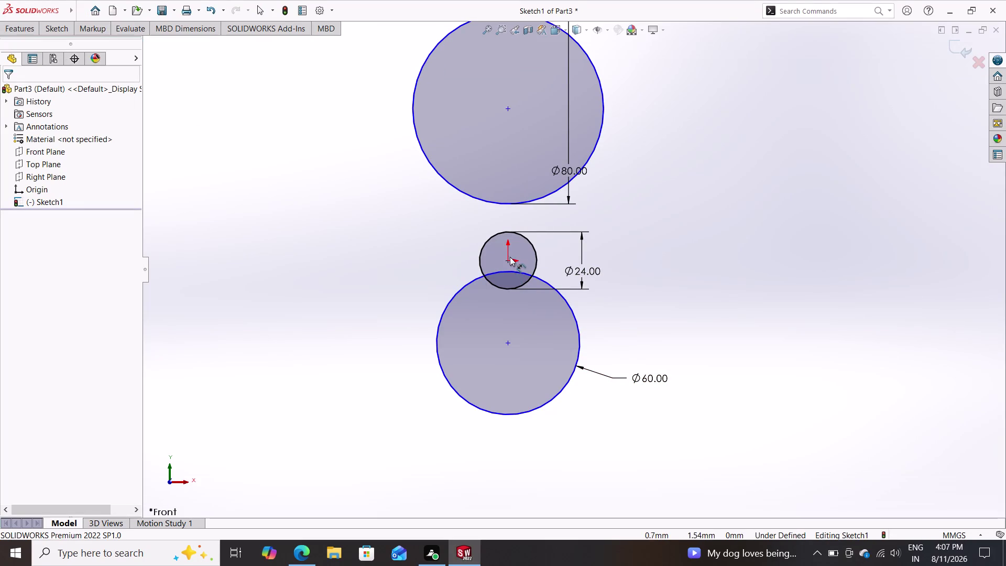
double_click(507, 259)
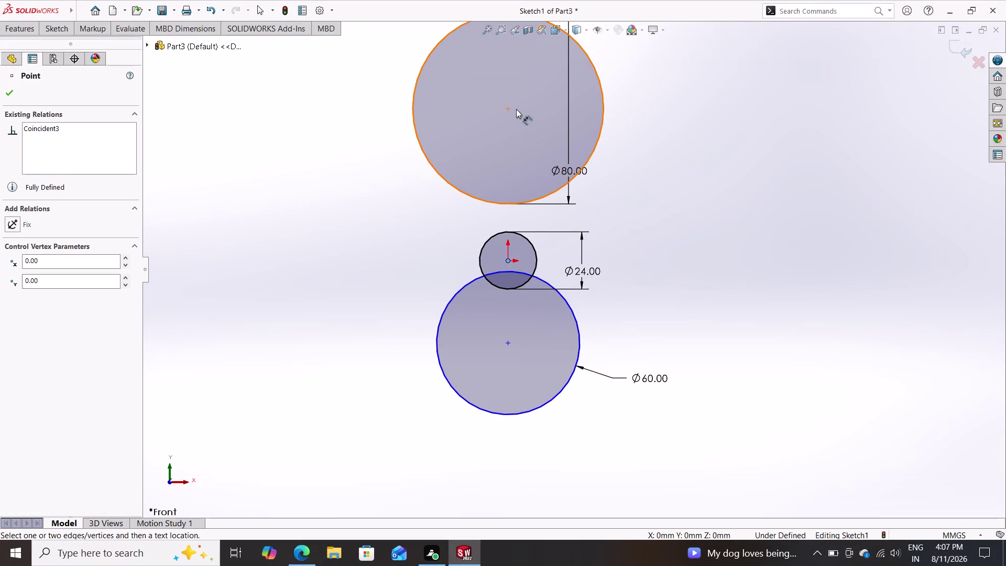
click(507, 108)
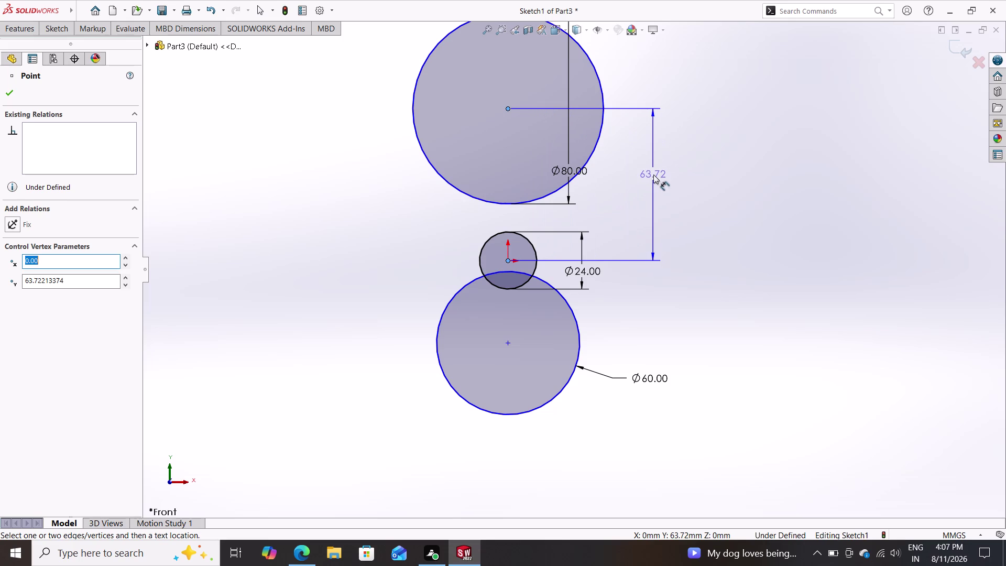
click(657, 177)
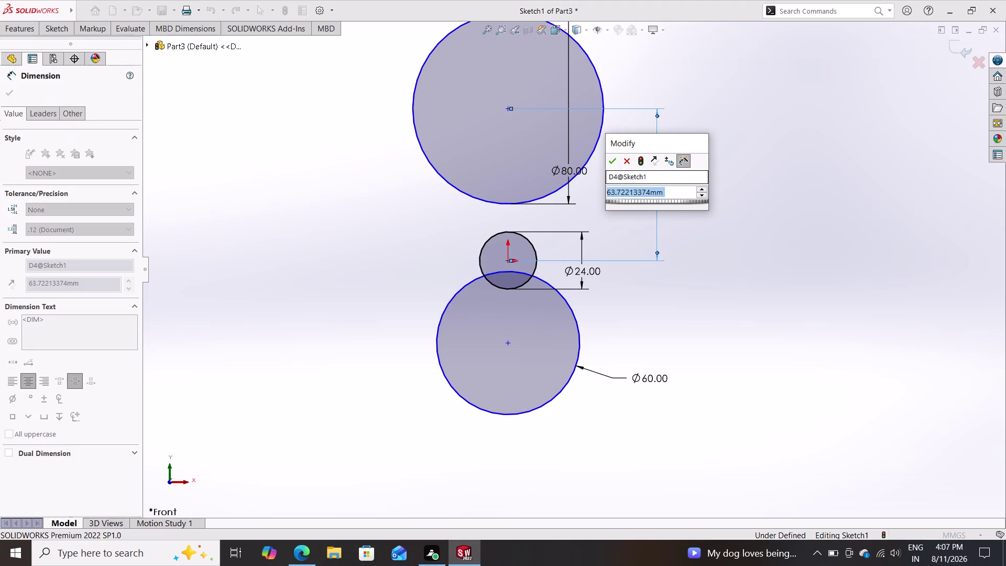
text(130)
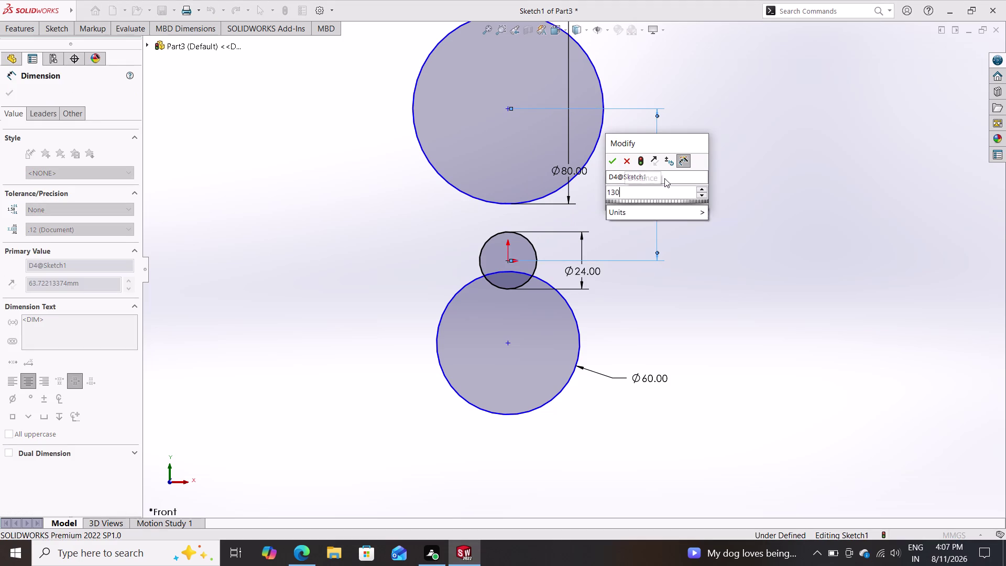
key(Return)
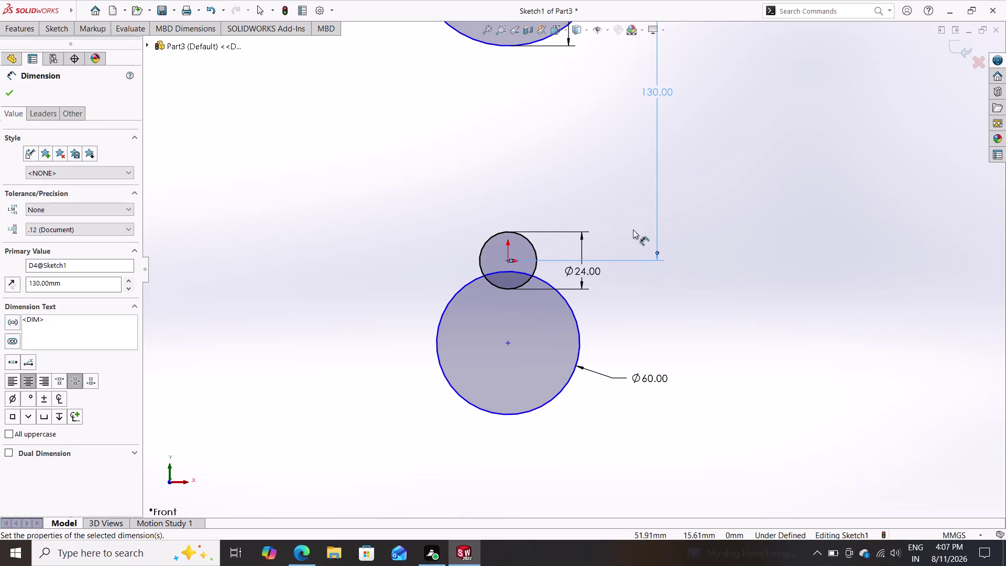
scroll(down, 3)
scroll(up, 3)
scroll(up, 3)
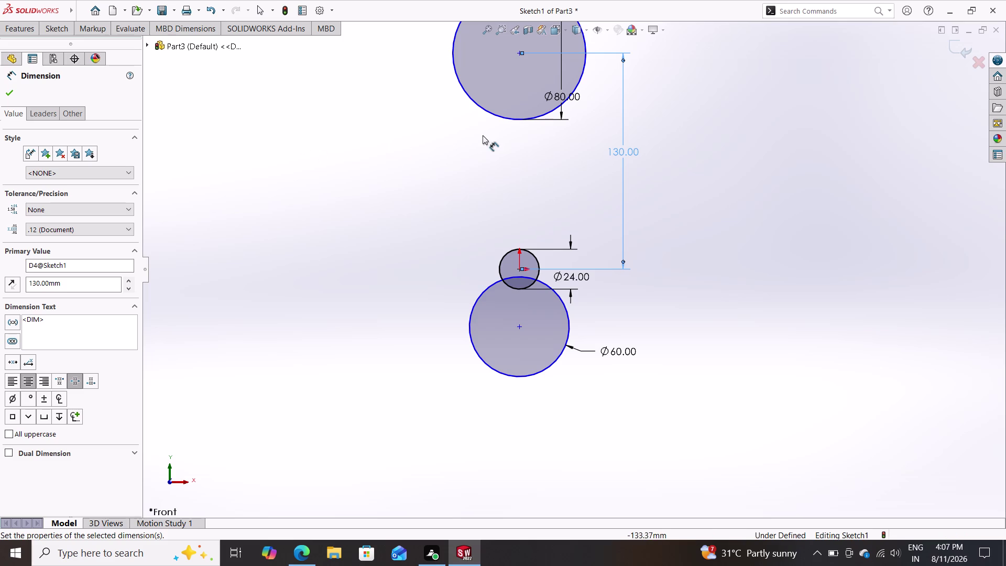
double_click(51, 32)
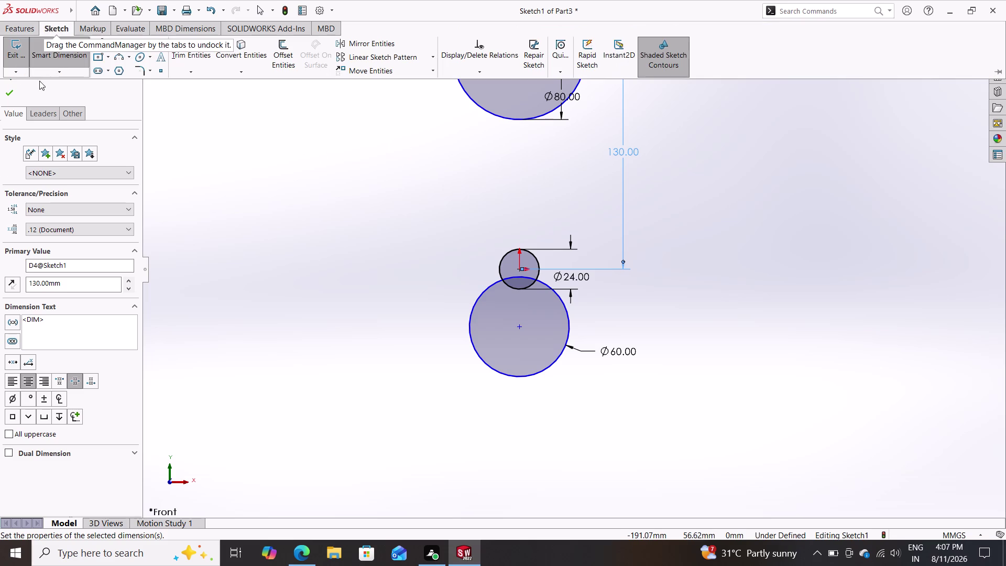
Draw a new circle centred on the Ø80 circle's centre.
click(54, 54)
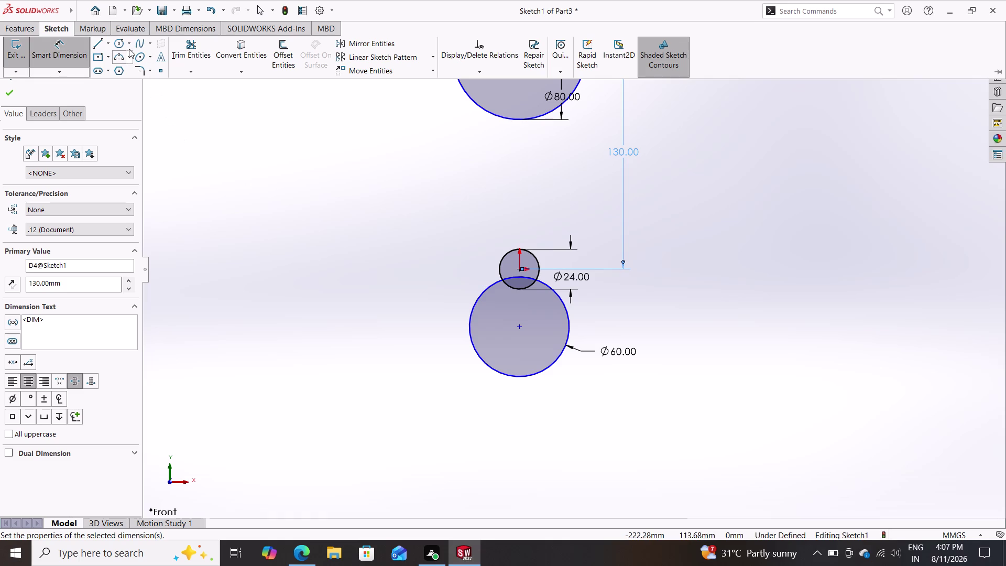
click(121, 40)
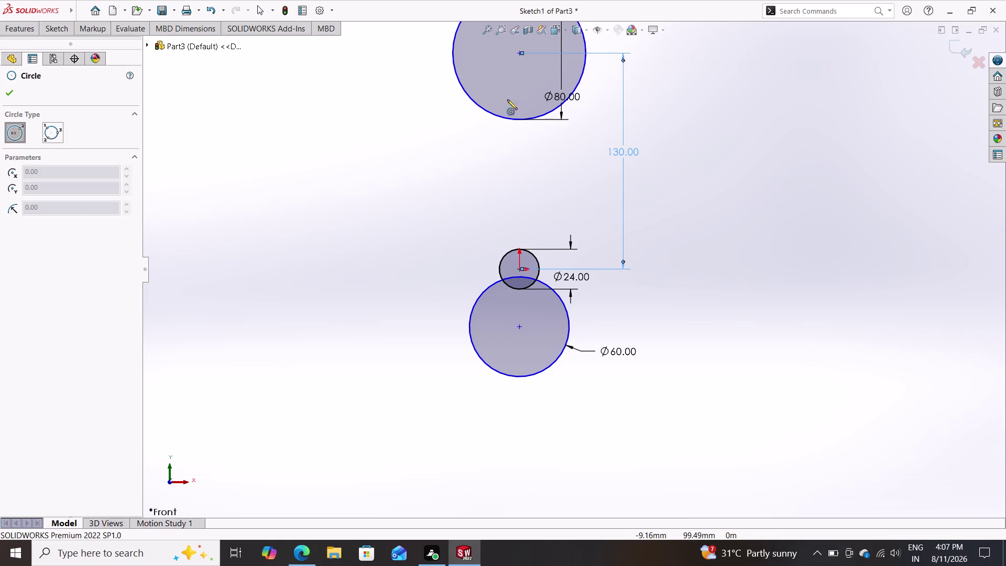
click(522, 53)
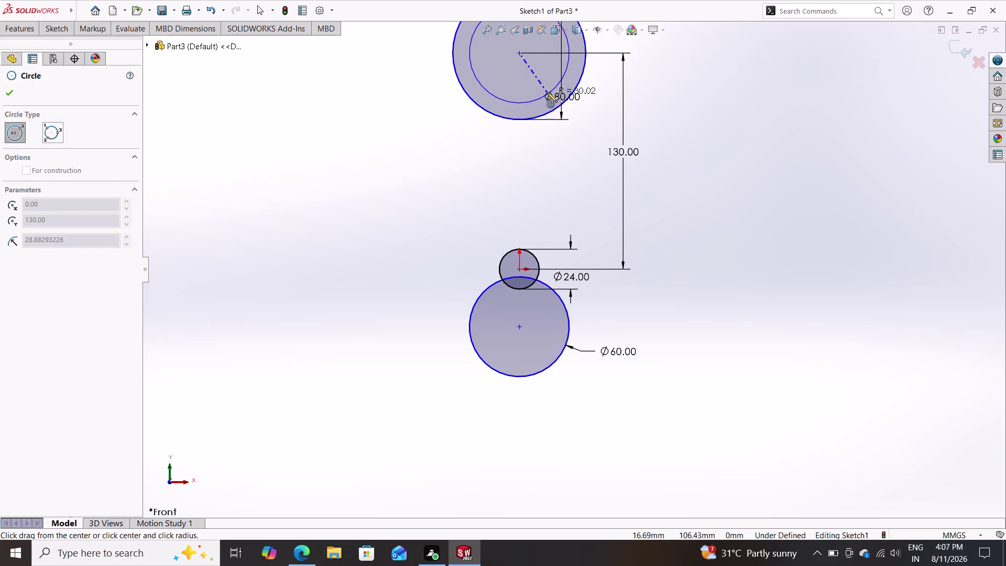
text(40)
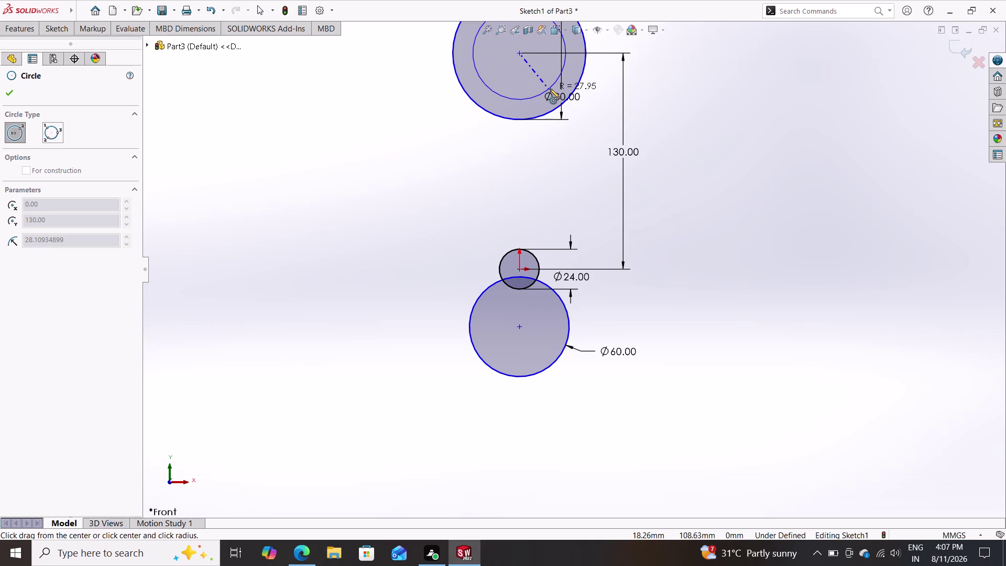
key(Return)
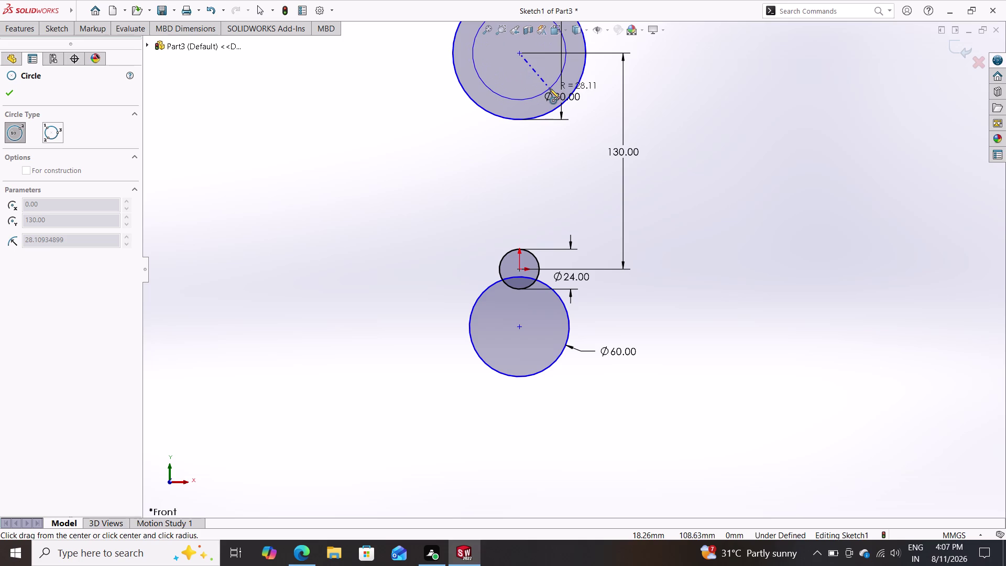
click(543, 83)
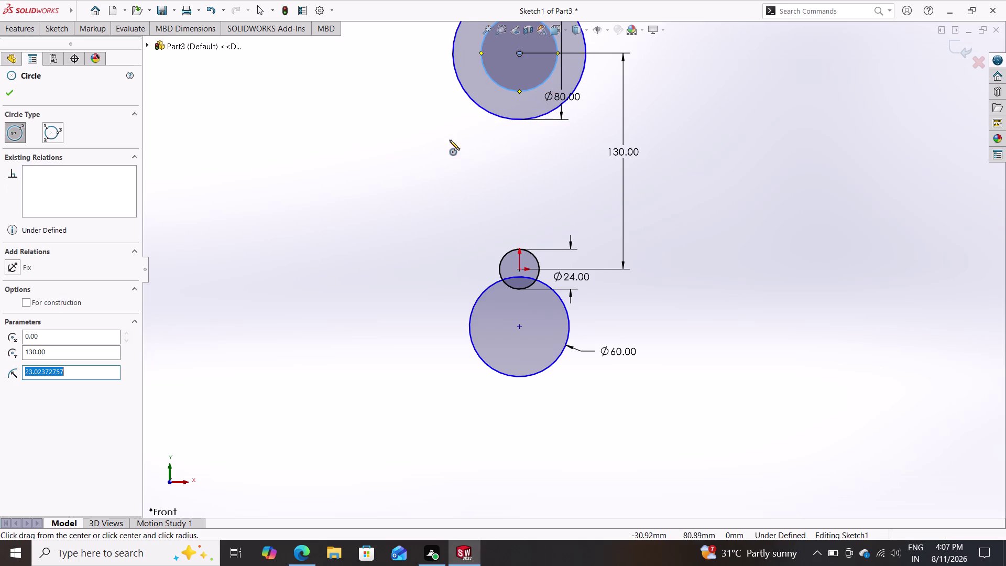
Give the inner circle a 40 mm diameter dimension.
click(58, 28)
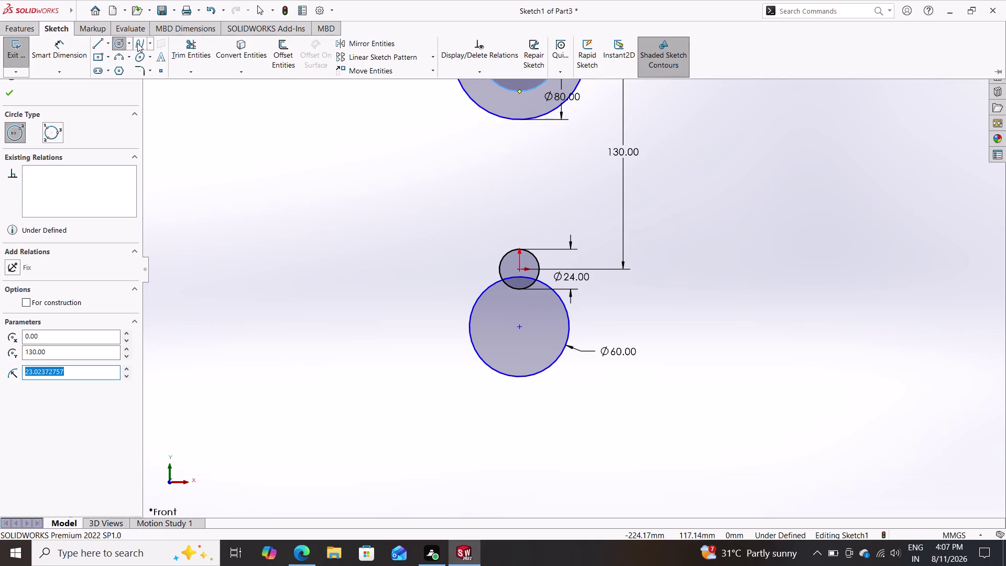
click(61, 47)
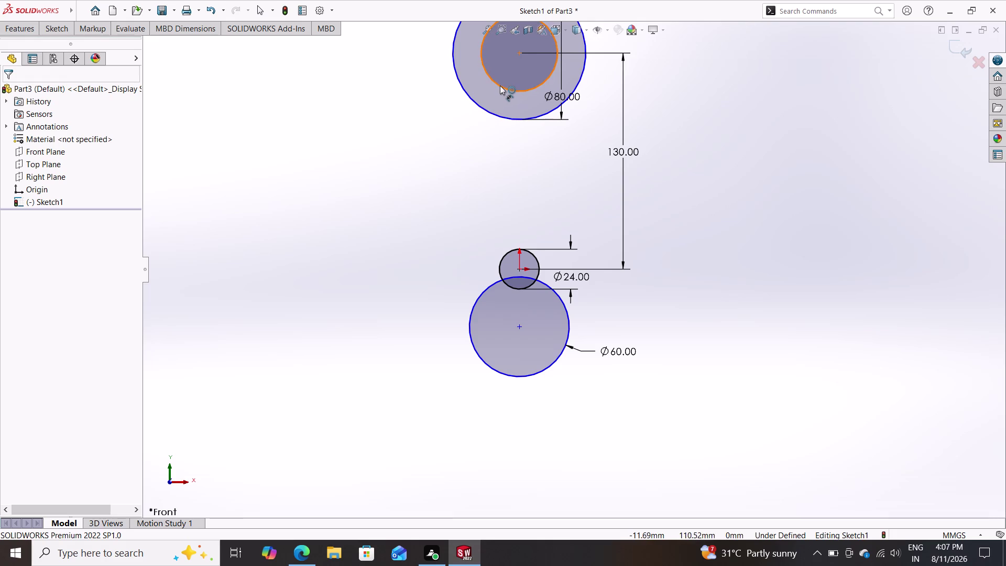
click(500, 86)
click(391, 87)
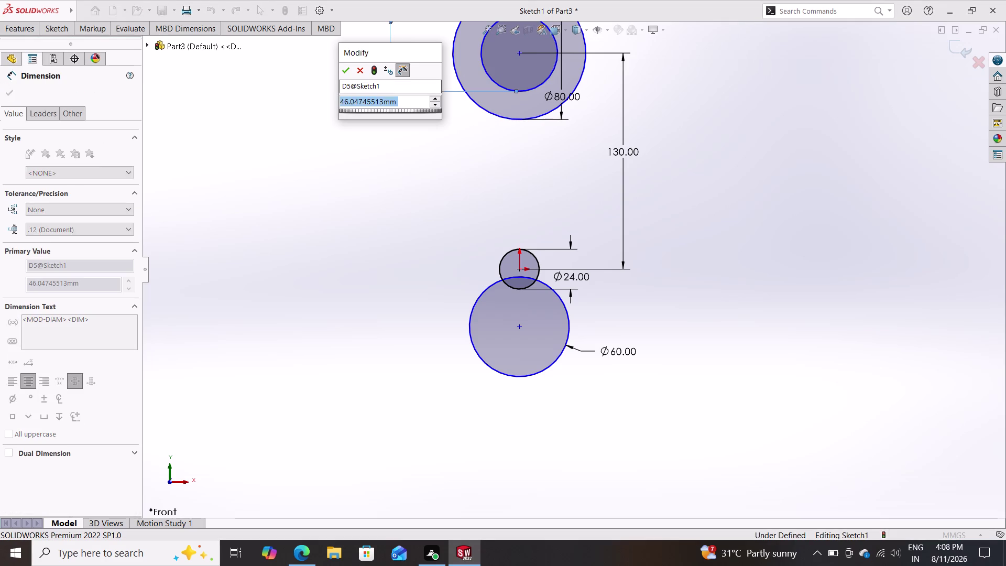
text(40)
key(Return)
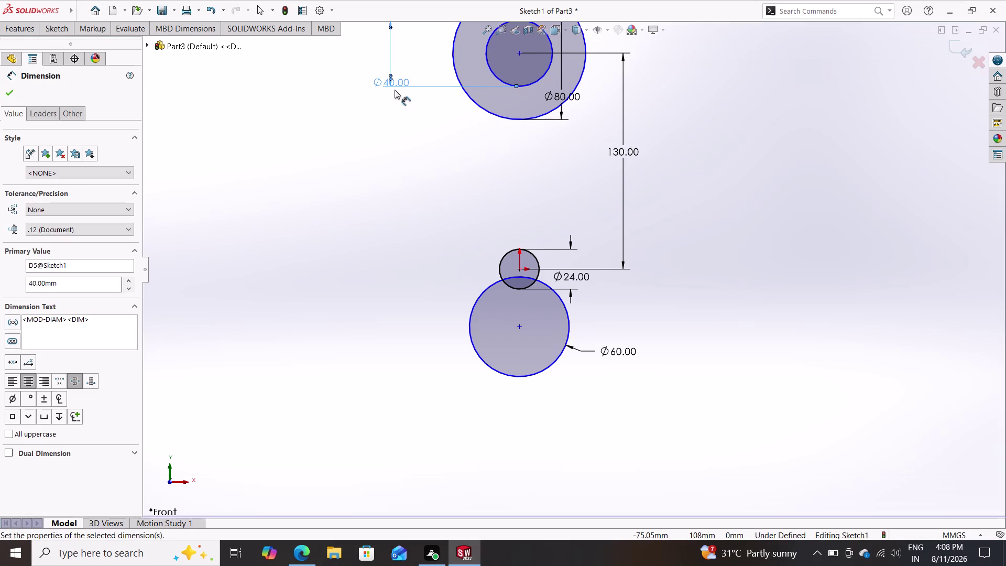
key(Escape)
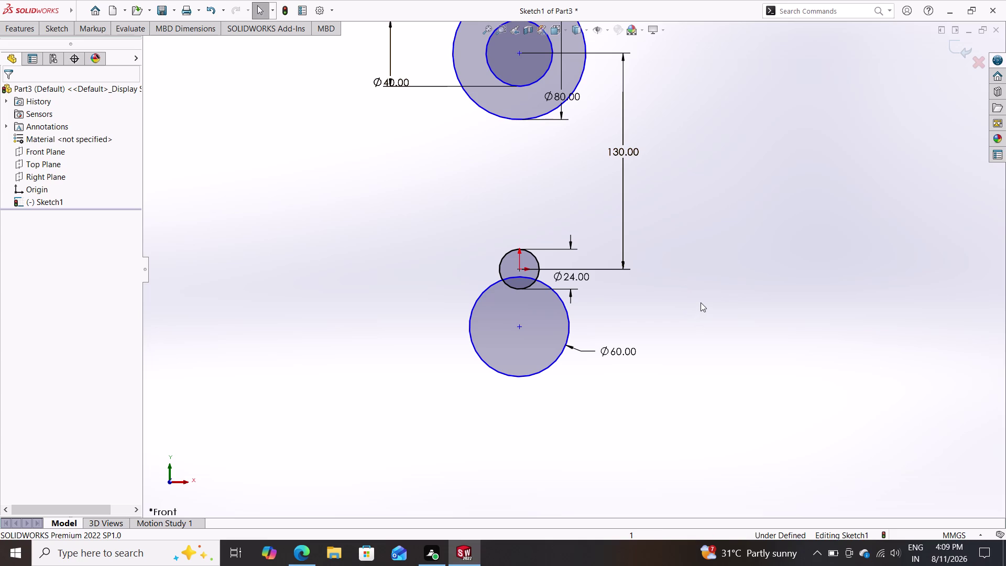
key(l)
key(Return)
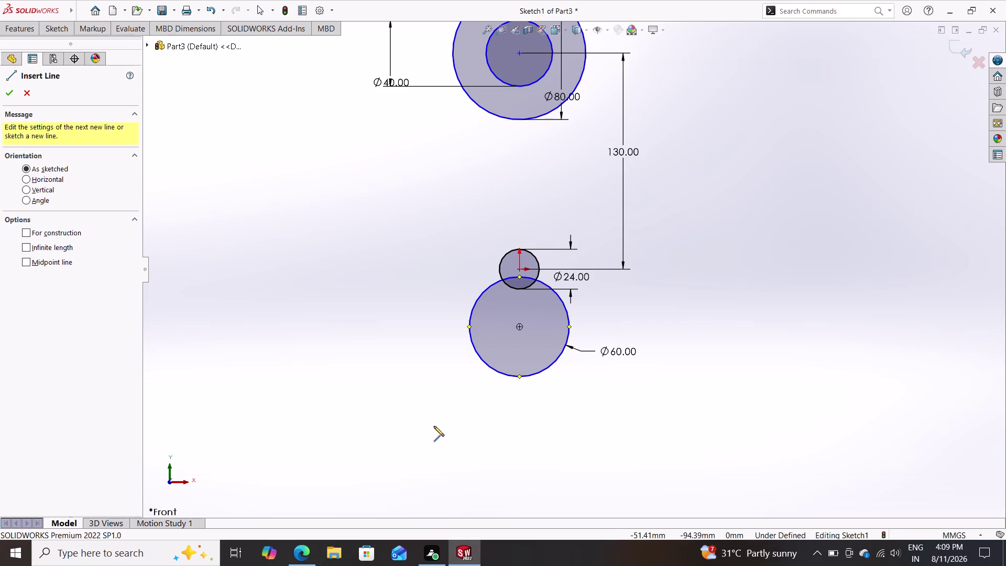
click(420, 431)
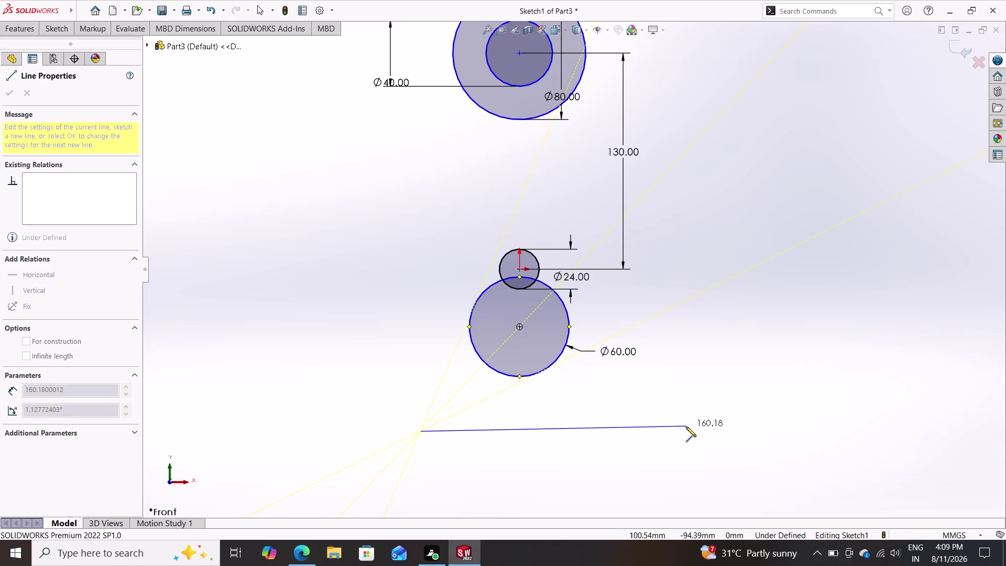
key(Escape)
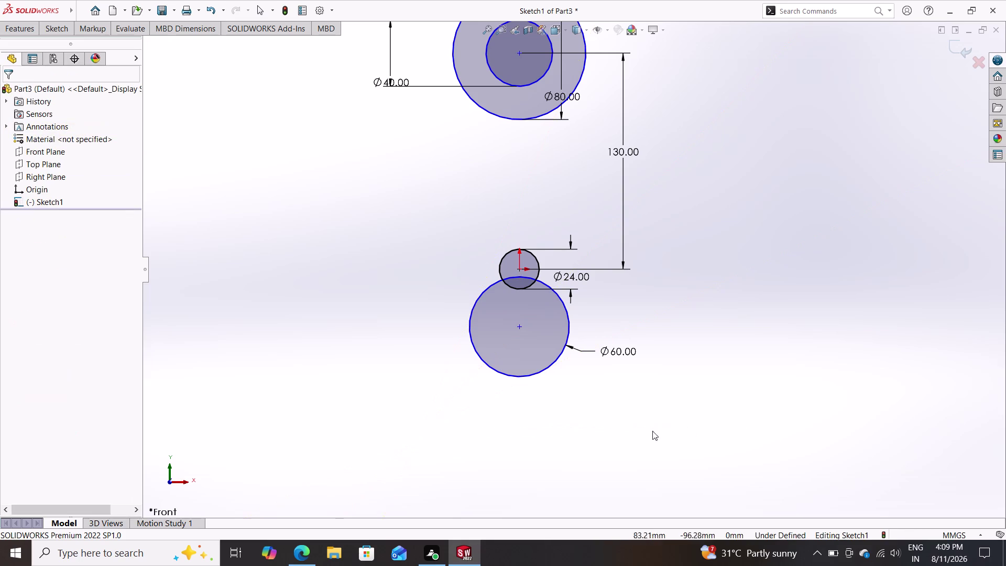
click(54, 24)
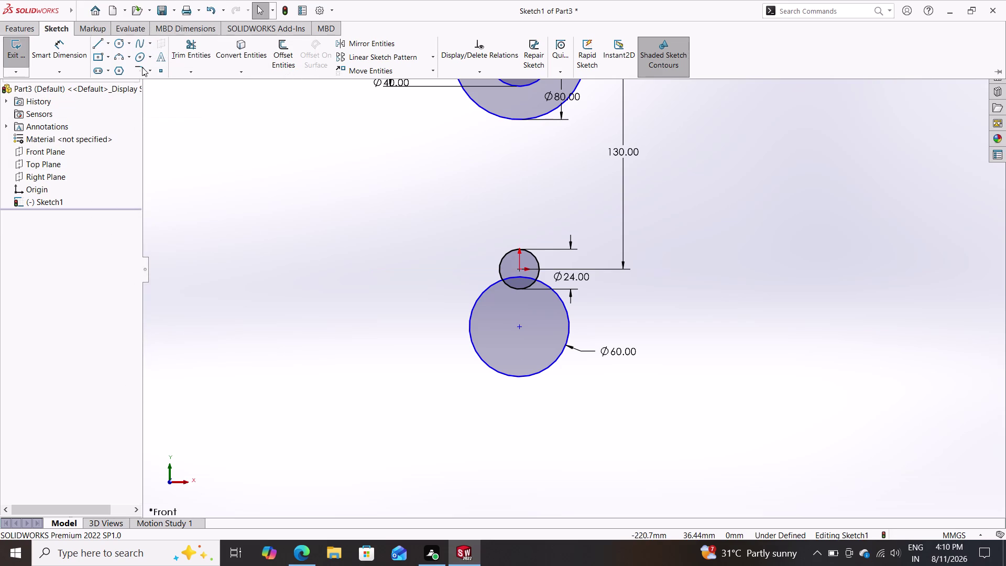
Draw a horizontal base line below the circles.
click(99, 47)
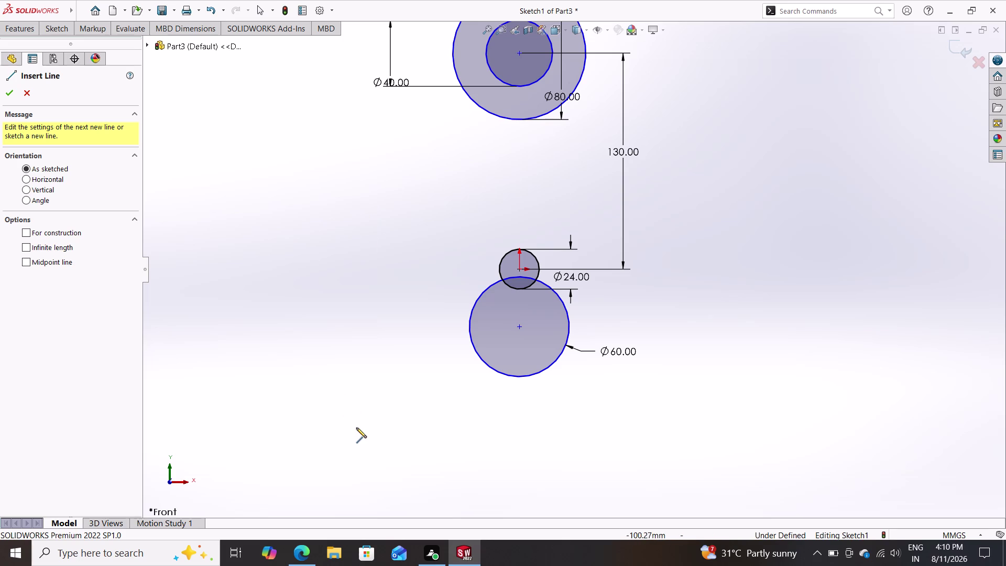
click(345, 440)
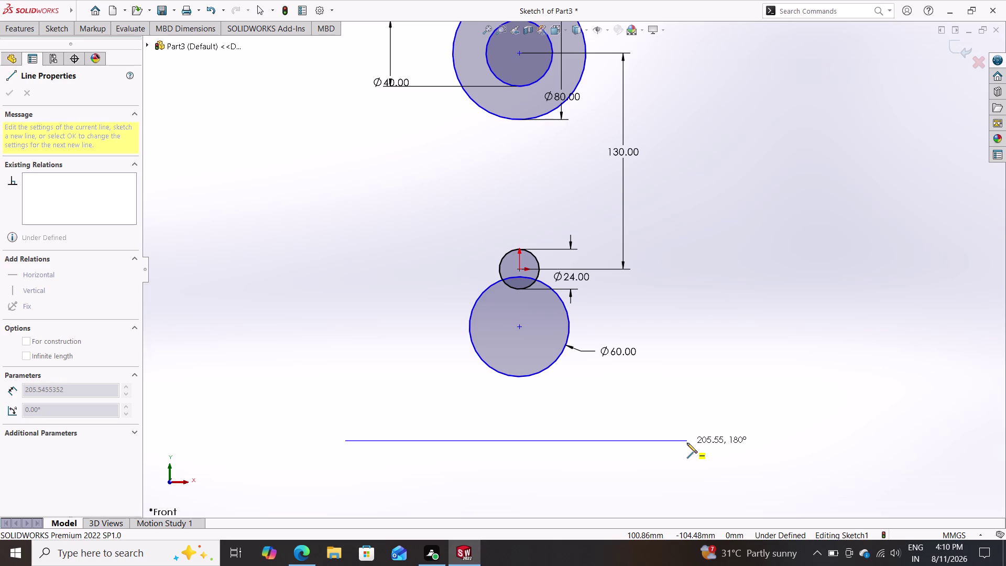
click(688, 442)
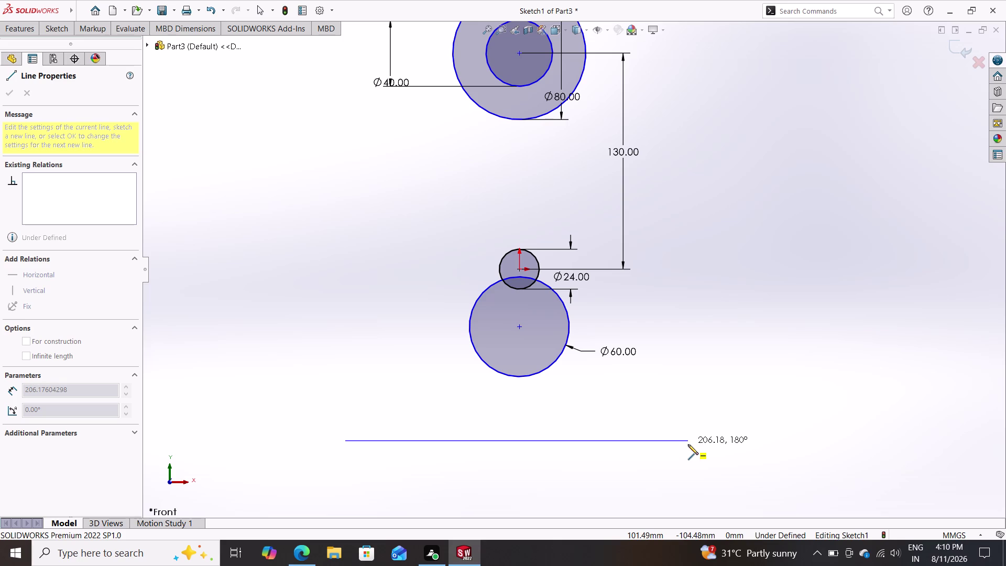
key(Escape)
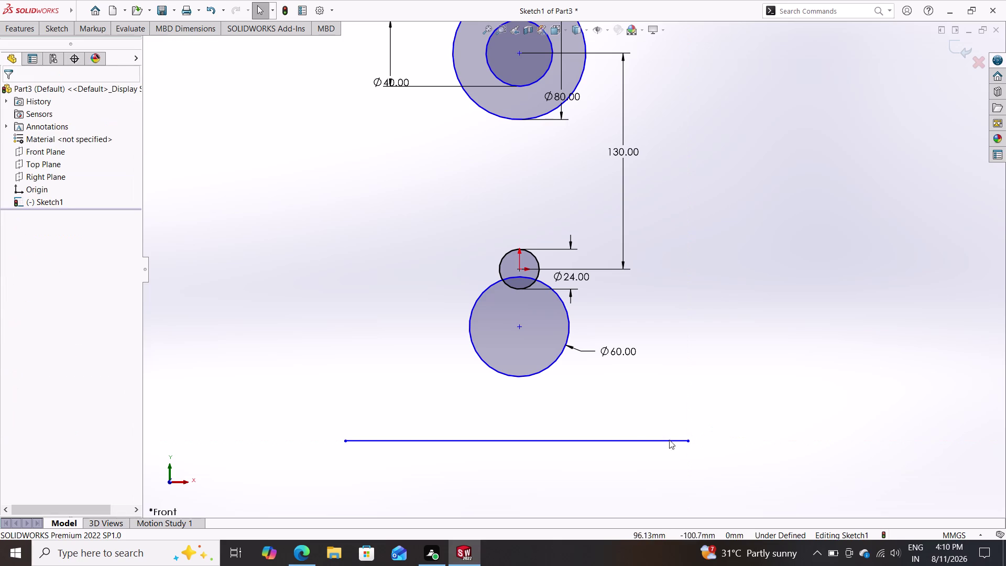
Dimension the base line to a 168 mm length.
click(56, 27)
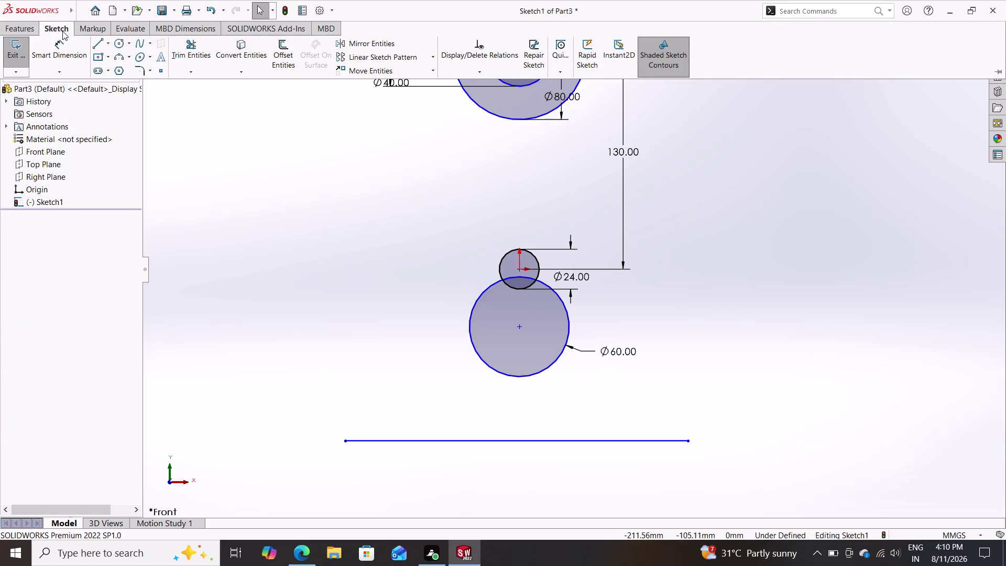
double_click(66, 46)
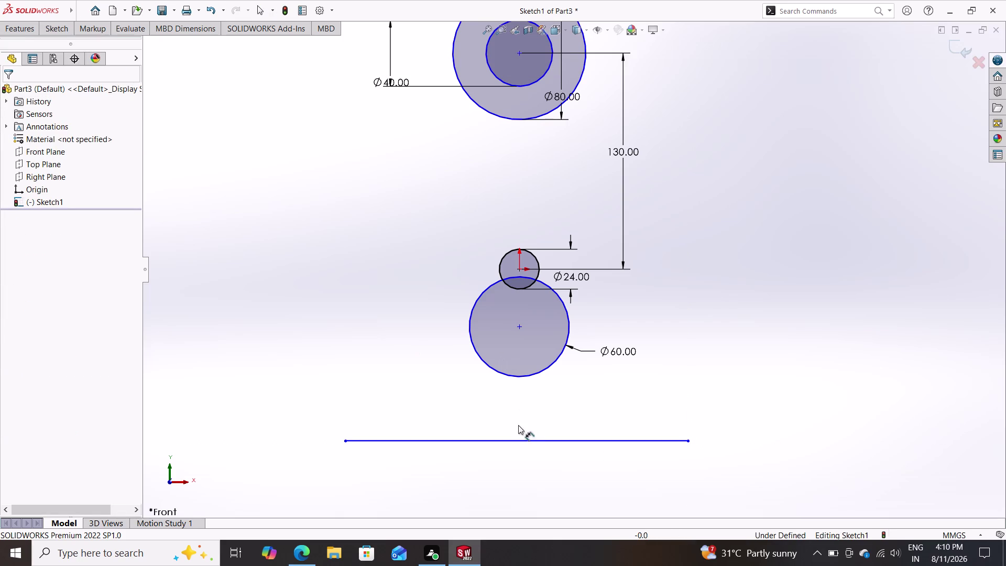
click(509, 440)
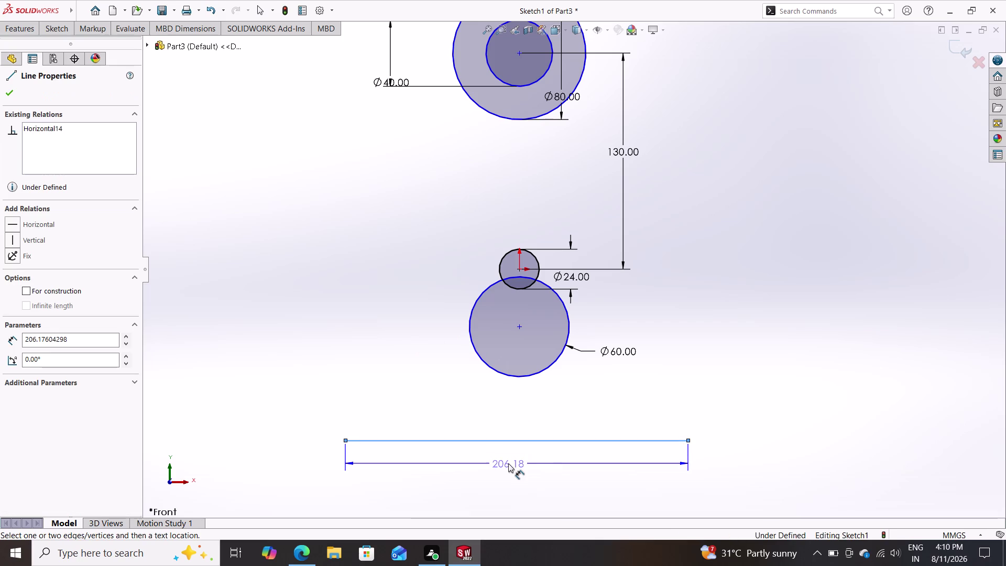
click(508, 463)
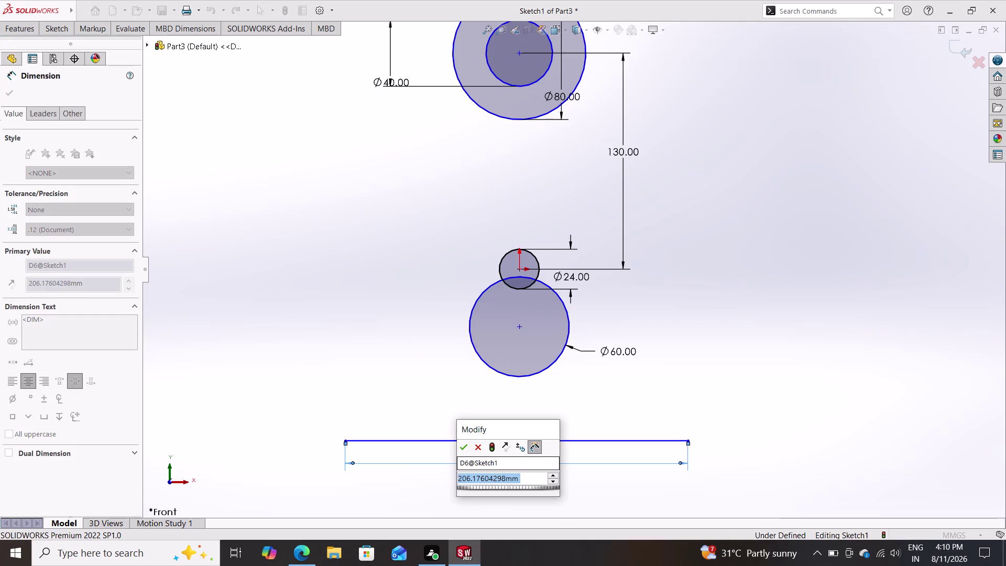
text(168)
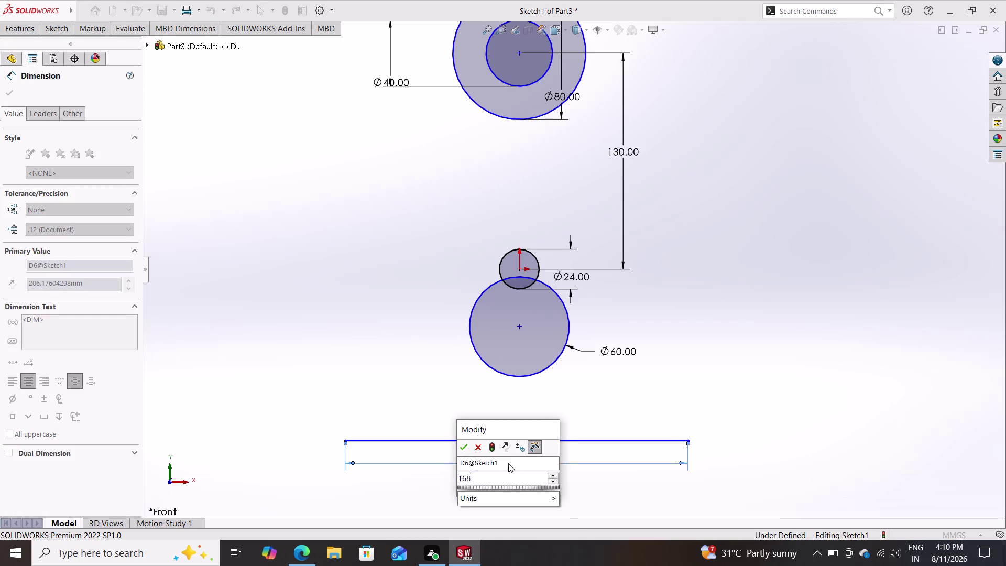
key(Return)
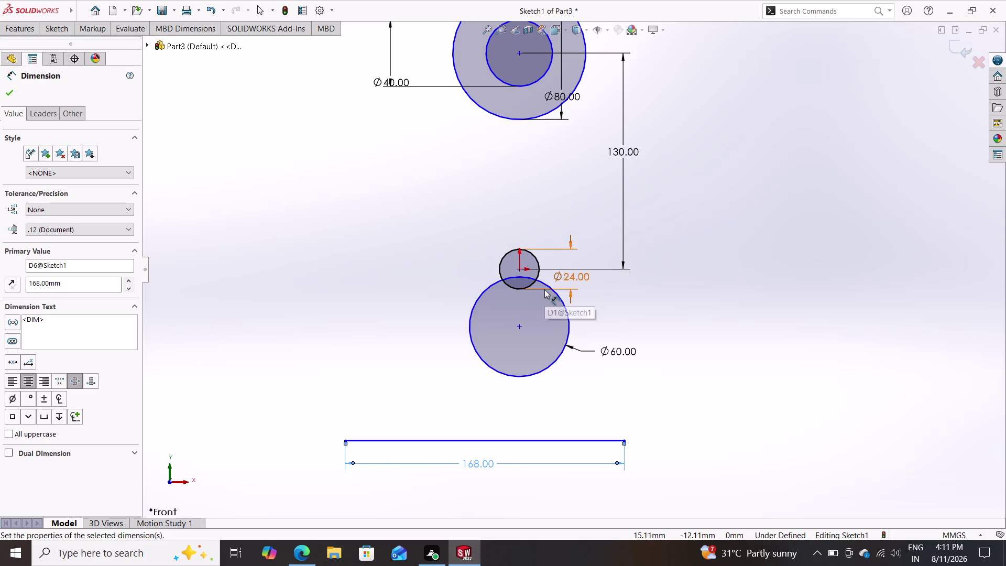
scroll(down, 3)
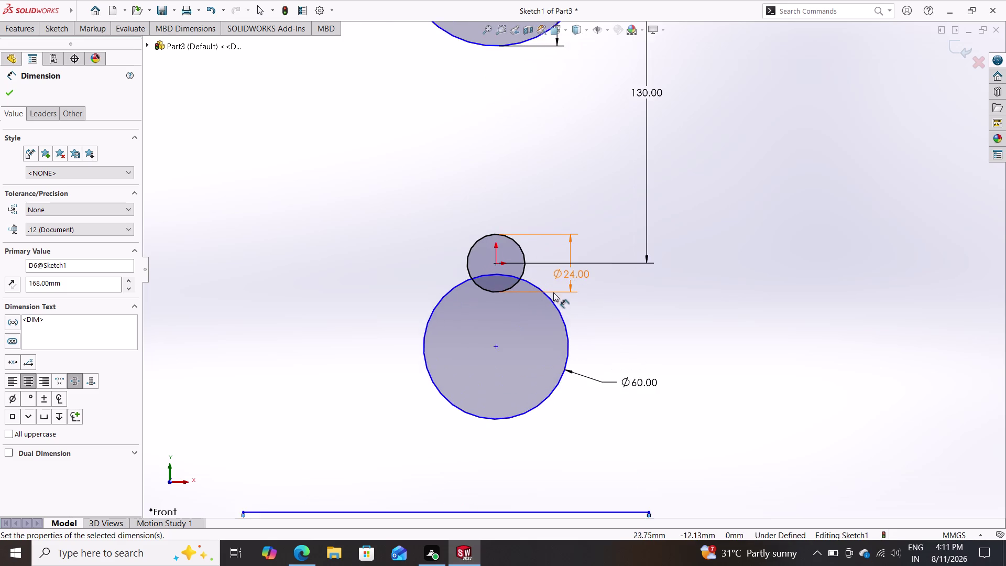
scroll(up, 3)
key(Escape)
key(Escape)
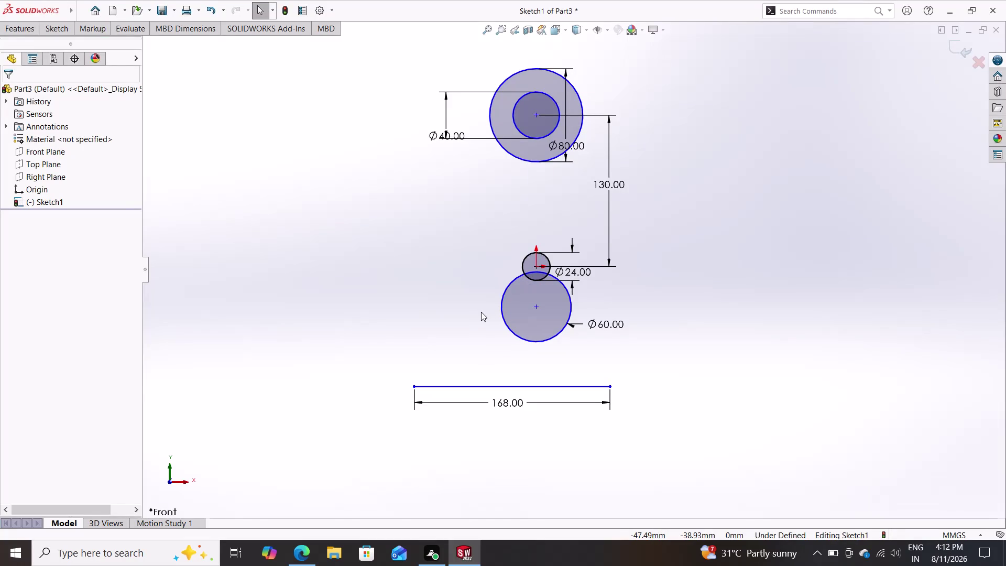
Set a 116 mm vertical distance from the Ø24 hole's centre to the base line's left end.
double_click(49, 30)
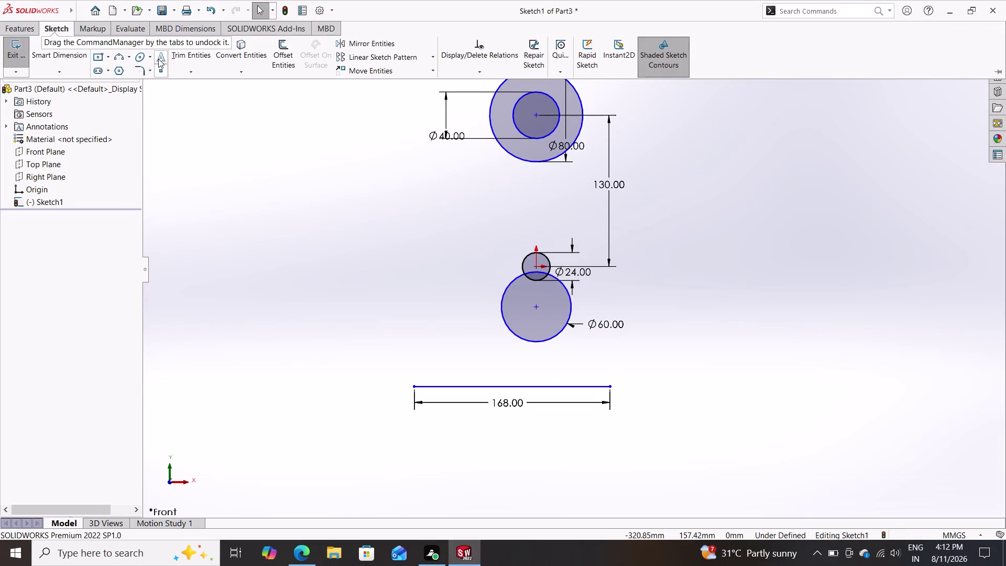
click(61, 57)
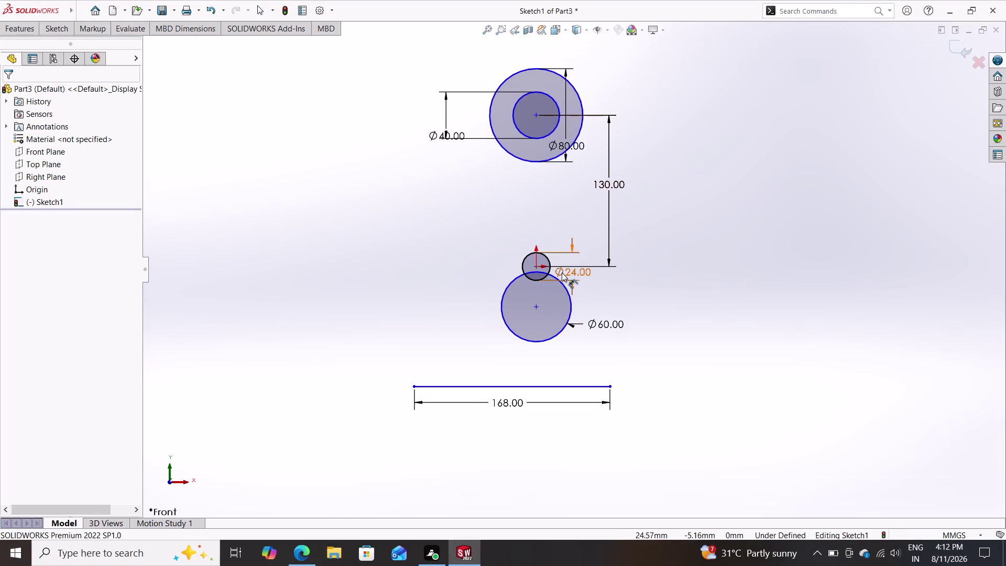
click(537, 265)
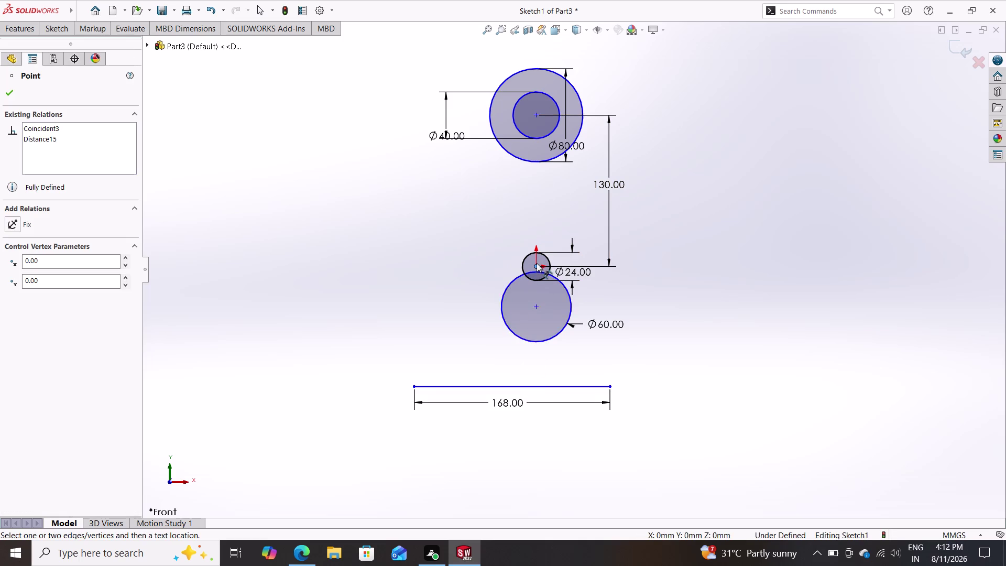
click(414, 387)
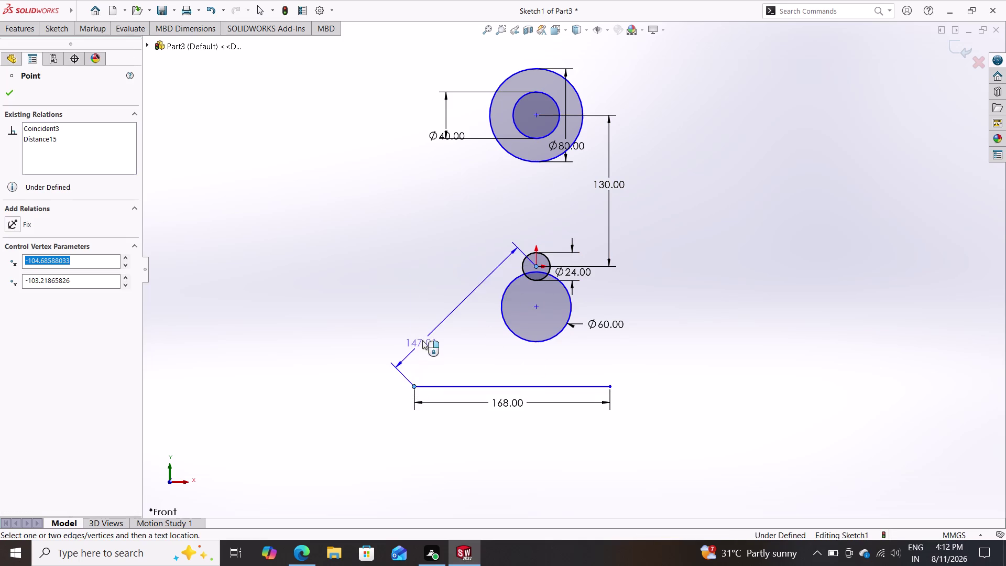
click(357, 332)
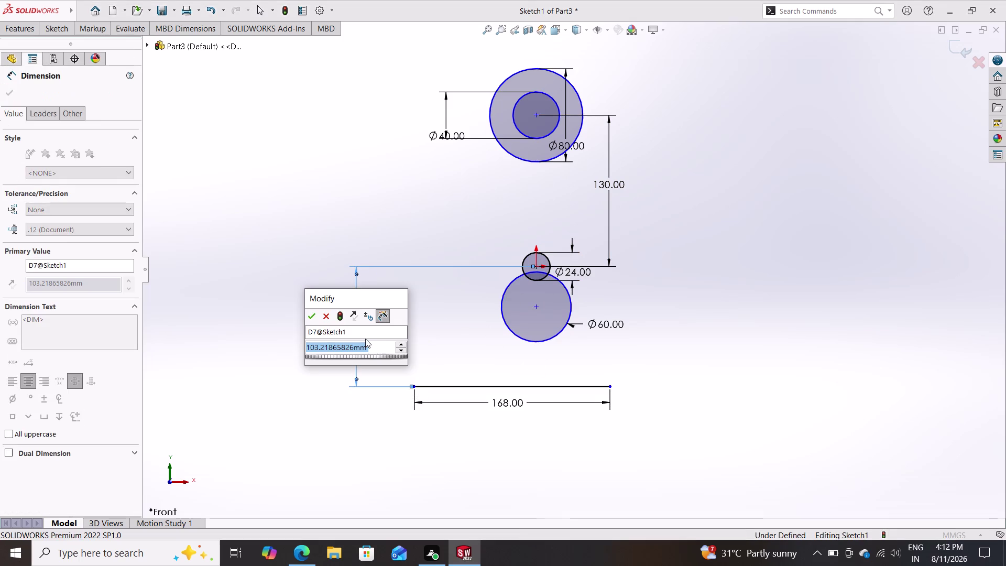
text(11)
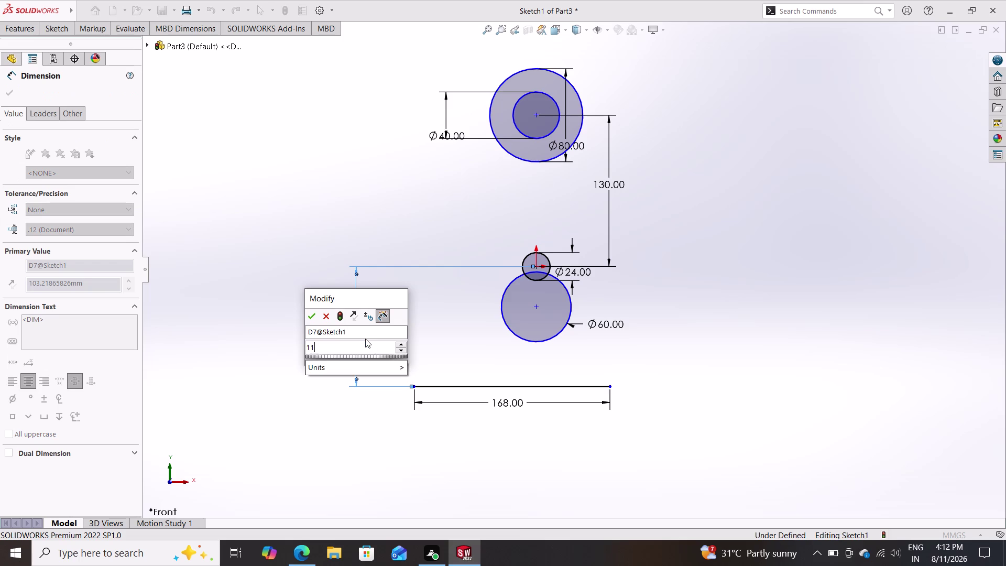
text(6)
key(Return)
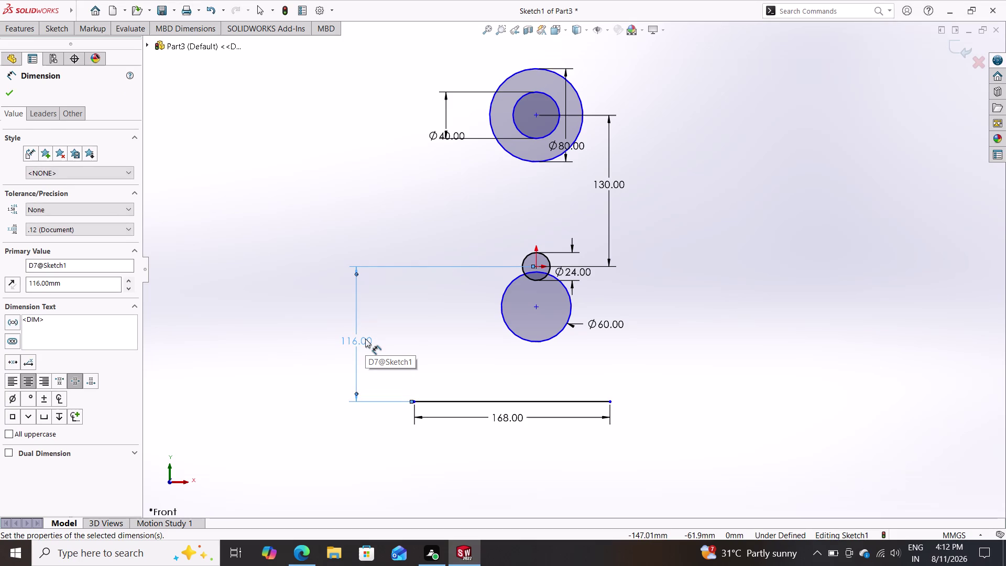
key(Escape)
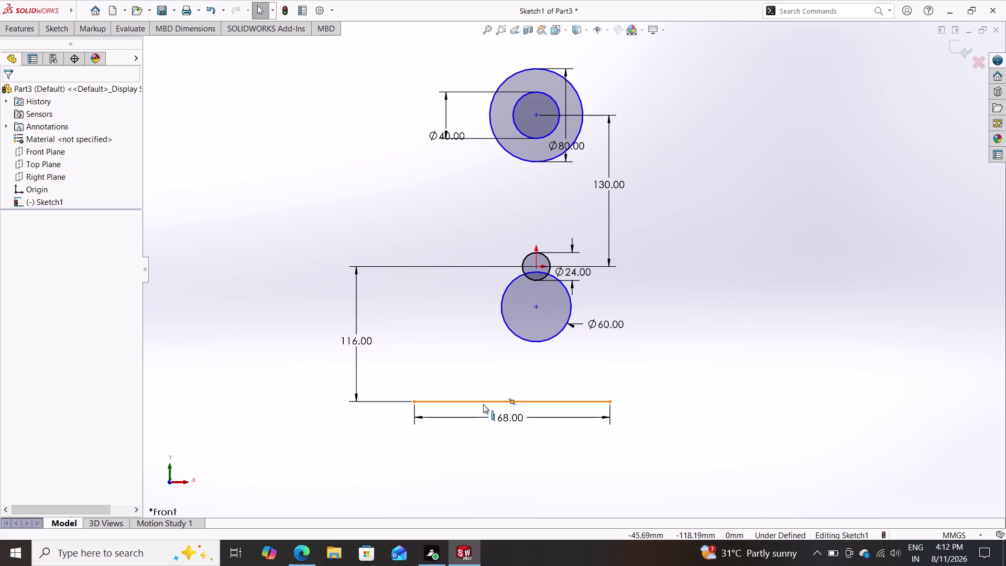
Select the 168 mm base line, then clear the selection.
click(55, 27)
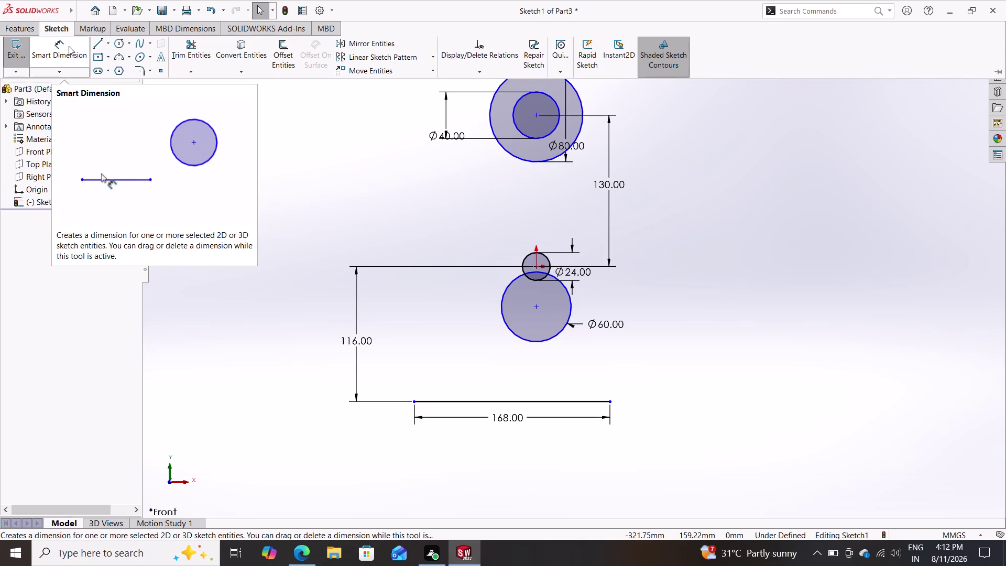
click(68, 46)
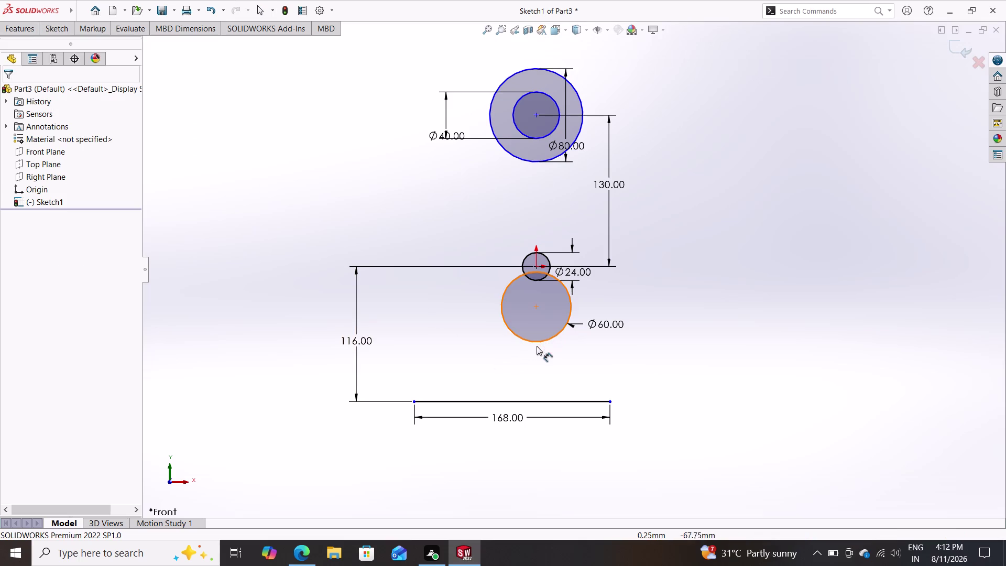
click(512, 400)
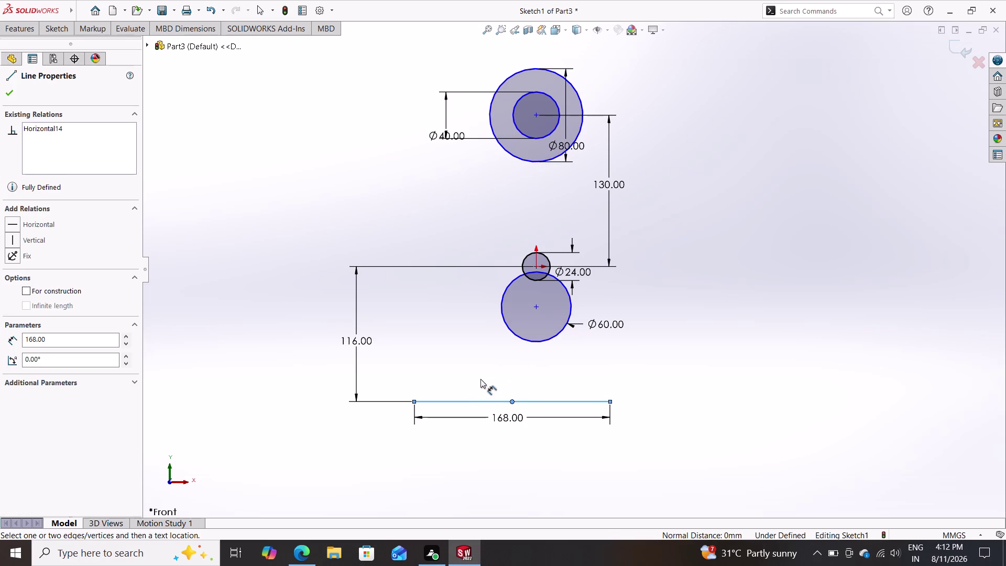
key(Escape)
key(Escape)
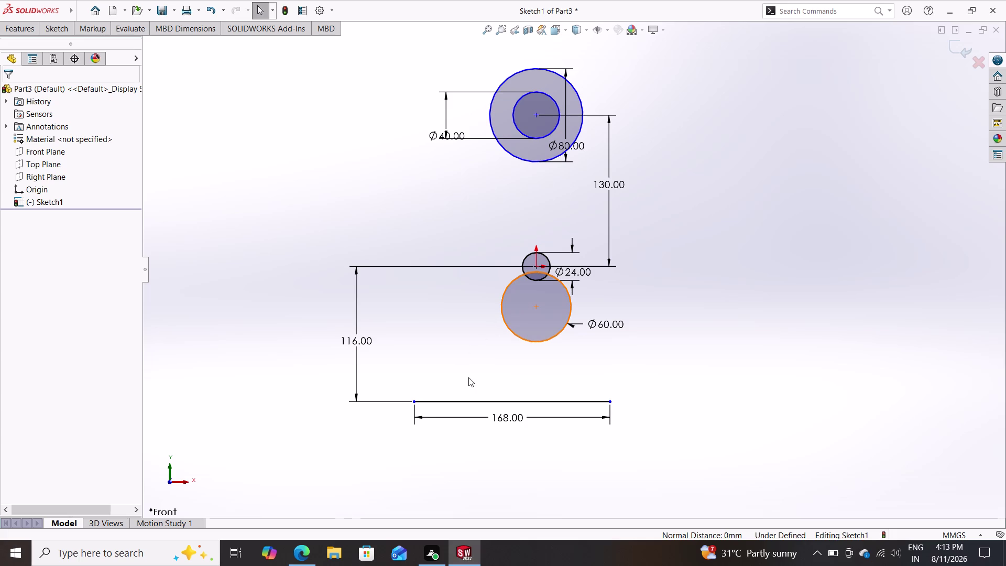
Draw a vertical line from the Ø60 circle's centre down past the base line.
click(56, 32)
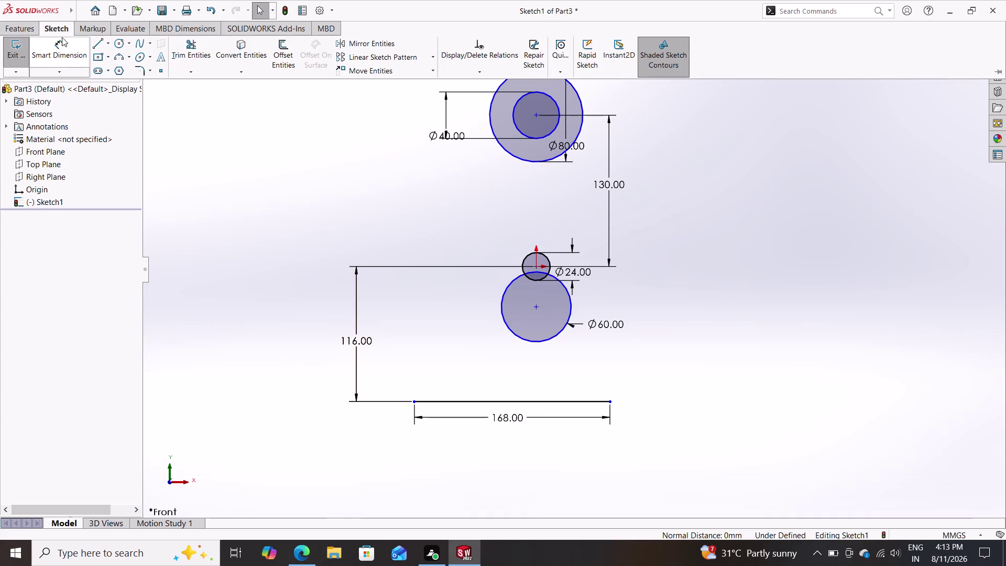
click(101, 44)
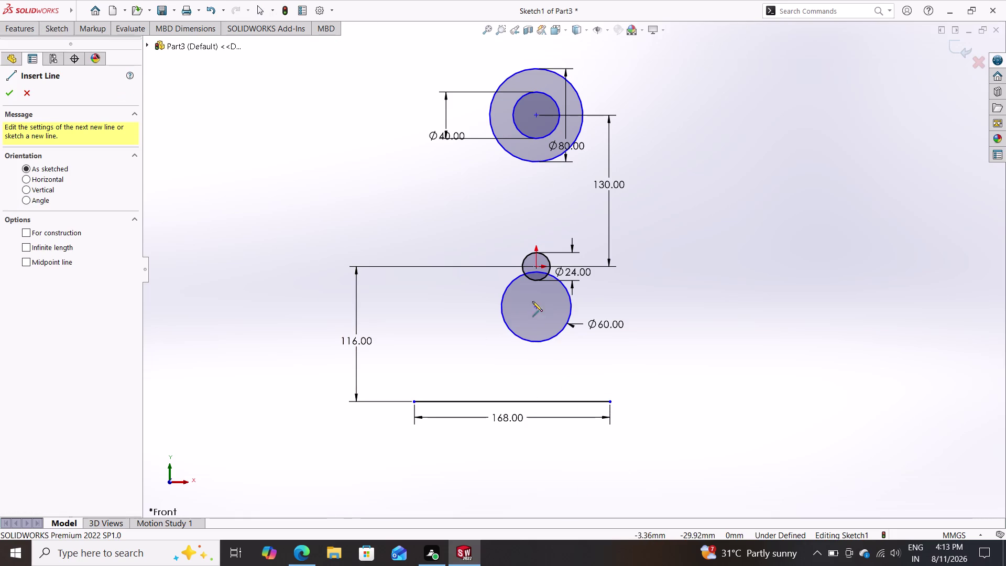
click(535, 308)
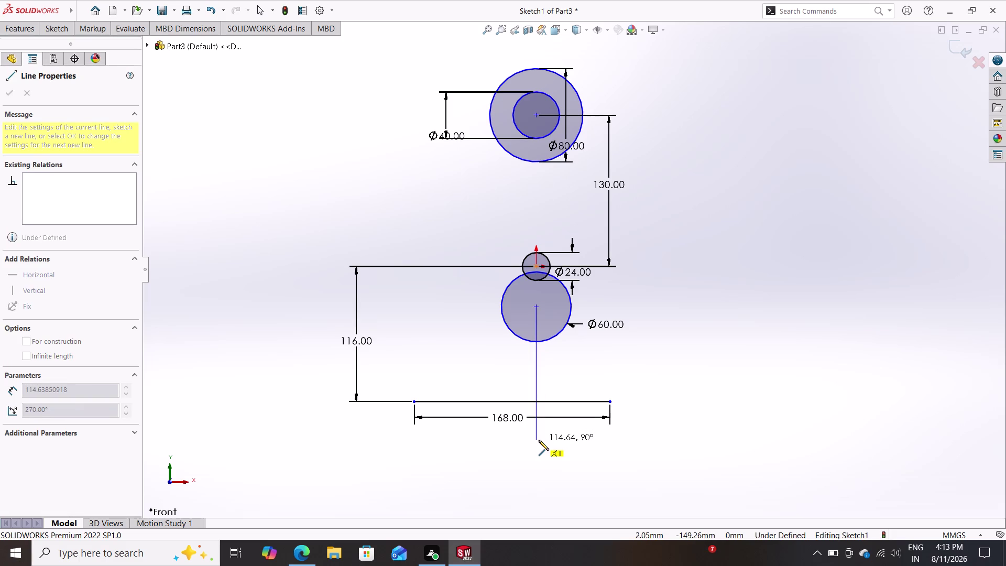
click(537, 453)
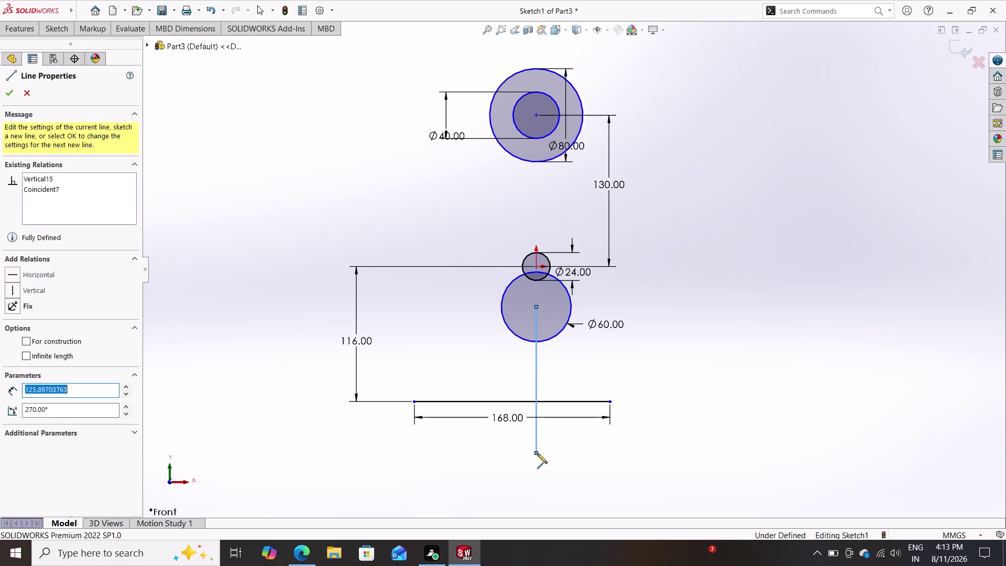
key(Escape)
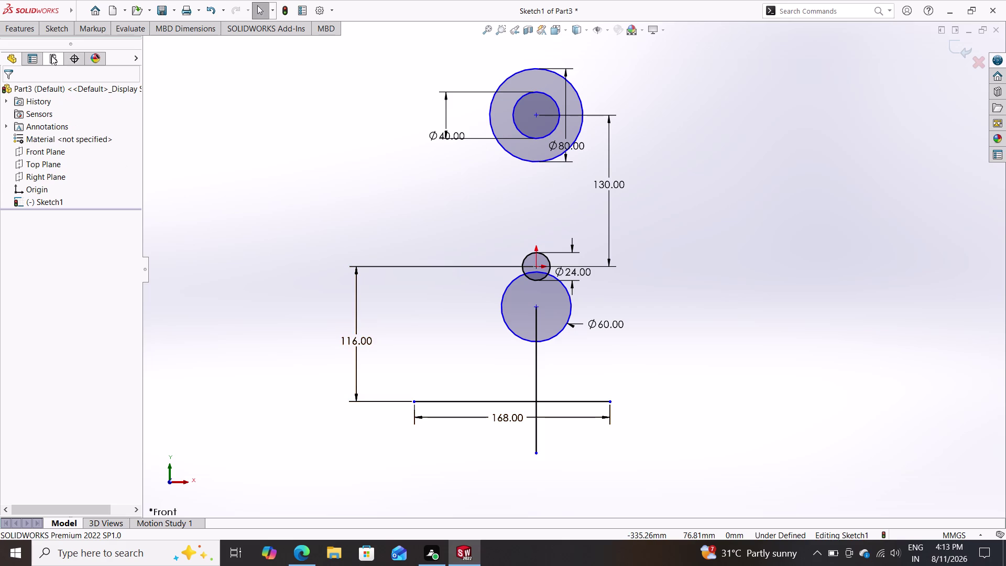
Dimension the vertical line 84 mm from the base line's left endpoint.
click(60, 32)
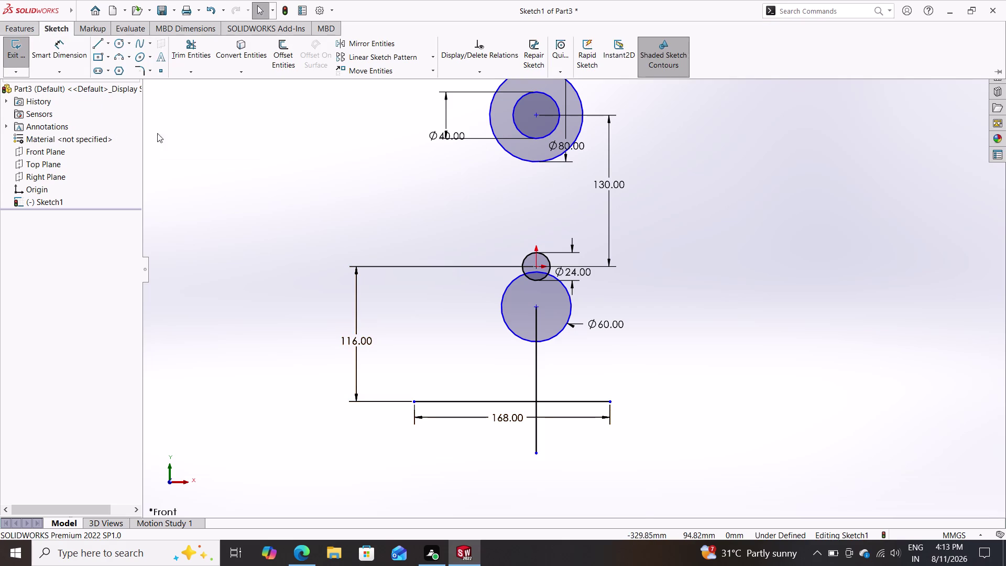
click(69, 45)
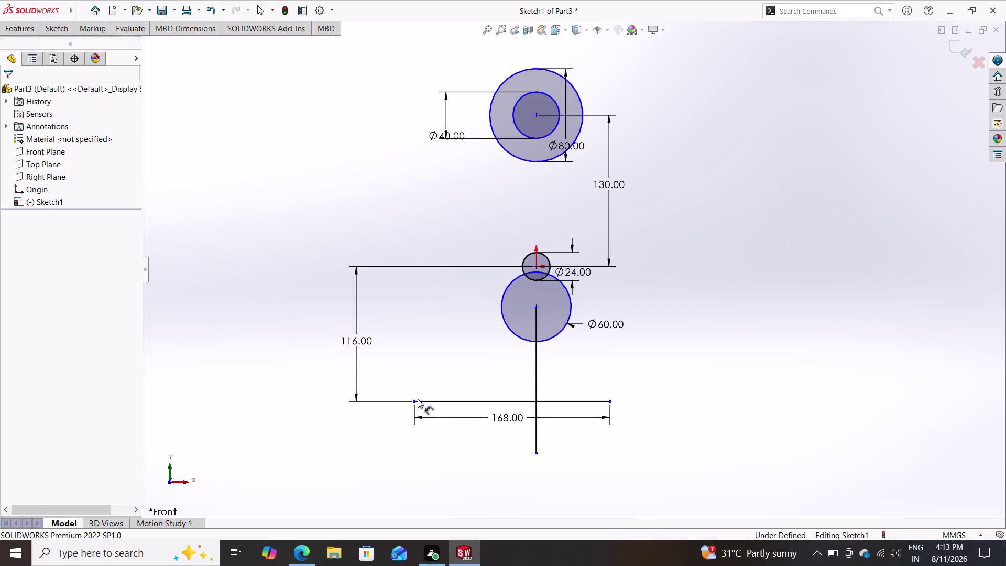
click(414, 400)
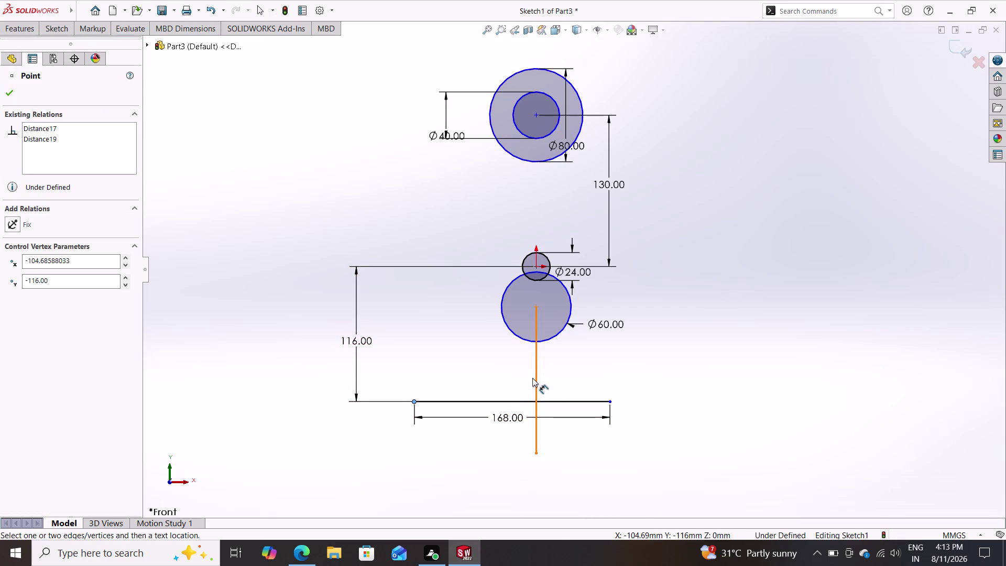
click(535, 377)
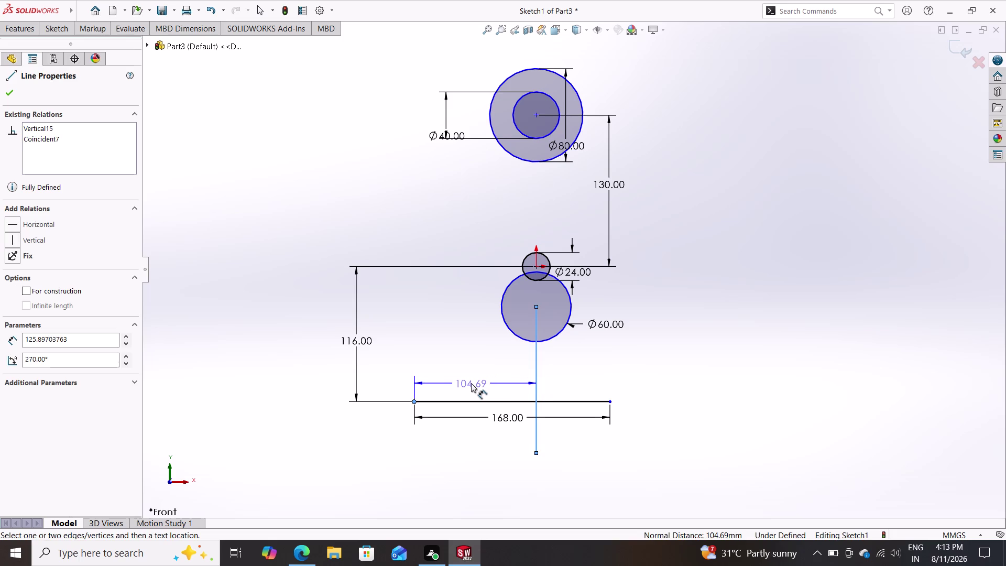
click(475, 380)
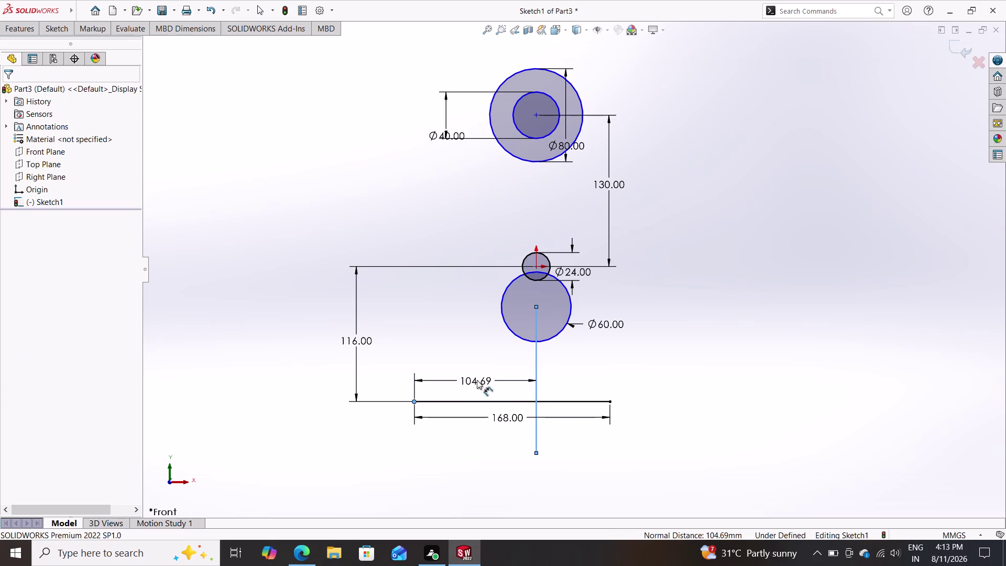
text(84)
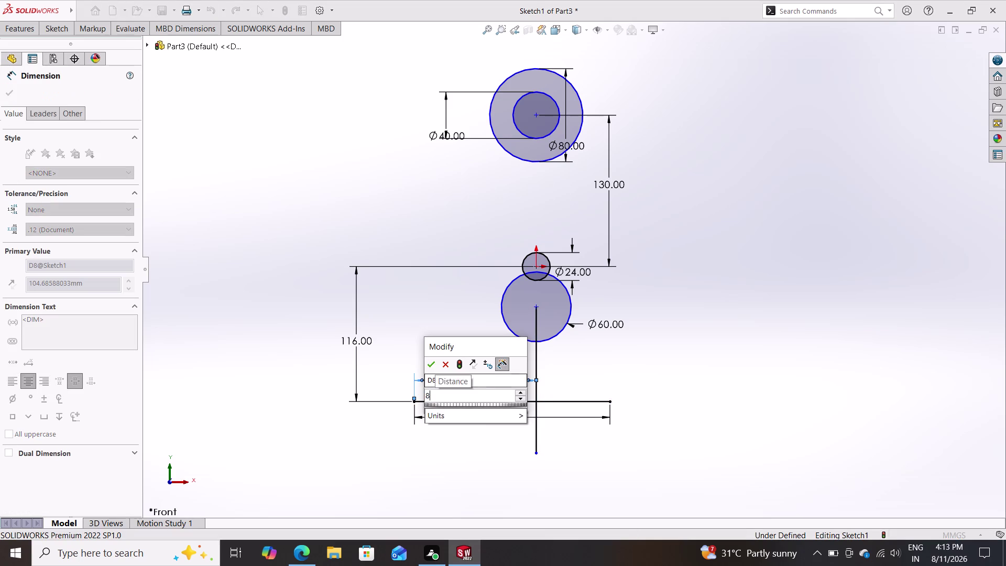
key(Return)
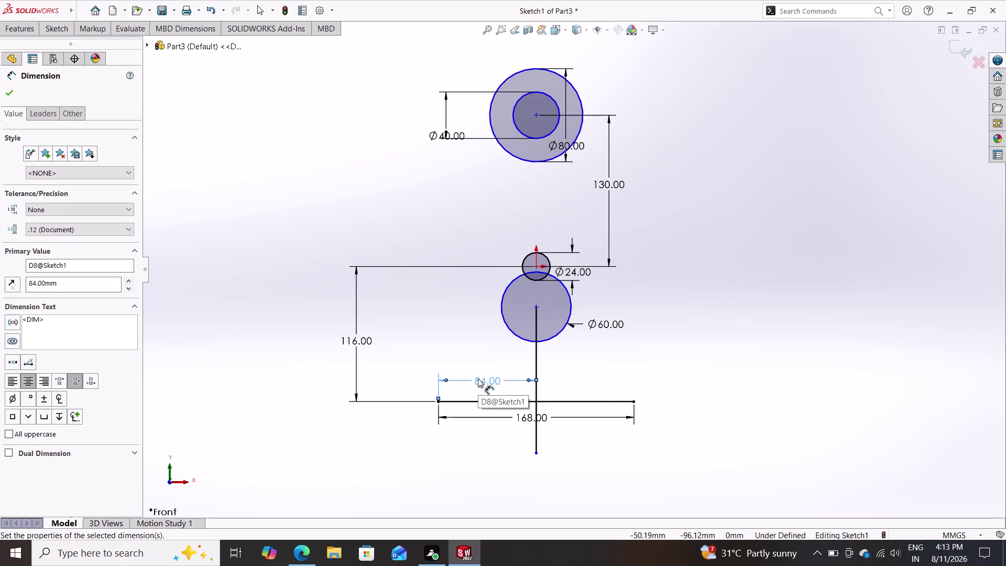
key(Escape)
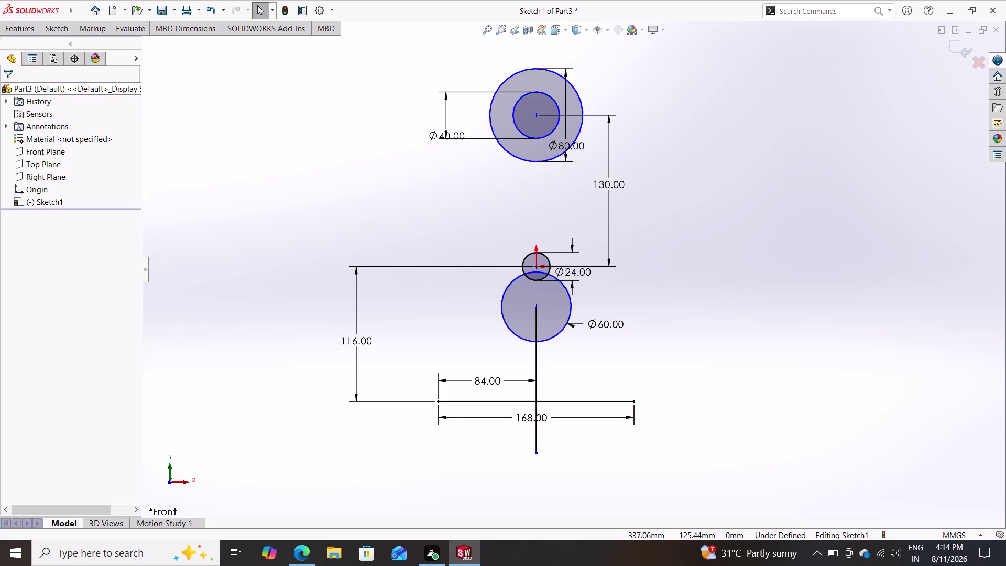
Convert the vertical line into construction geometry.
click(535, 359)
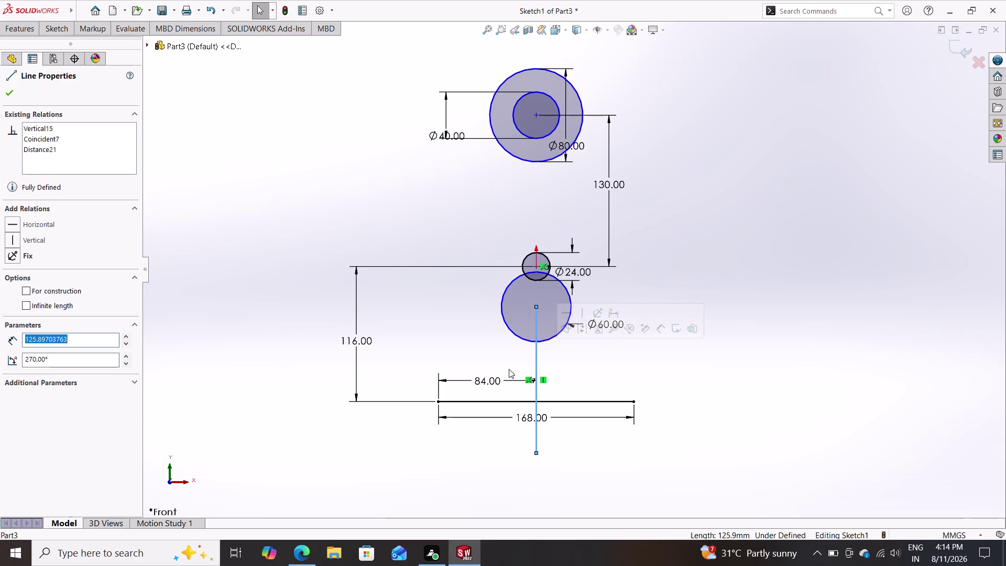
double_click(29, 290)
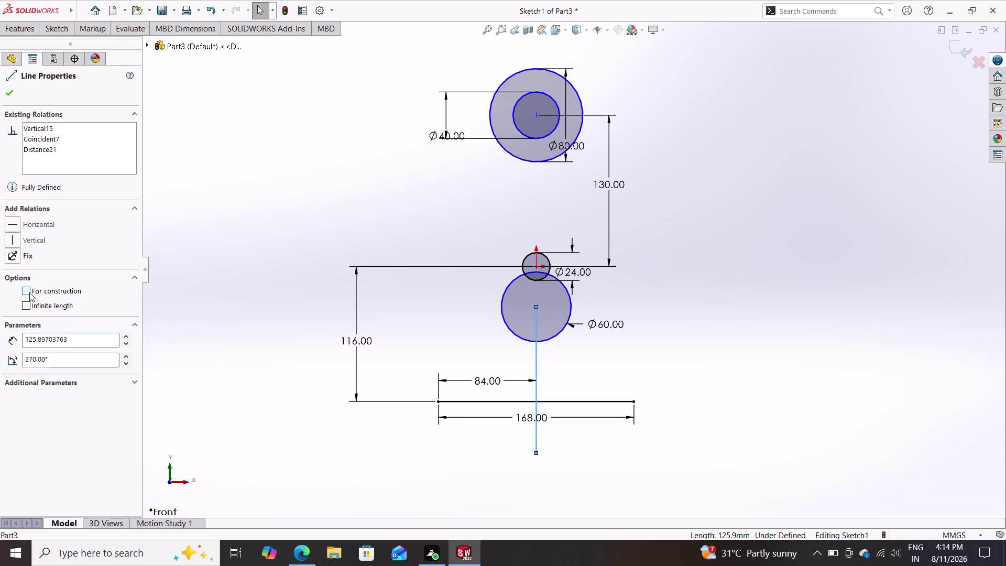
click(22, 291)
key(Escape)
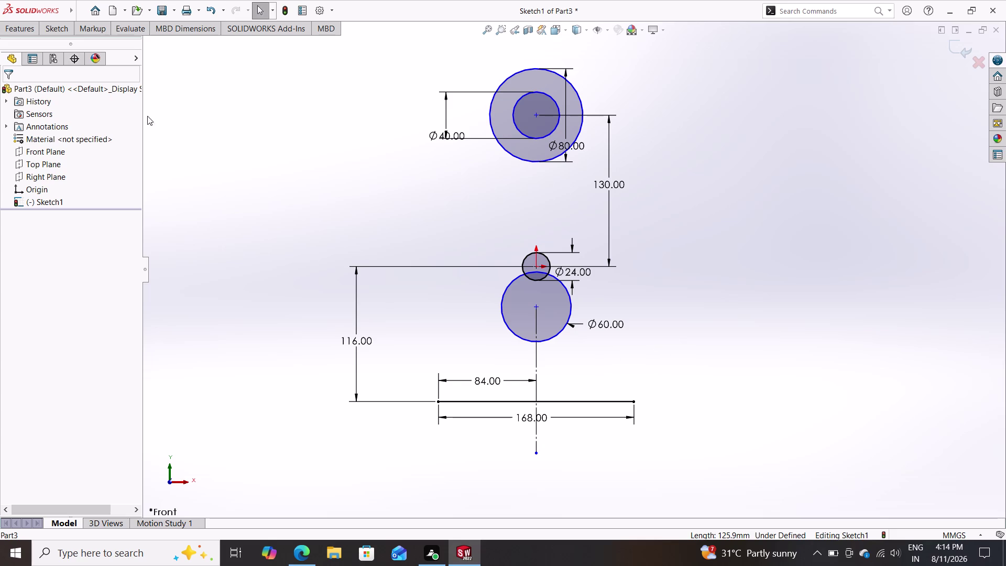
click(51, 27)
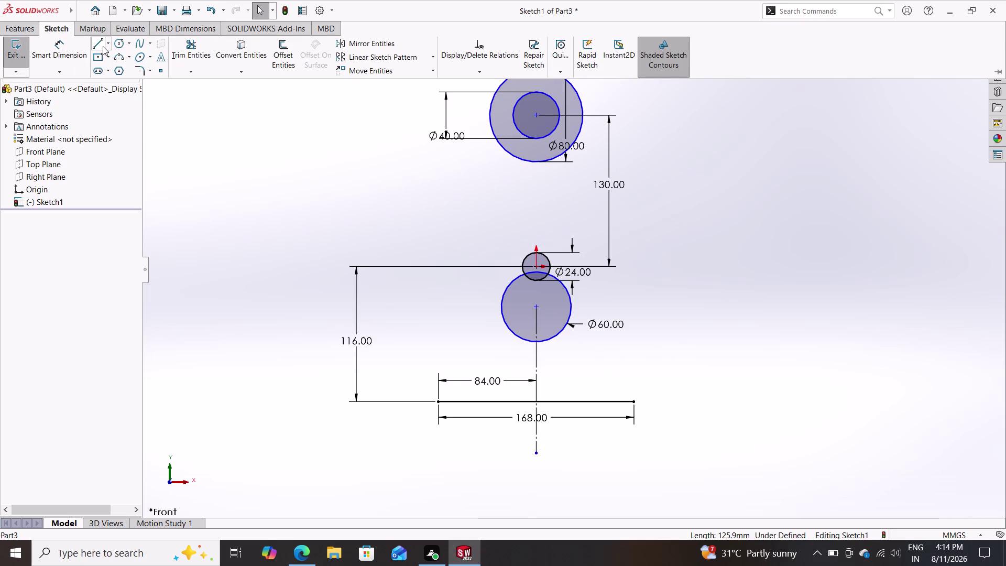
Fix the Ø60 circle's centre 52 mm above the base line.
click(62, 55)
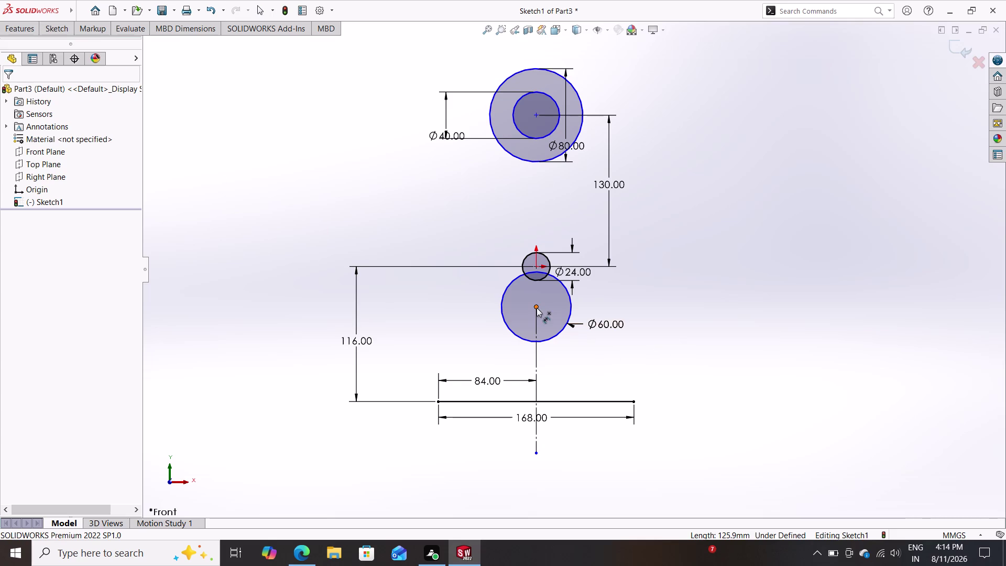
click(535, 308)
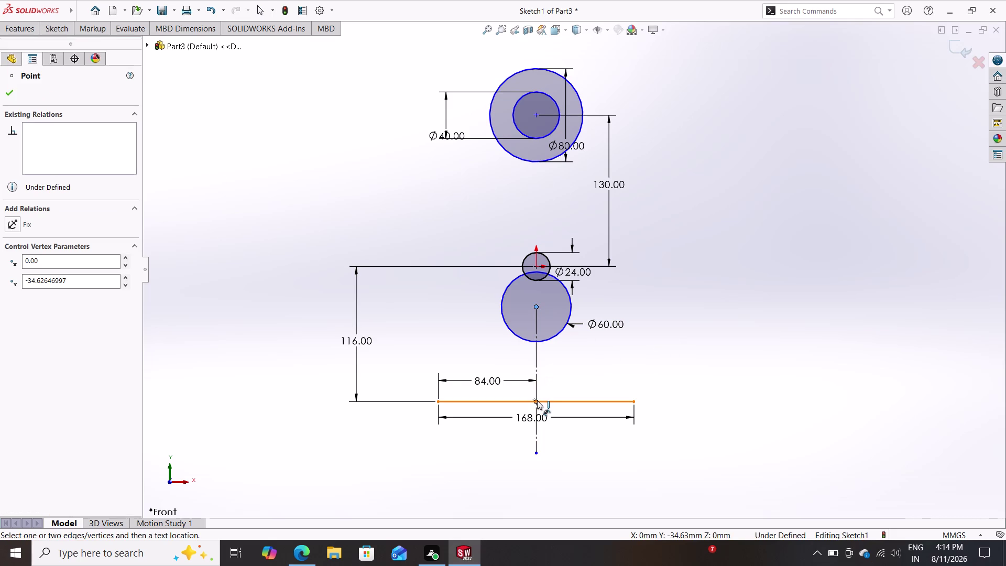
click(537, 400)
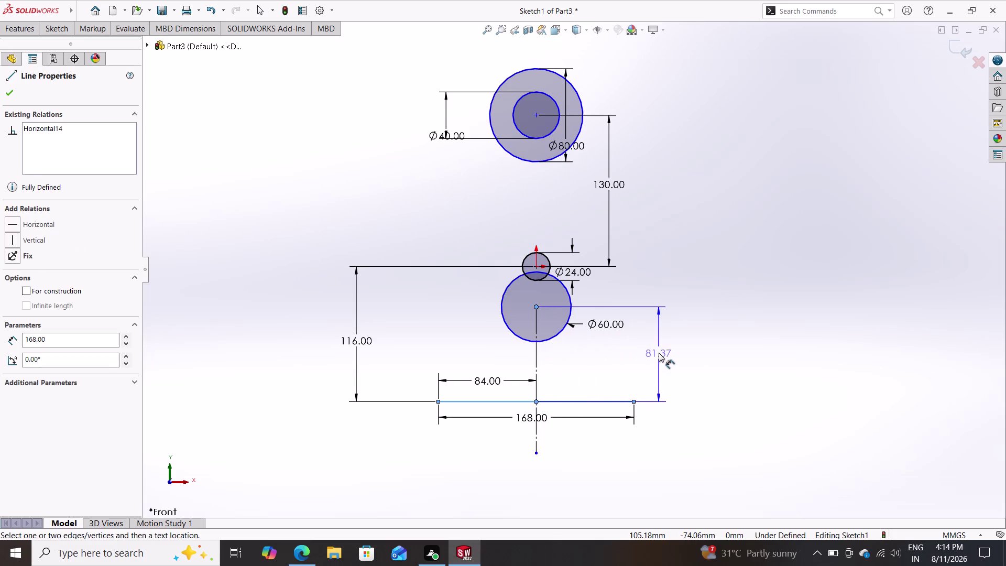
click(658, 353)
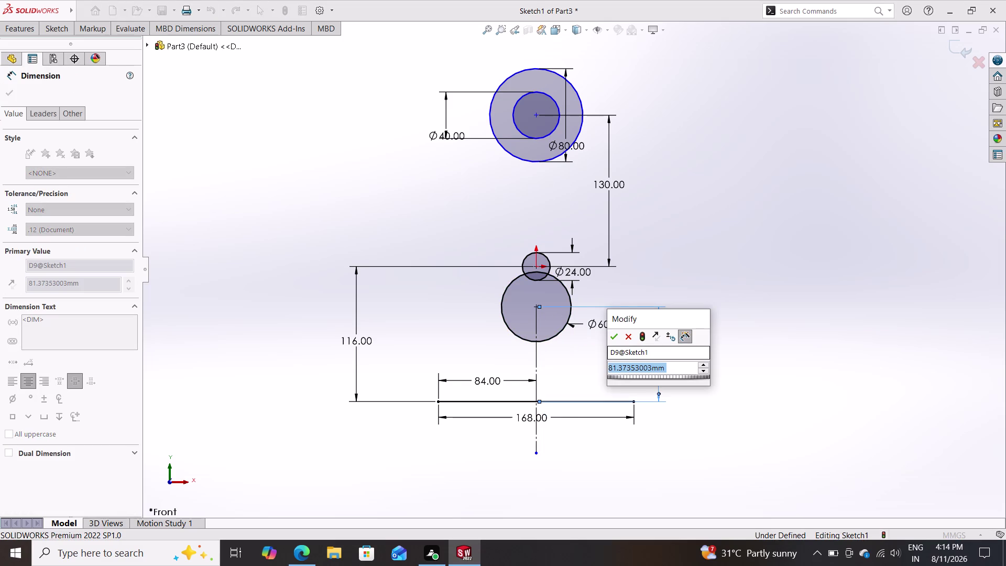
text(52)
key(Return)
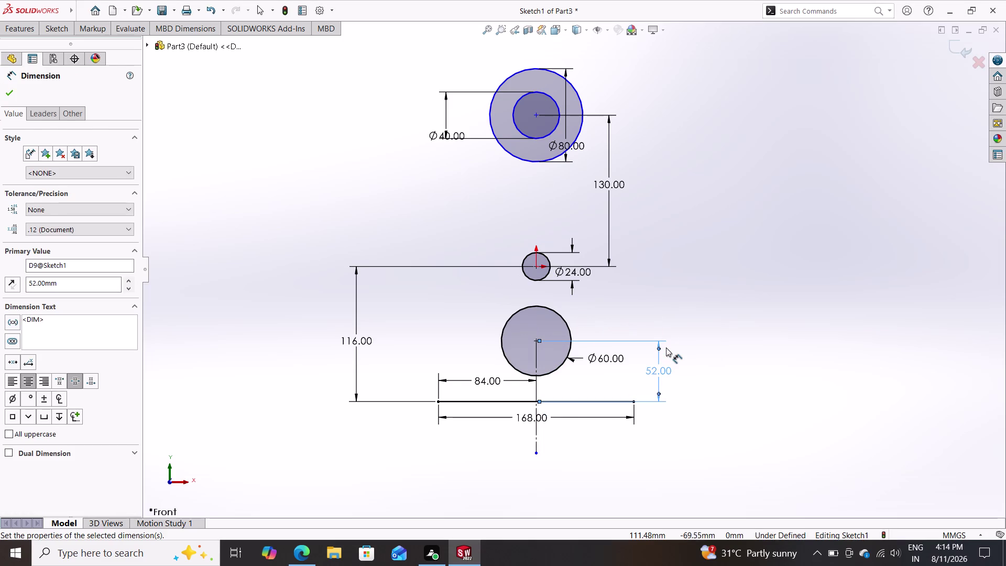
key(Escape)
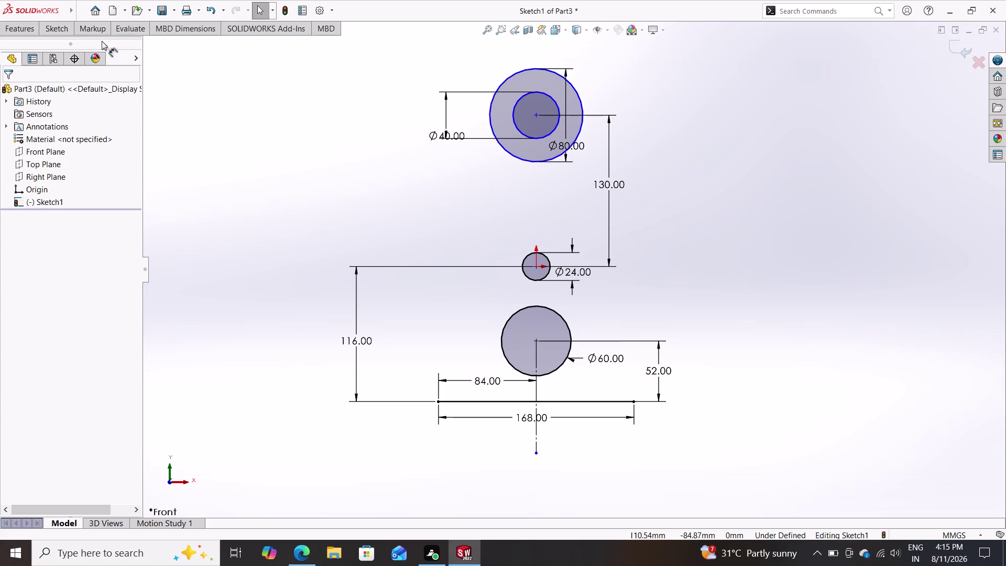
double_click(63, 26)
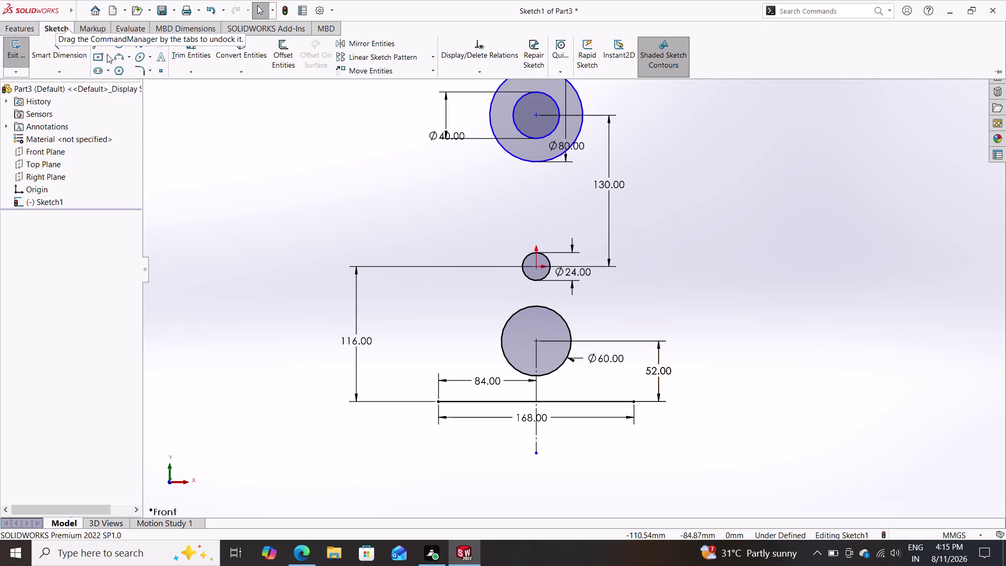
click(98, 45)
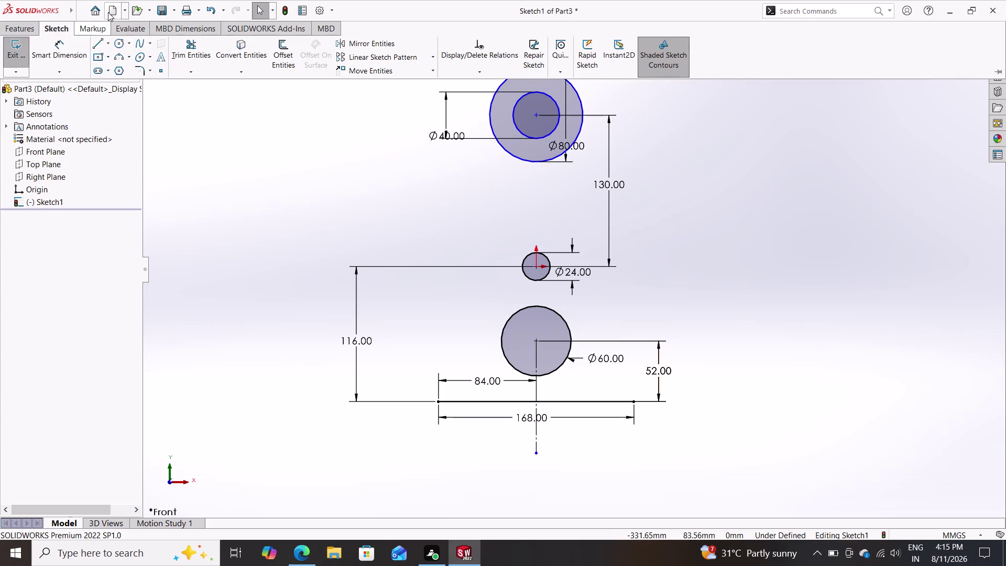
double_click(98, 47)
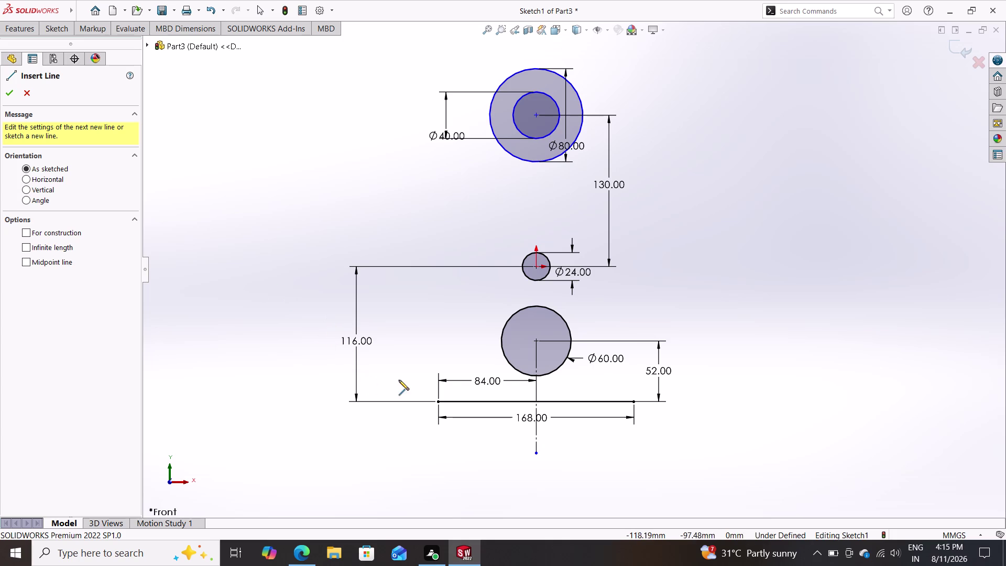
Draw lines up from the base's left end, across through the Ø60 centre, down to its right end.
click(436, 401)
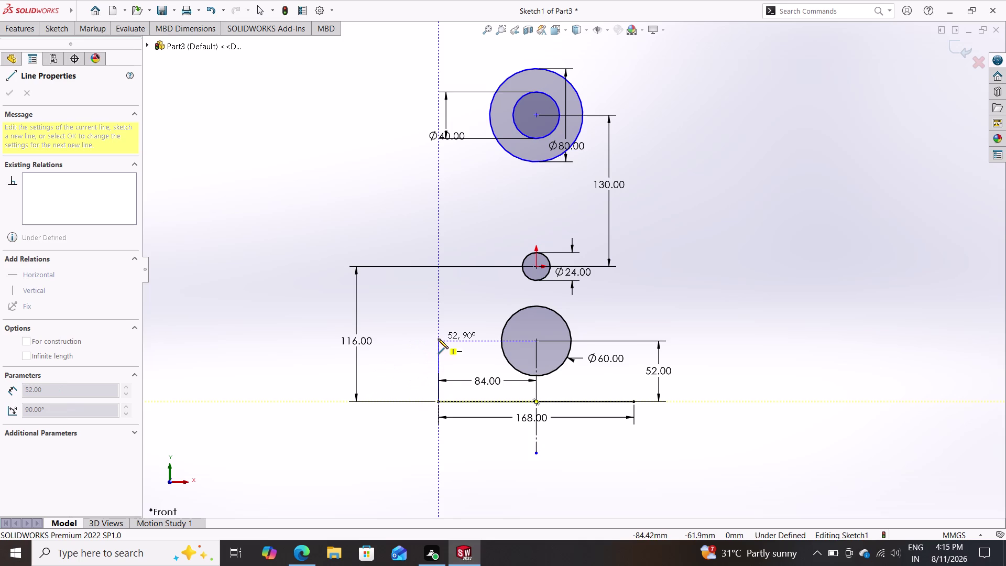
click(438, 338)
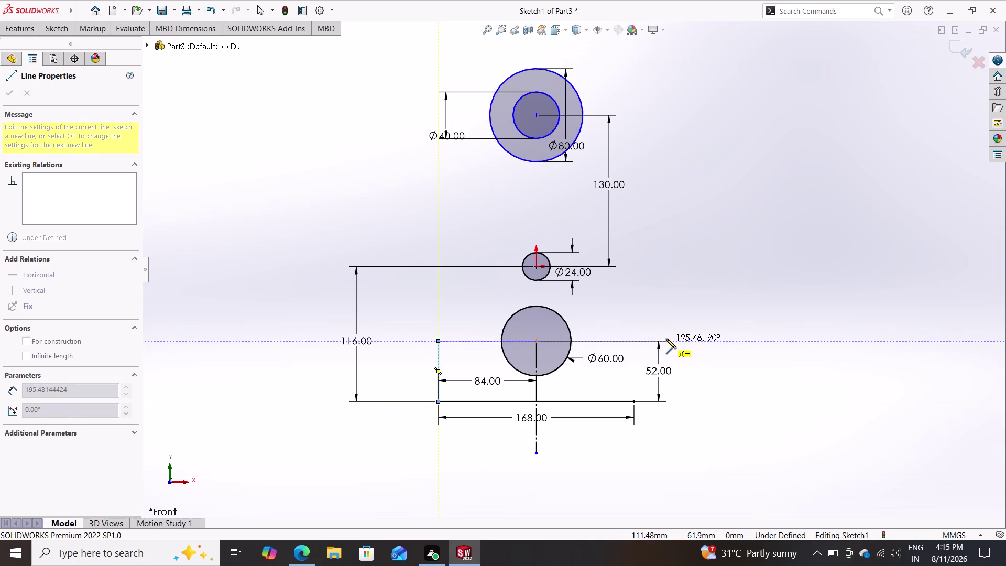
click(665, 338)
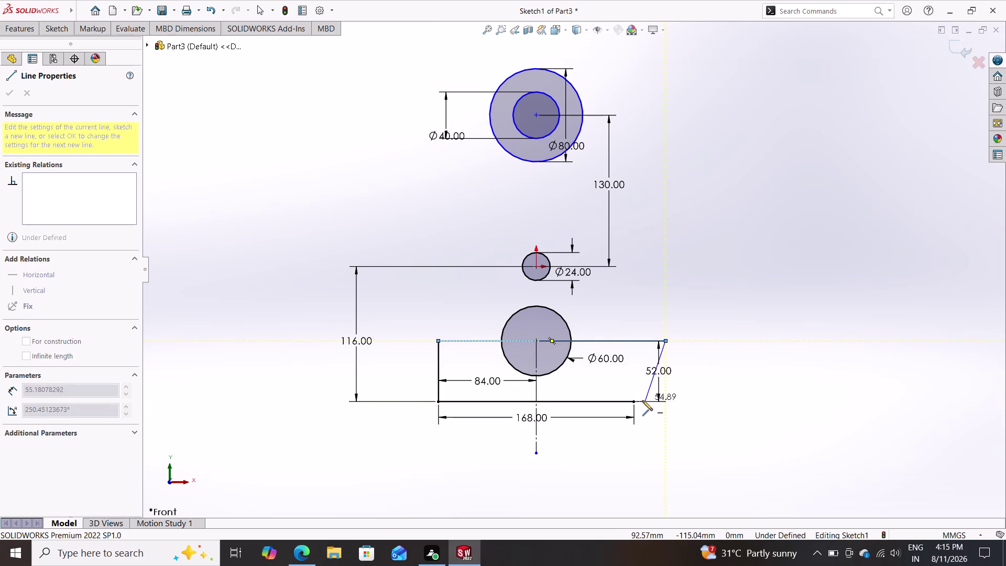
click(634, 402)
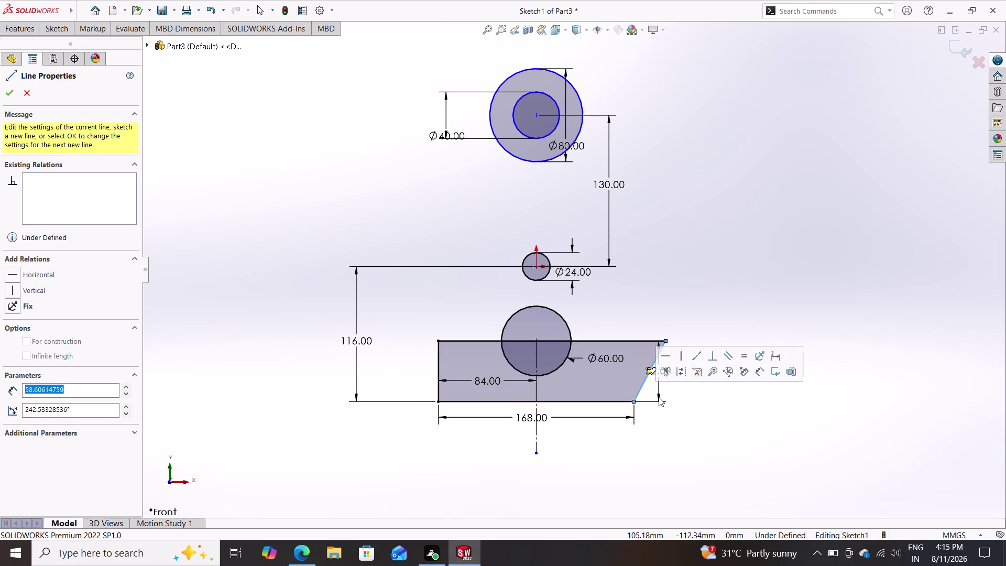
key(Escape)
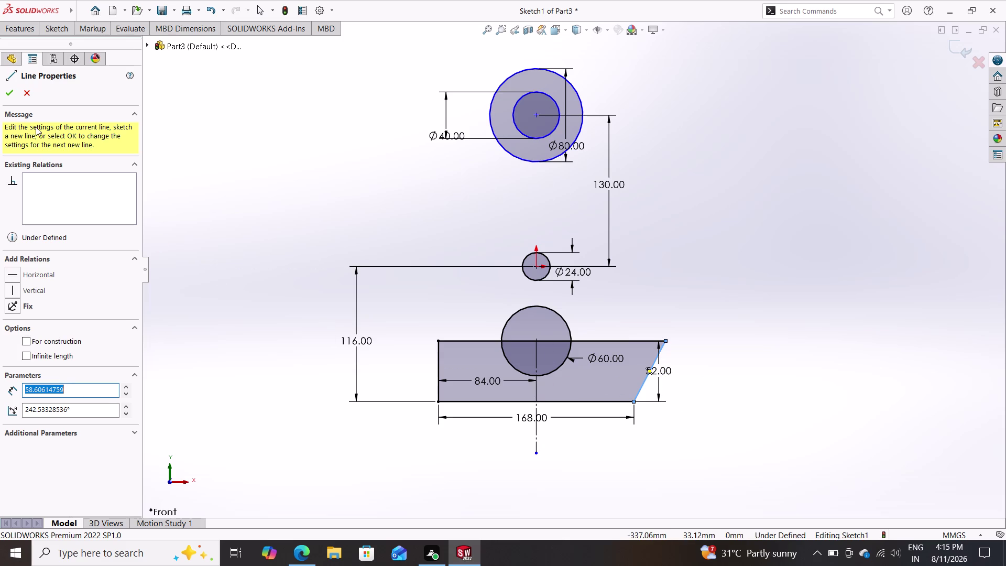
double_click(62, 32)
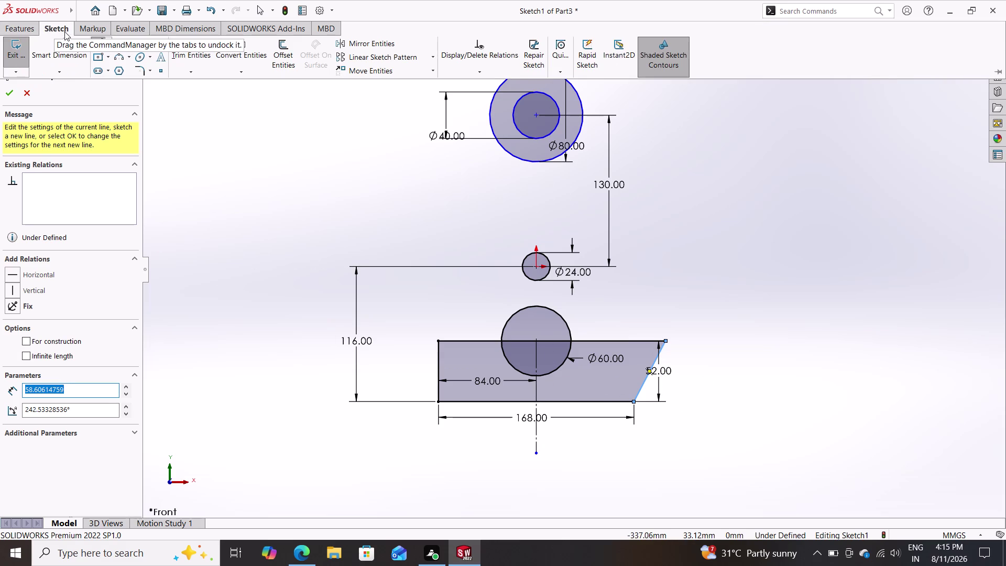
click(52, 52)
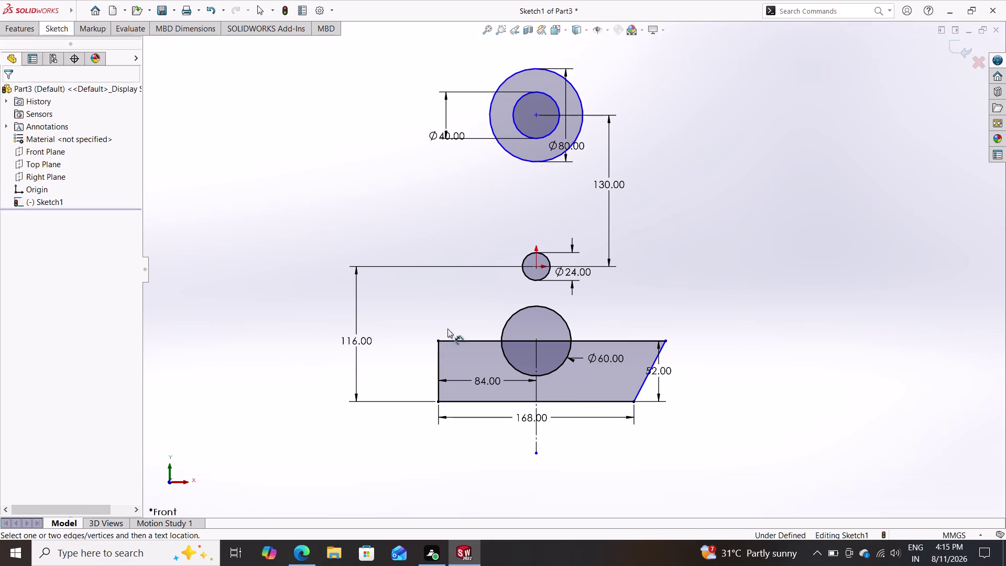
Dimension the outline's top edge to 168 mm.
click(475, 339)
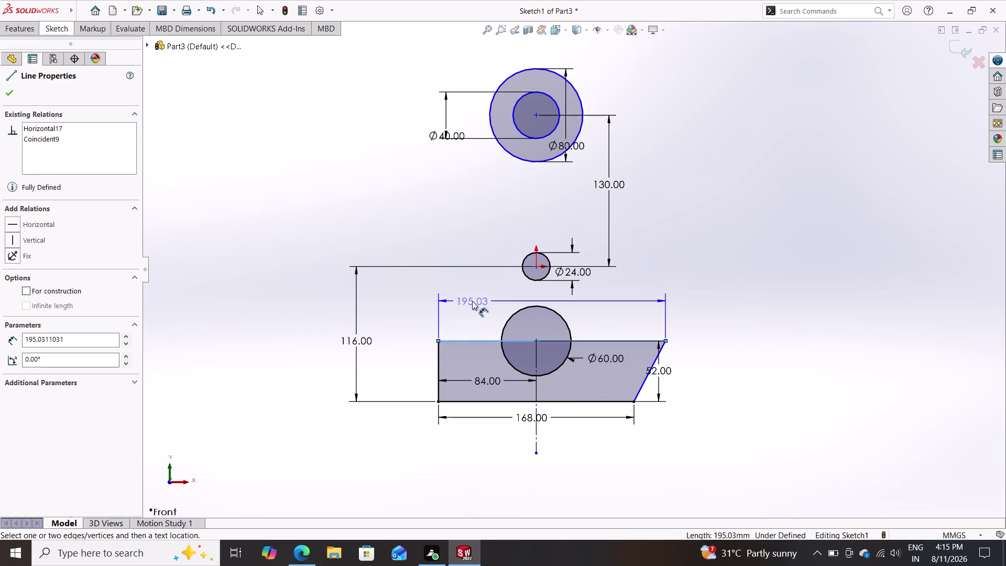
click(472, 300)
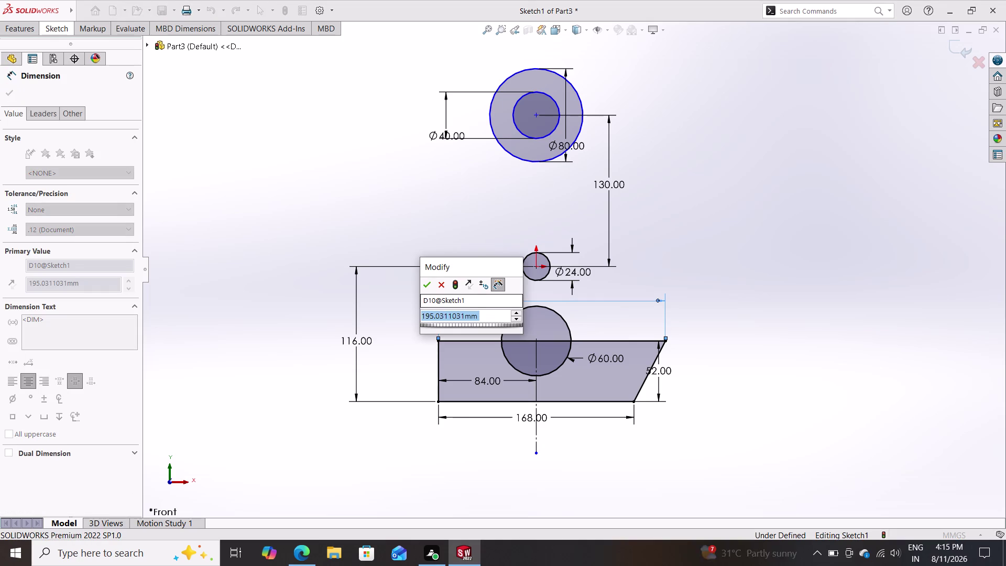
text(168)
key(Return)
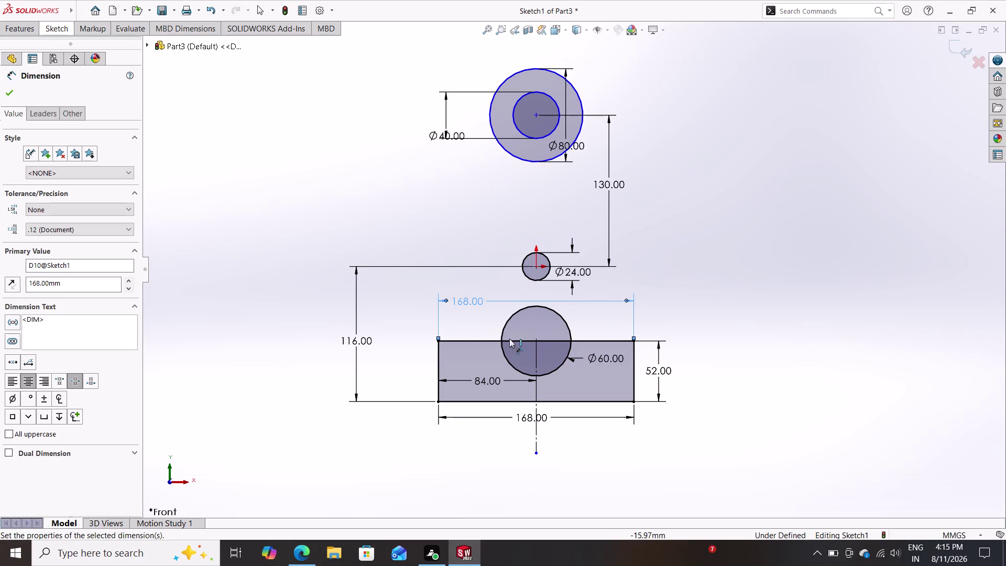
Attempt a 24 mm left-edge height, cancel the driven-dimension dialog, and delete the top edge.
click(437, 356)
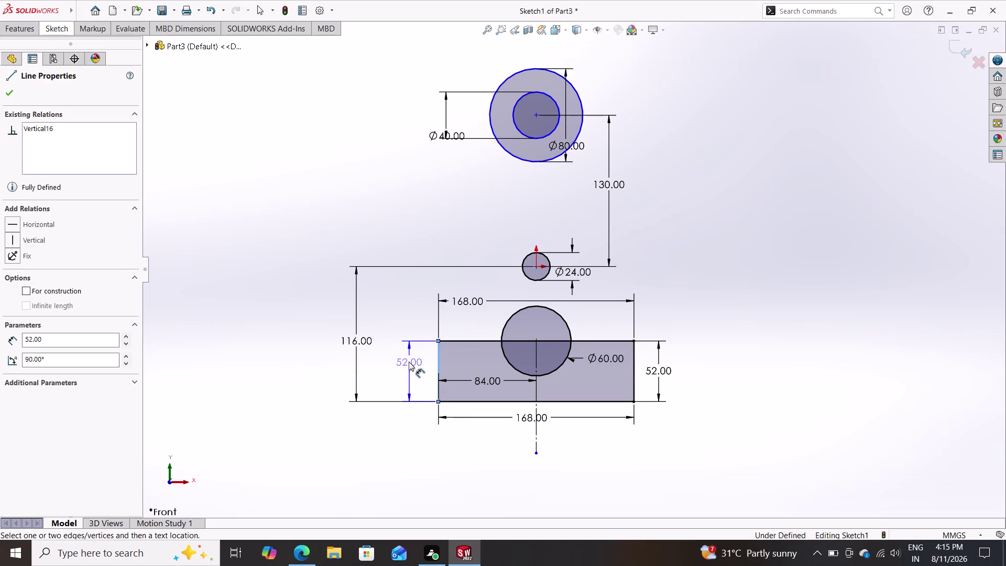
double_click(409, 361)
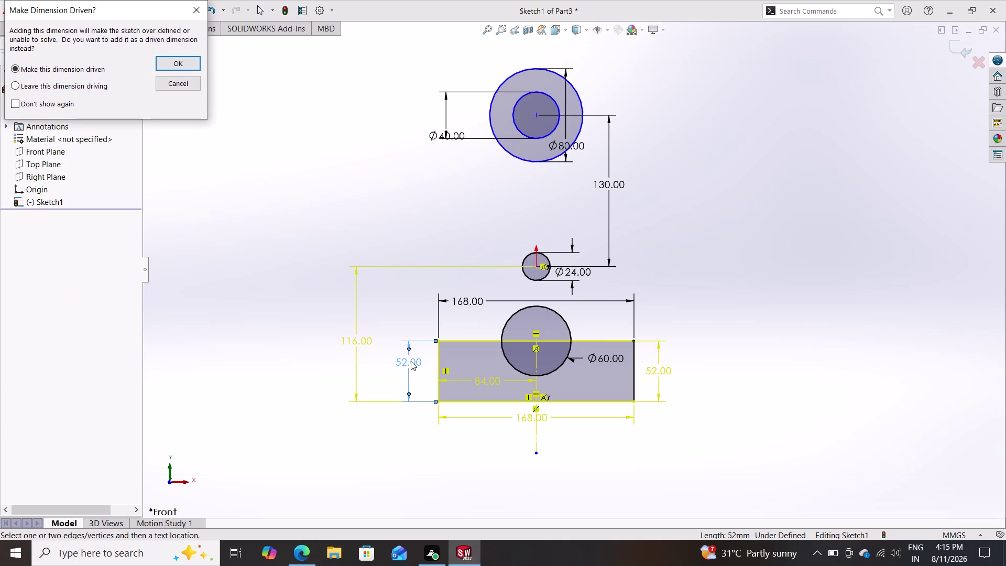
text(24)
click(107, 84)
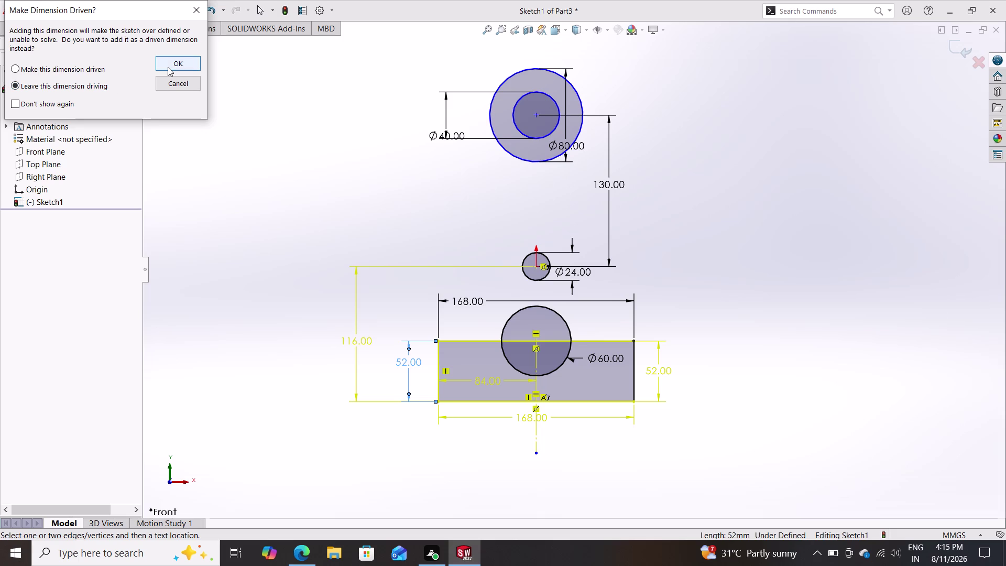
key(Escape)
key(Escape)
key(Escape)
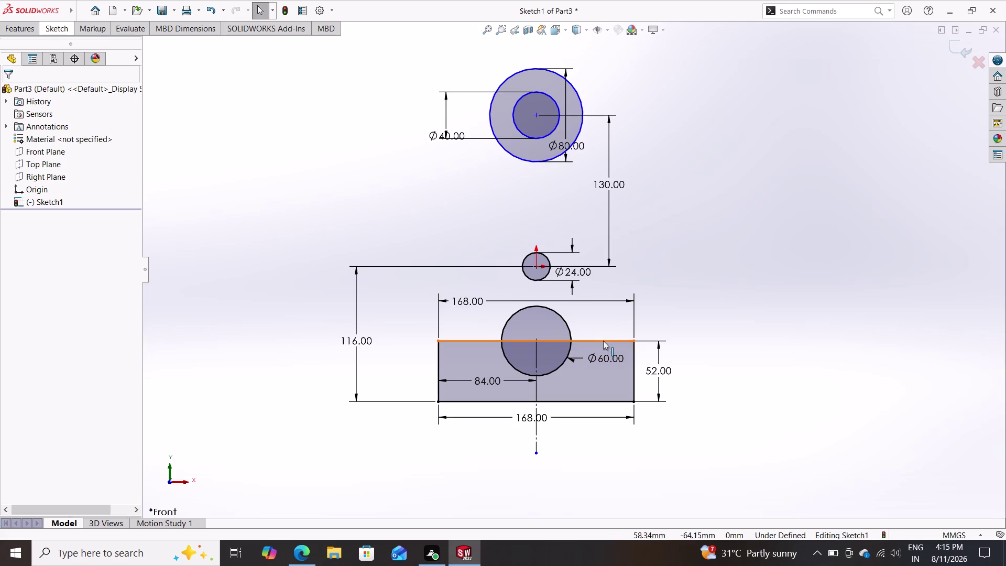
click(655, 363)
key(Delete)
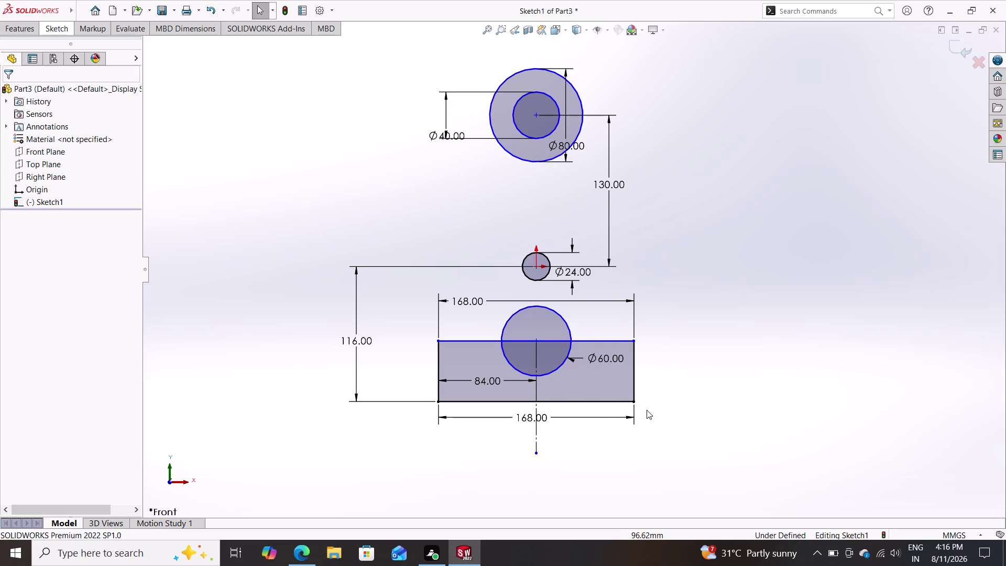
Dimension the left edge between its corner points with a 24 mm height.
click(57, 27)
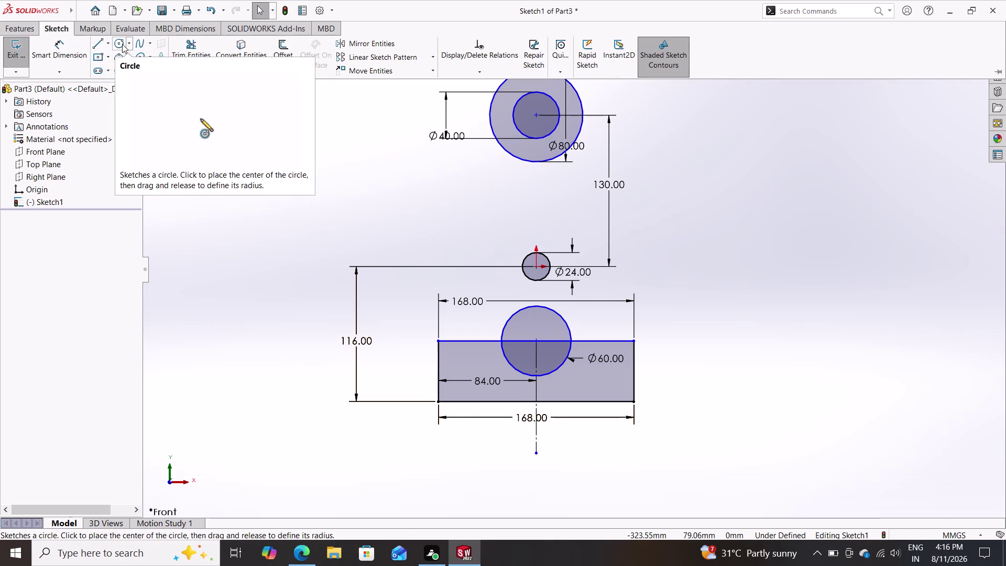
click(61, 49)
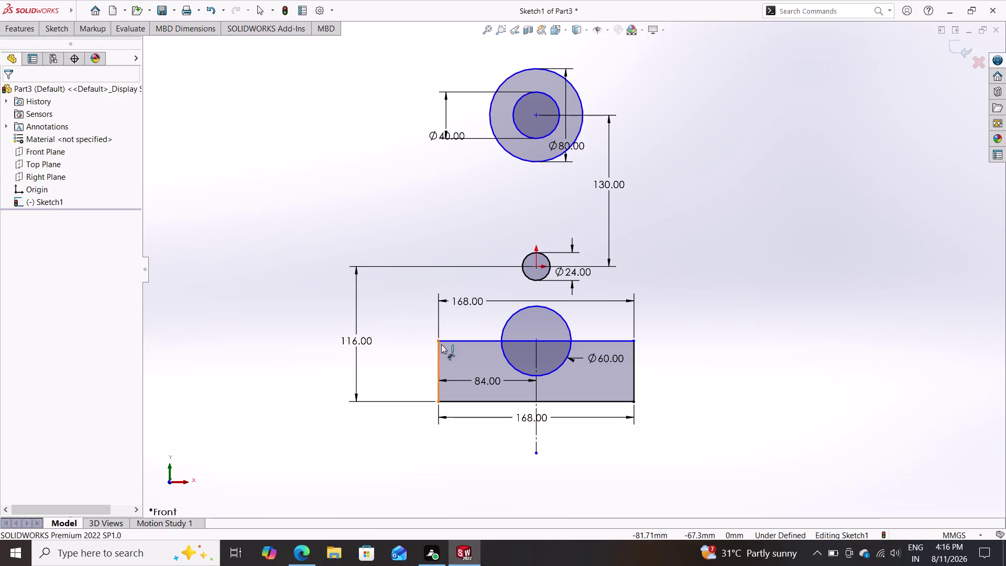
click(437, 341)
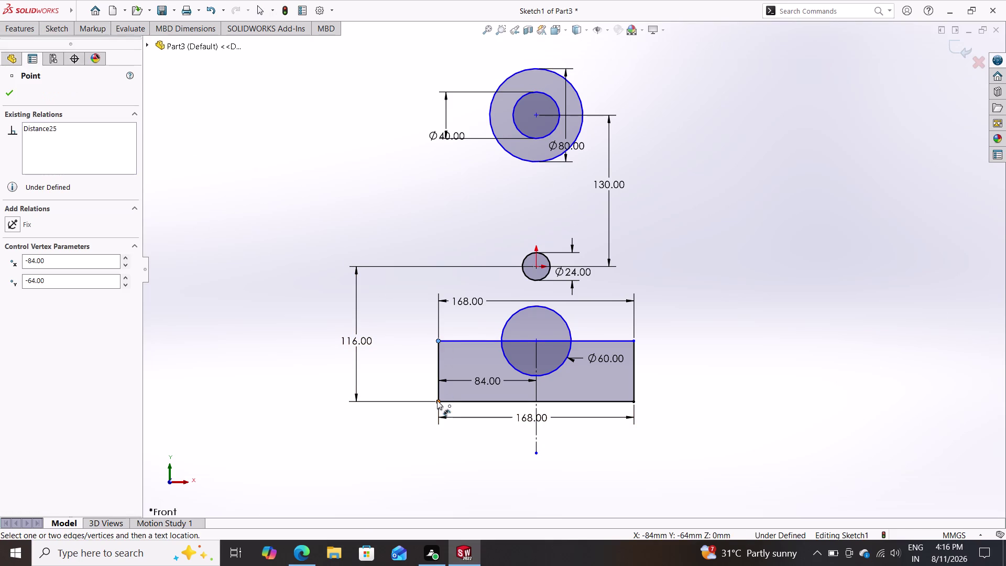
click(436, 400)
click(410, 371)
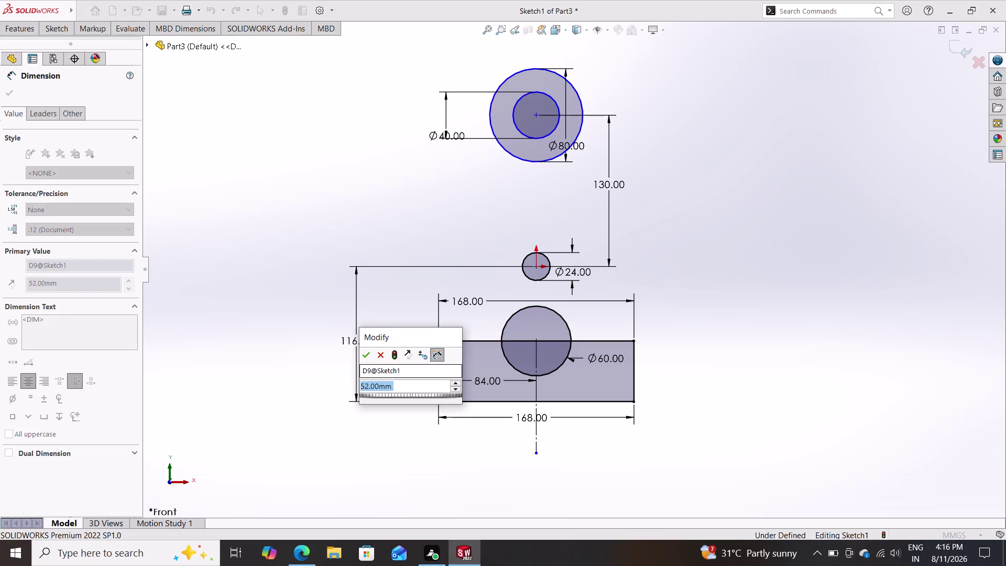
text(24)
key(Return)
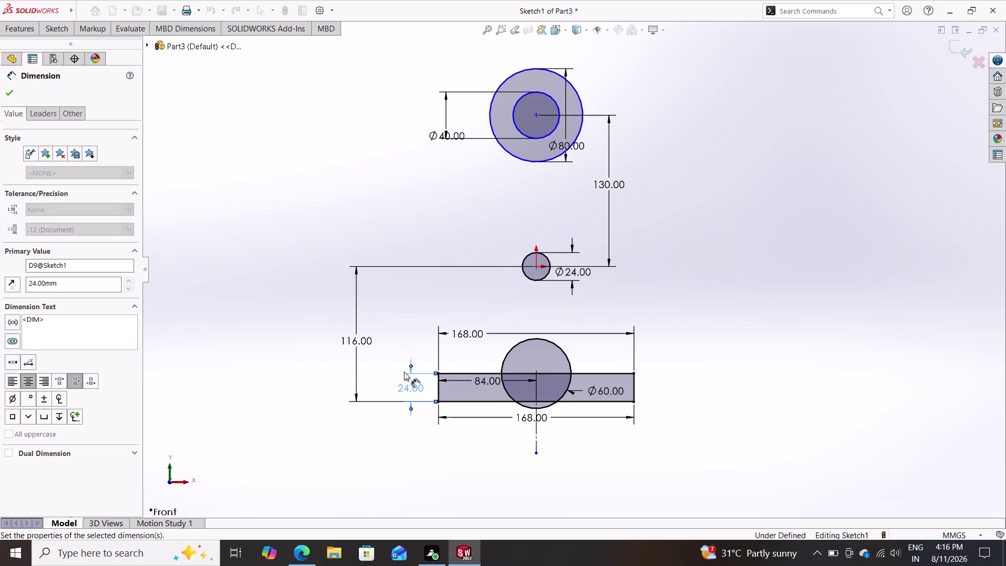
Undo the height change so the left edge returns to 52 mm.
scroll(down, 3)
right_click(404, 372)
key(ctrl+z)
key(Escape)
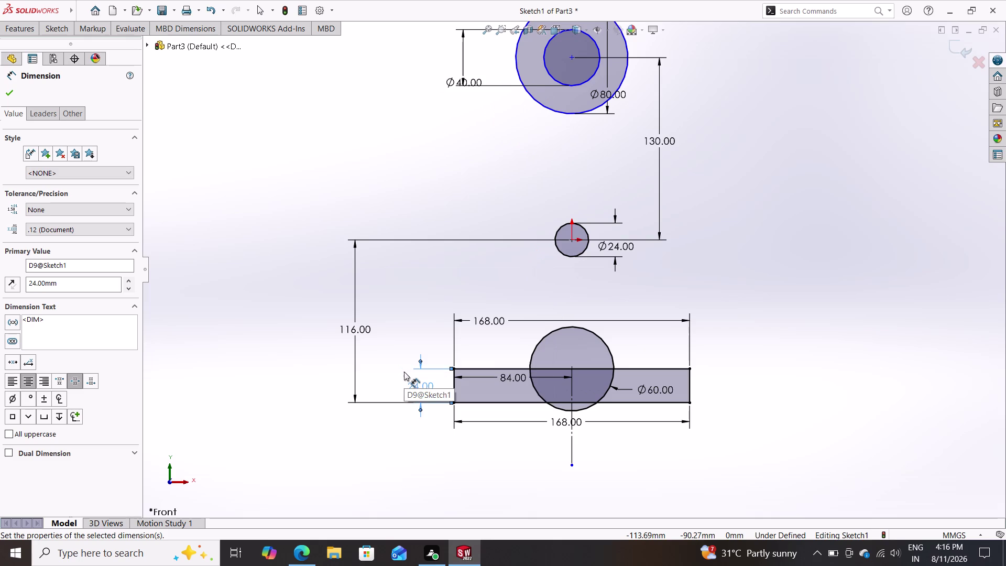
key(Escape)
key(ctrl+z)
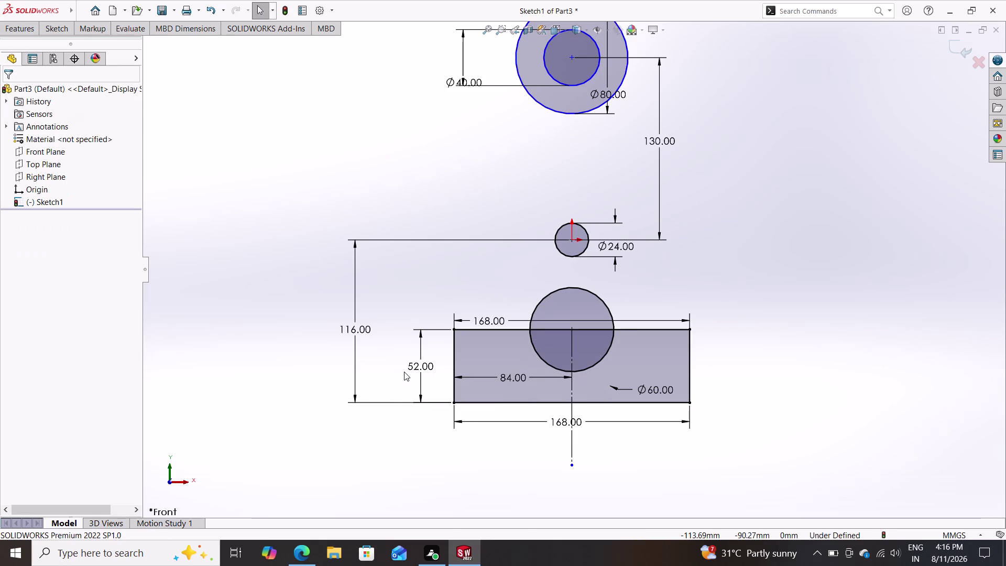
key(Escape)
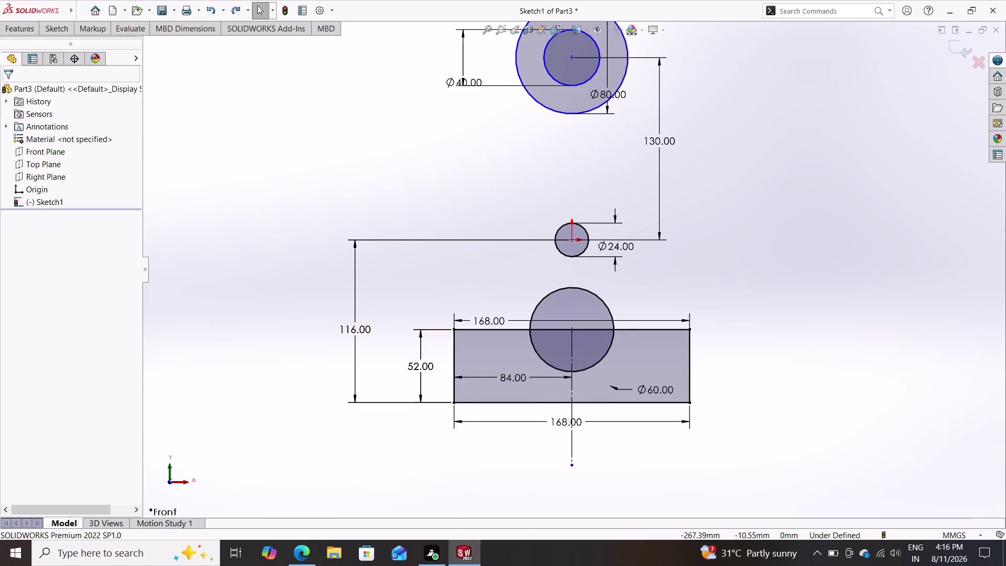
click(61, 28)
click(196, 44)
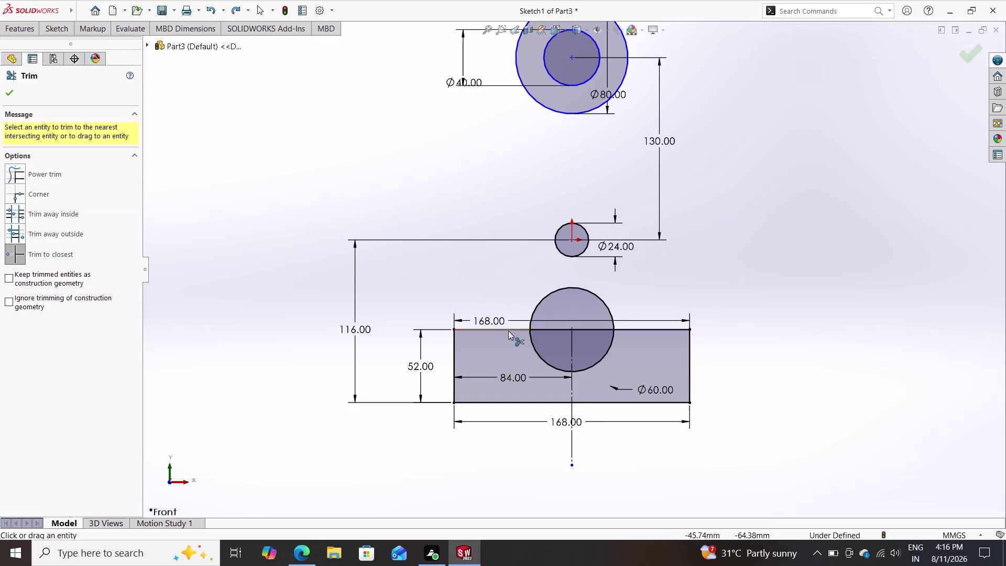
Trim the top-edge pieces on either side of the Ø60 circle.
click(552, 330)
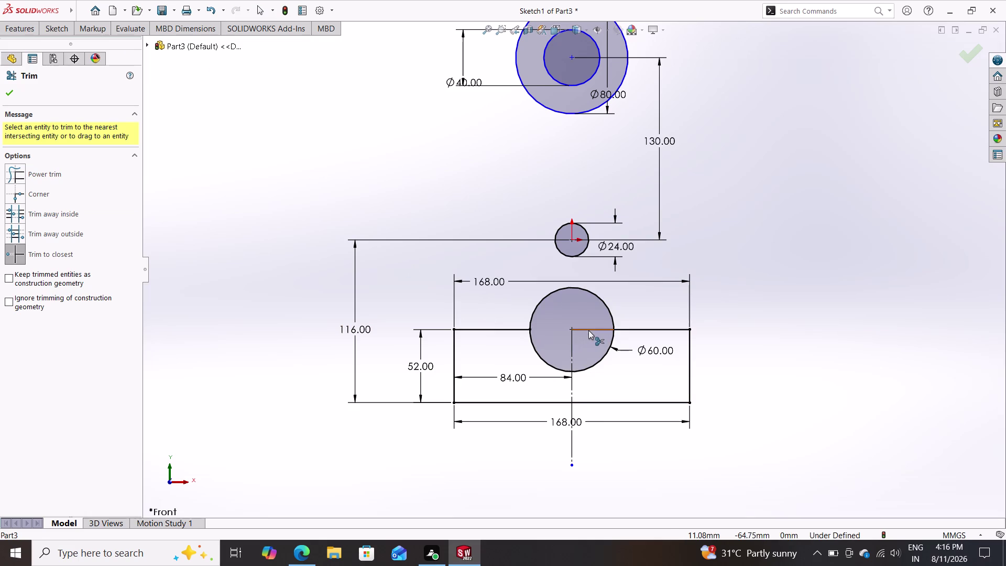
click(588, 330)
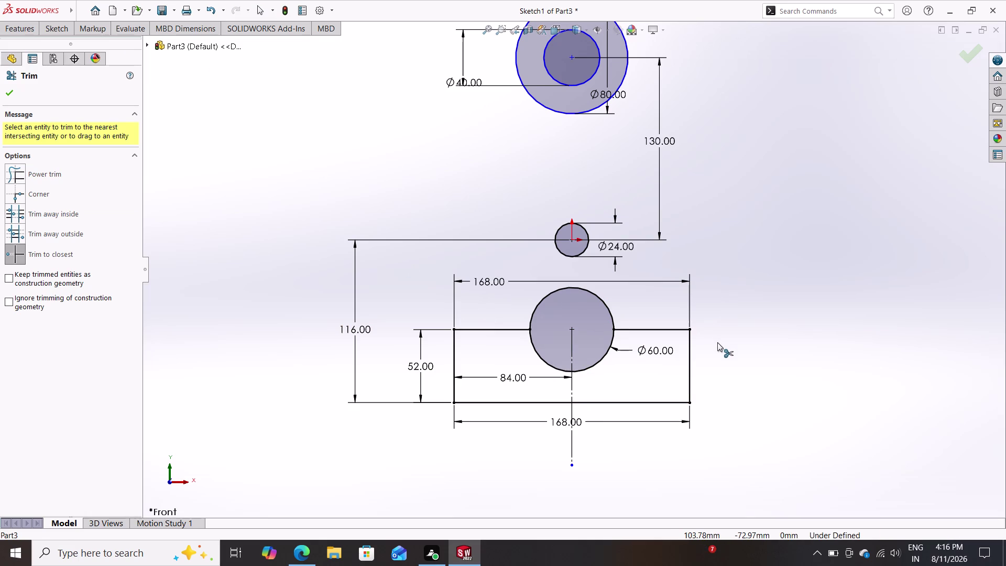
click(664, 328)
click(499, 331)
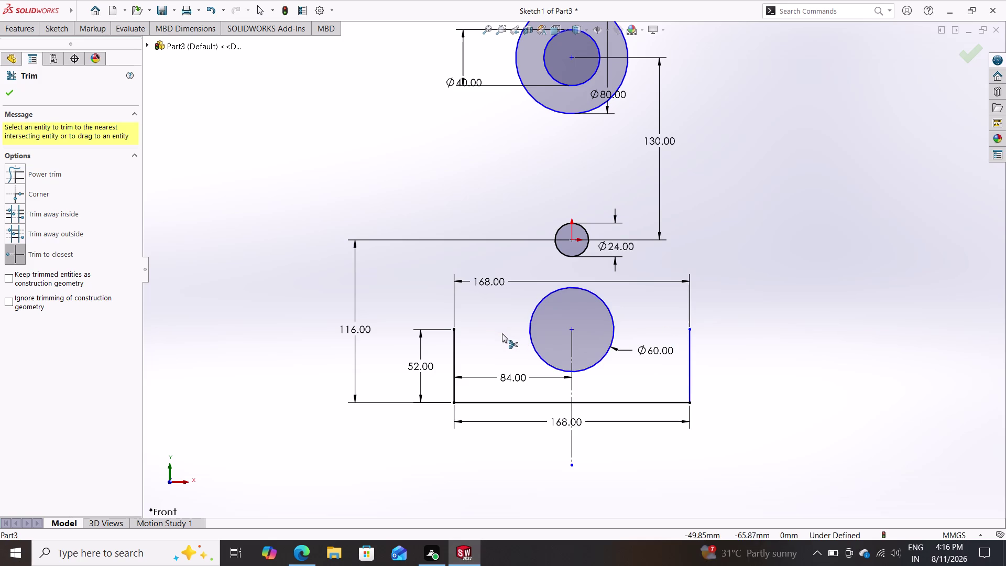
key(Escape)
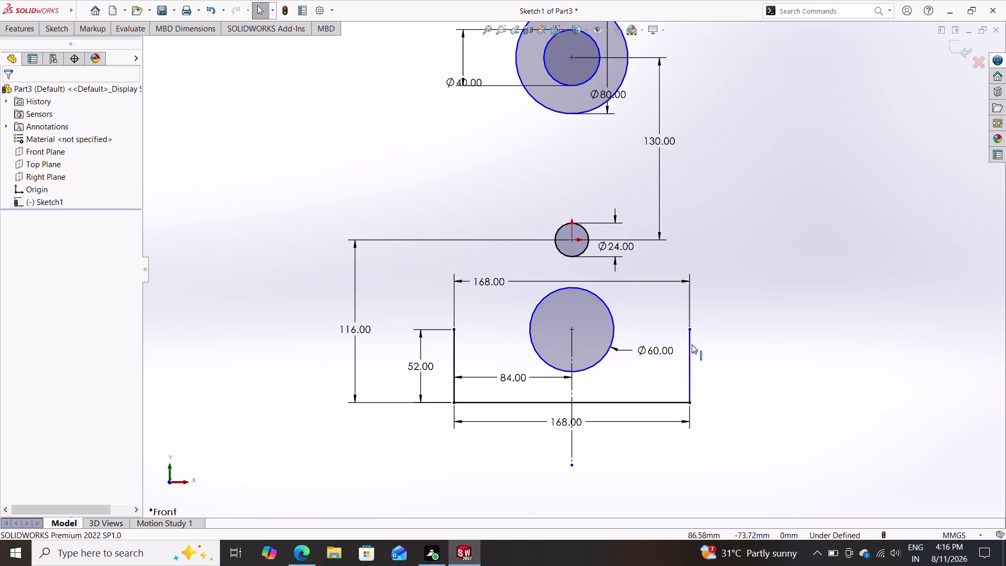
key(Escape)
Trim away the rectangle's remaining top edge and its right side.
click(48, 24)
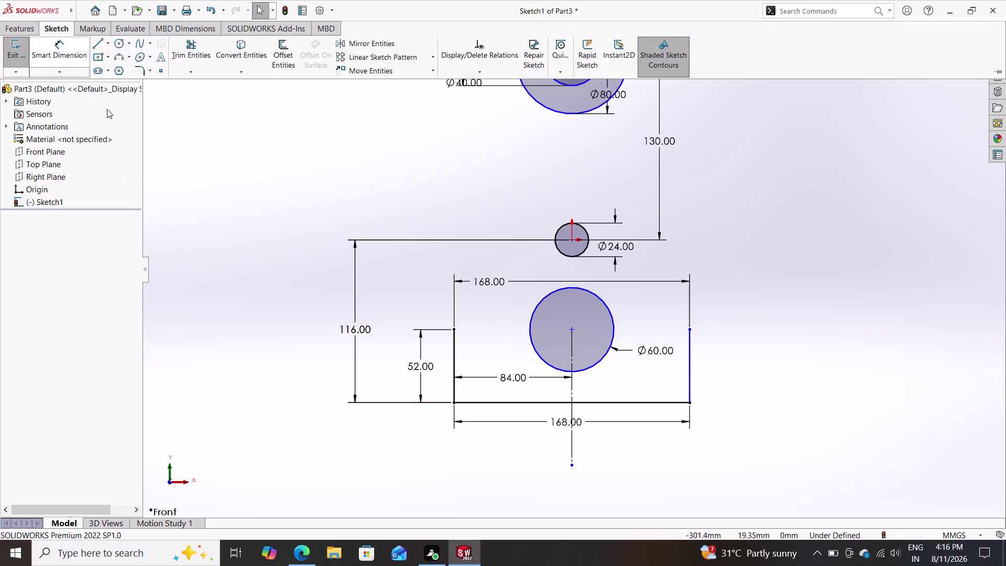
click(193, 57)
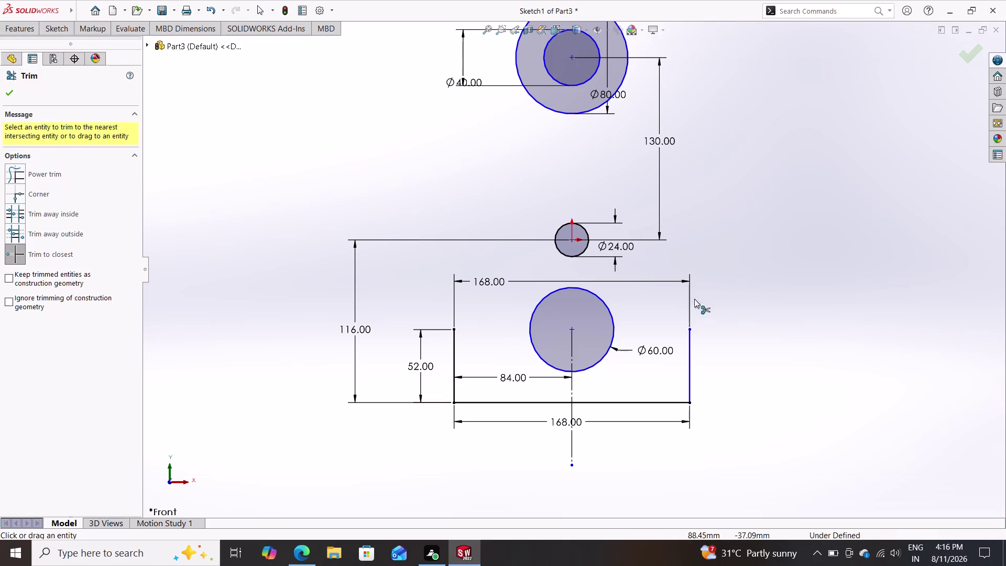
click(691, 343)
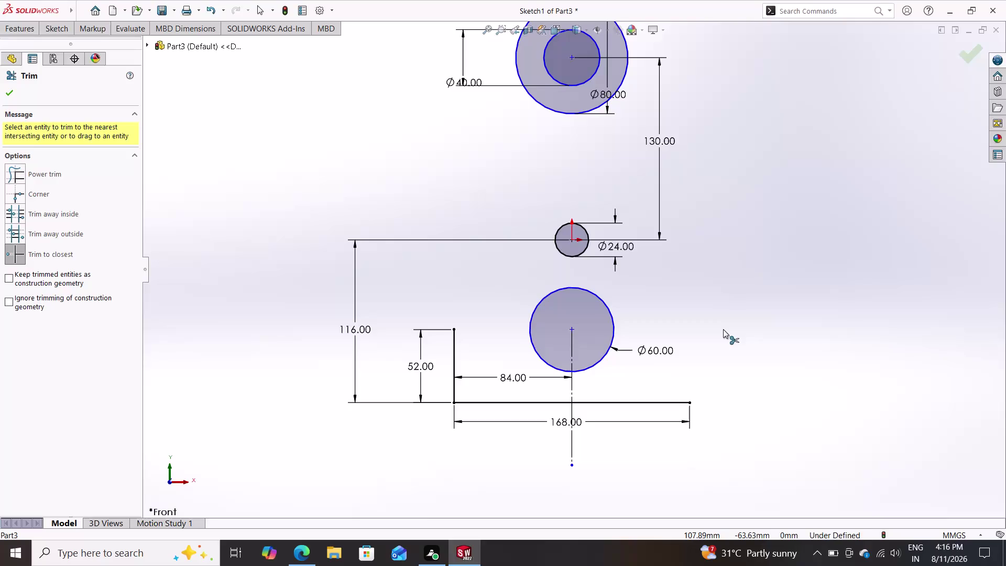
key(Escape)
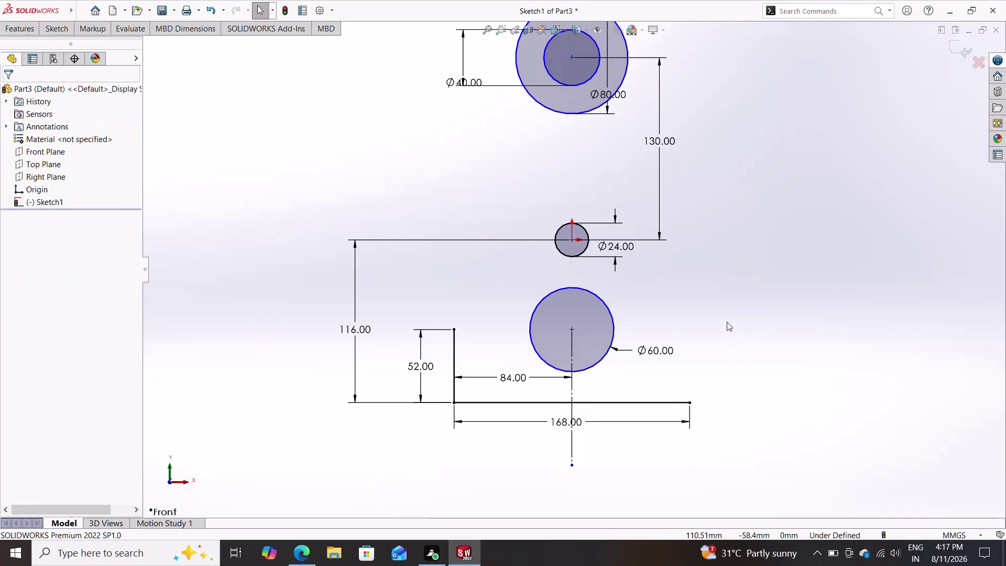
click(55, 27)
click(102, 43)
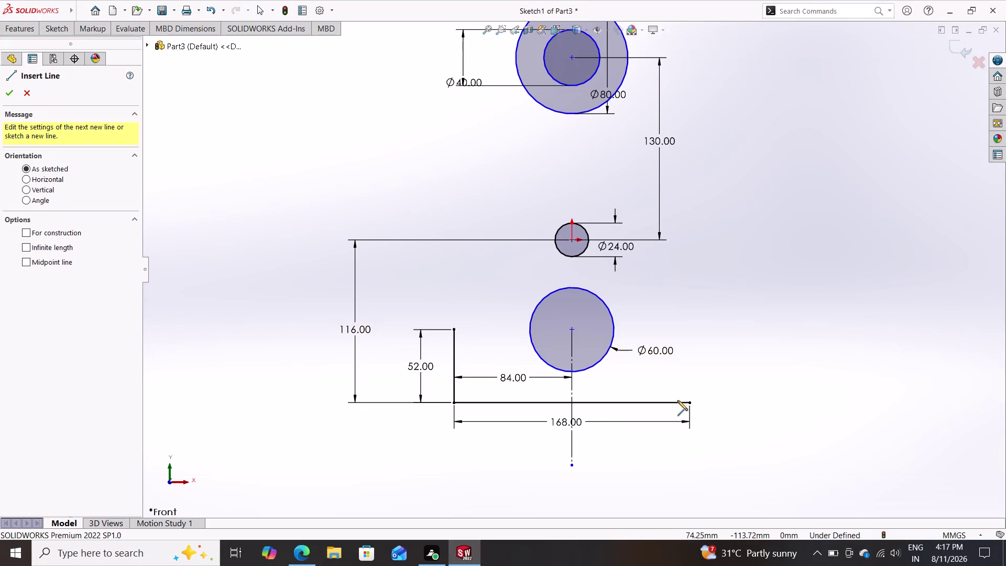
Draw a 24 mm vertical line up from the right end of the 168 mm base line.
click(690, 402)
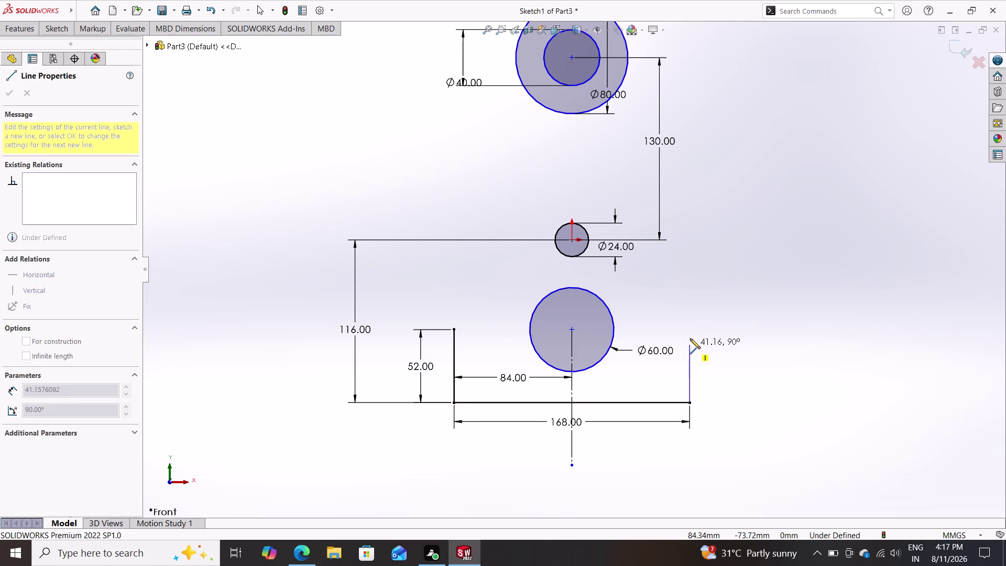
click(690, 338)
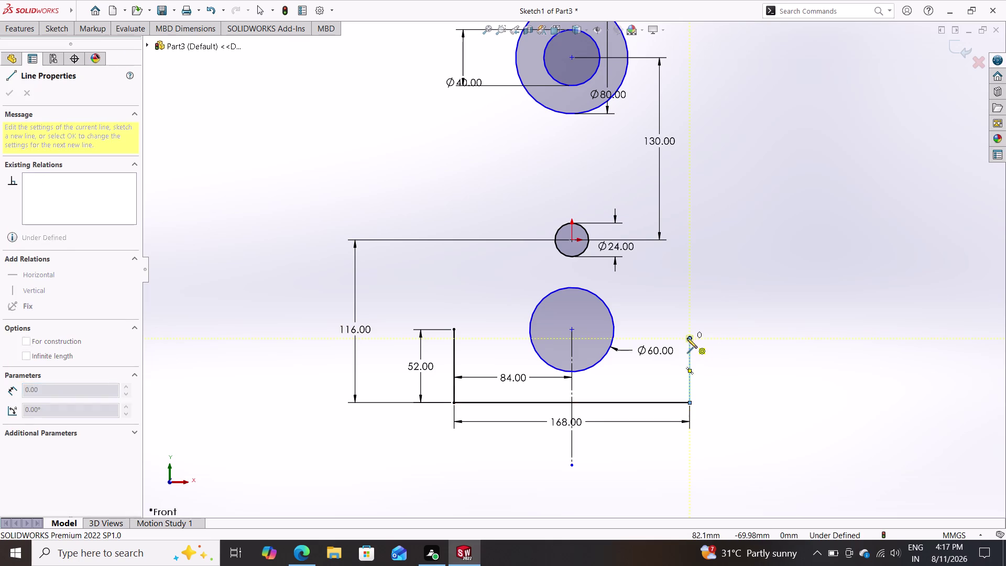
key(Escape)
click(58, 33)
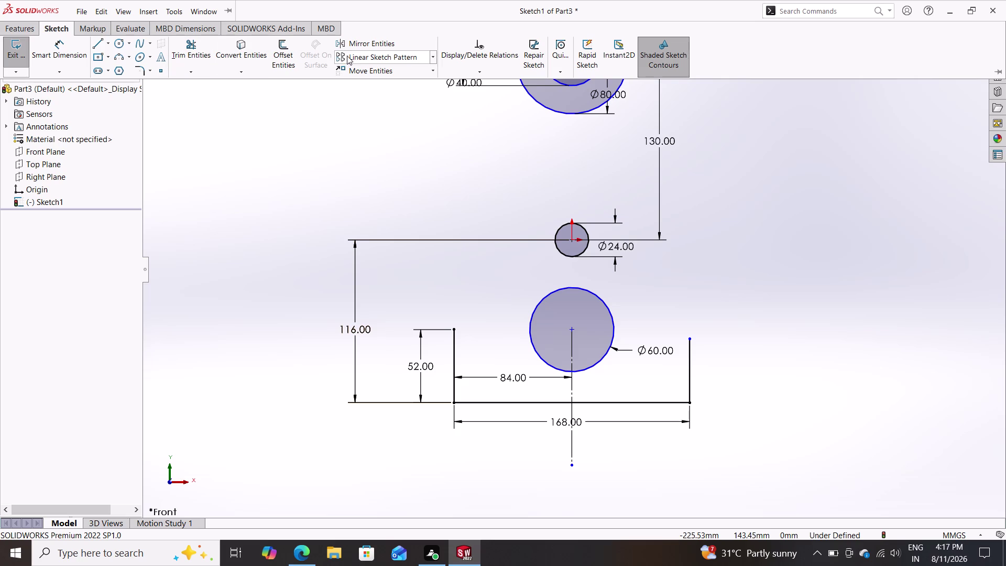
click(66, 46)
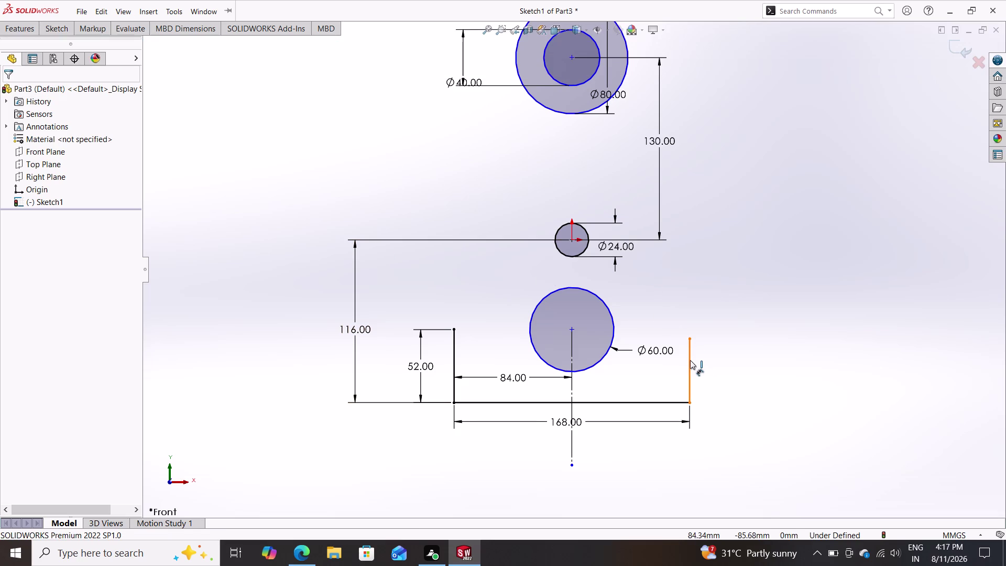
click(690, 360)
click(721, 358)
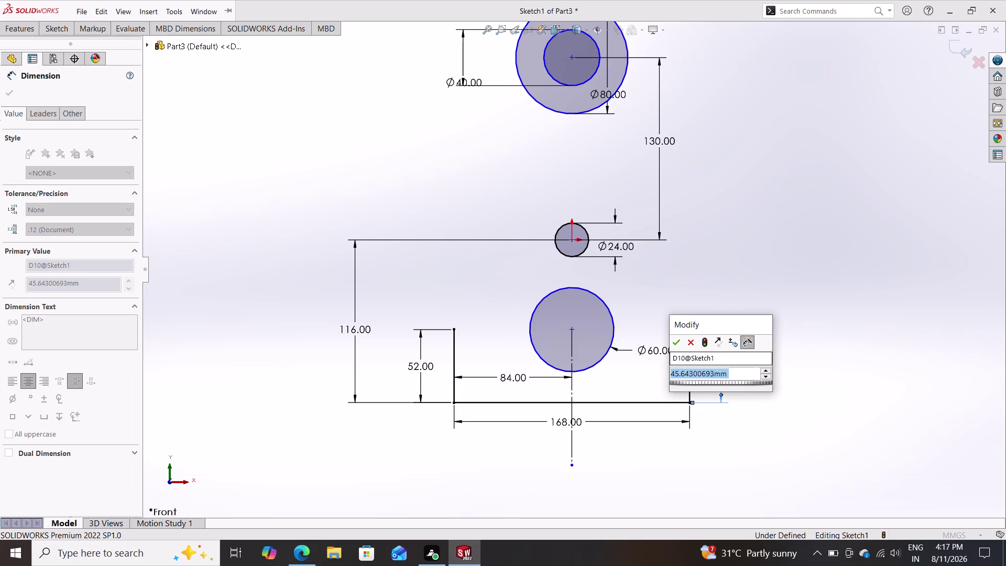
text(24)
key(Return)
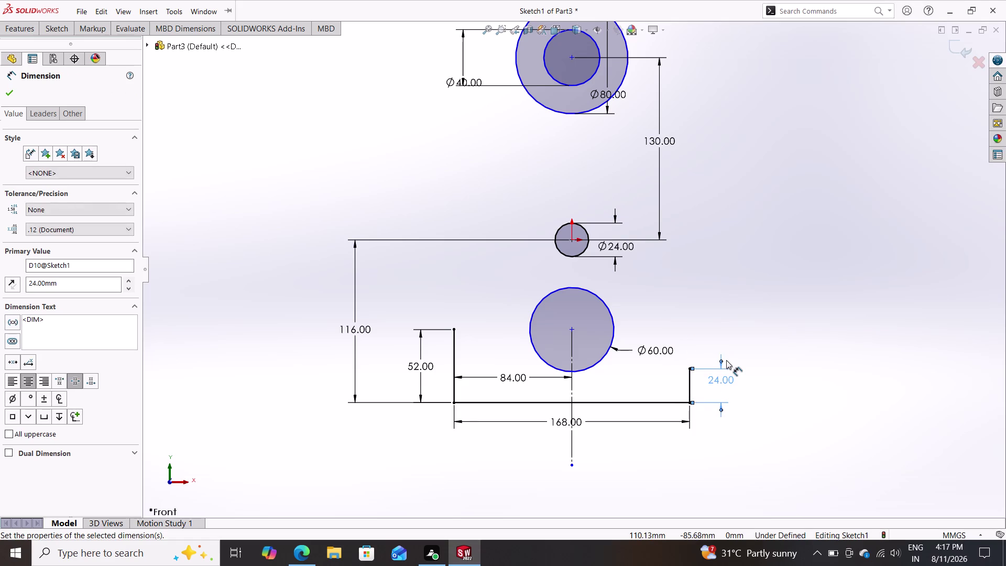
key(Escape)
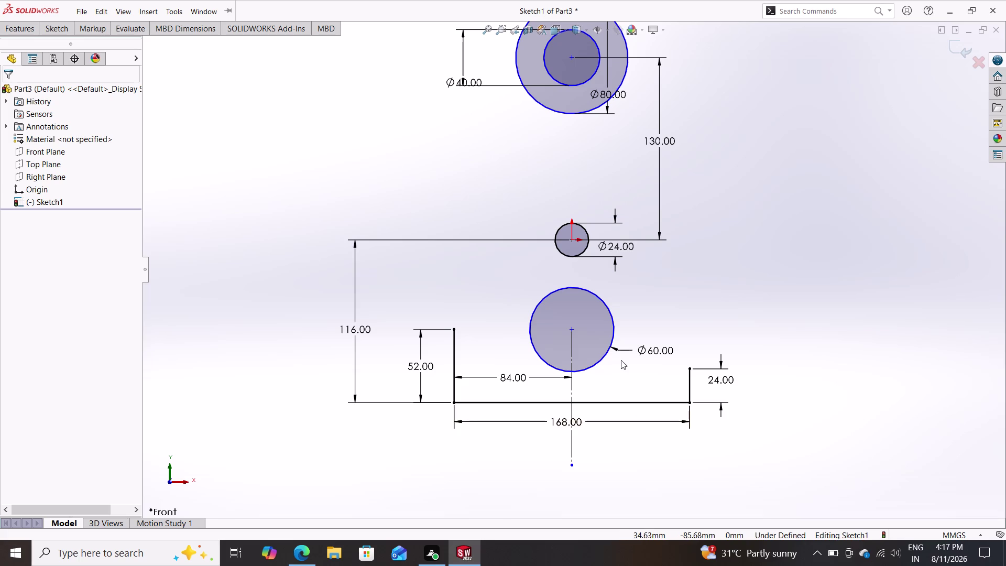
click(65, 25)
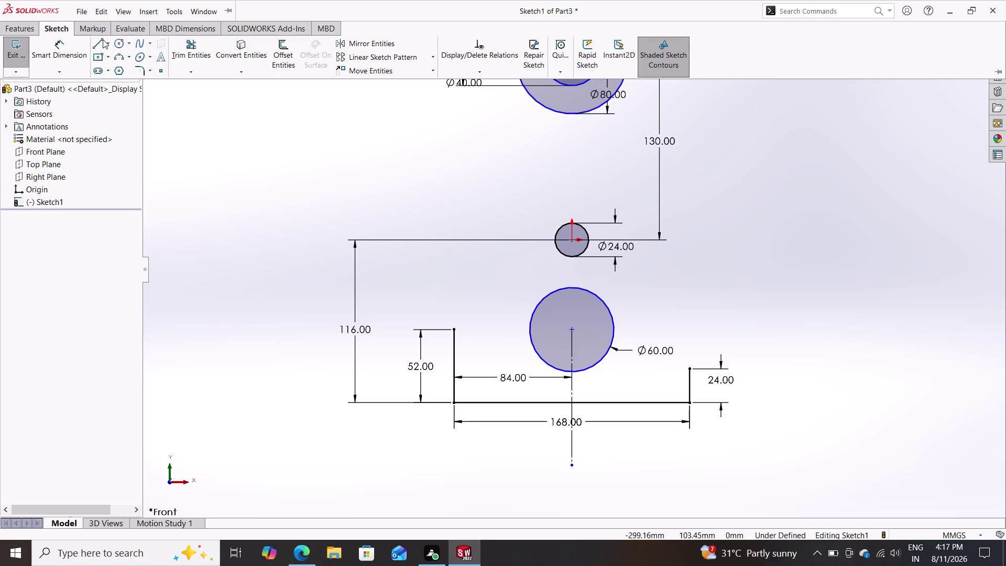
Draw a horizontal line left from the top of the 24 mm upright, dimensioned 68/2 = 34 mm.
click(103, 40)
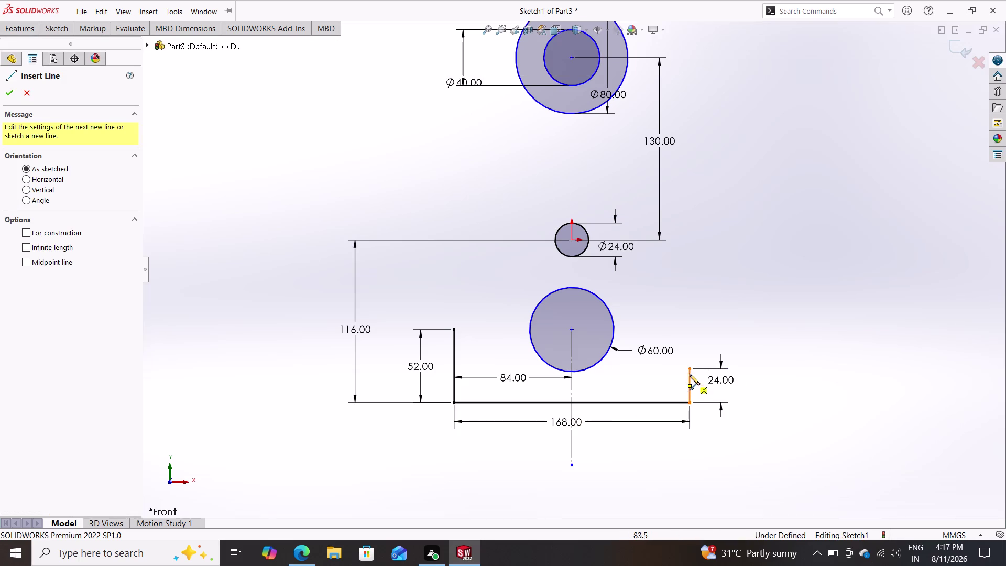
click(691, 368)
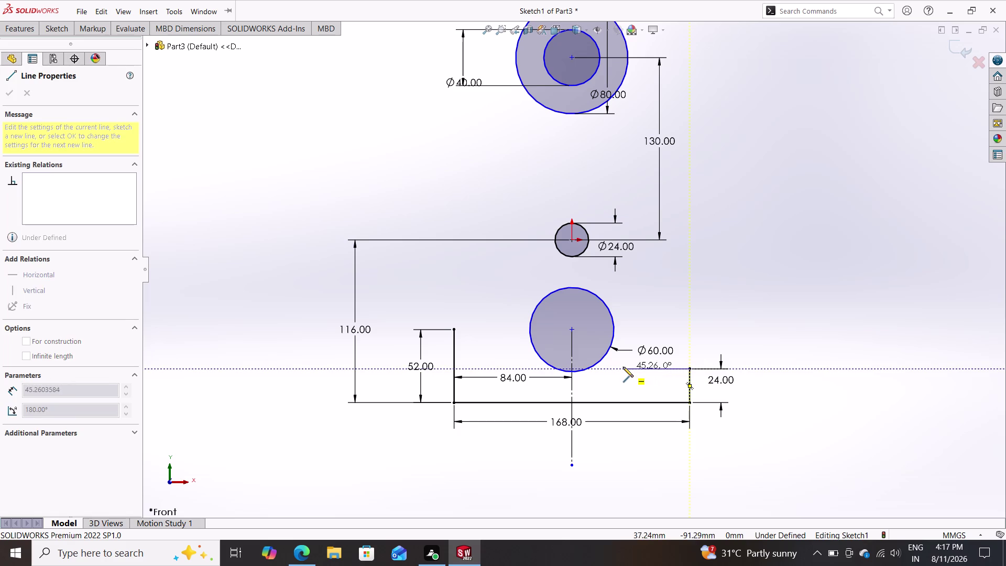
click(623, 366)
key(Escape)
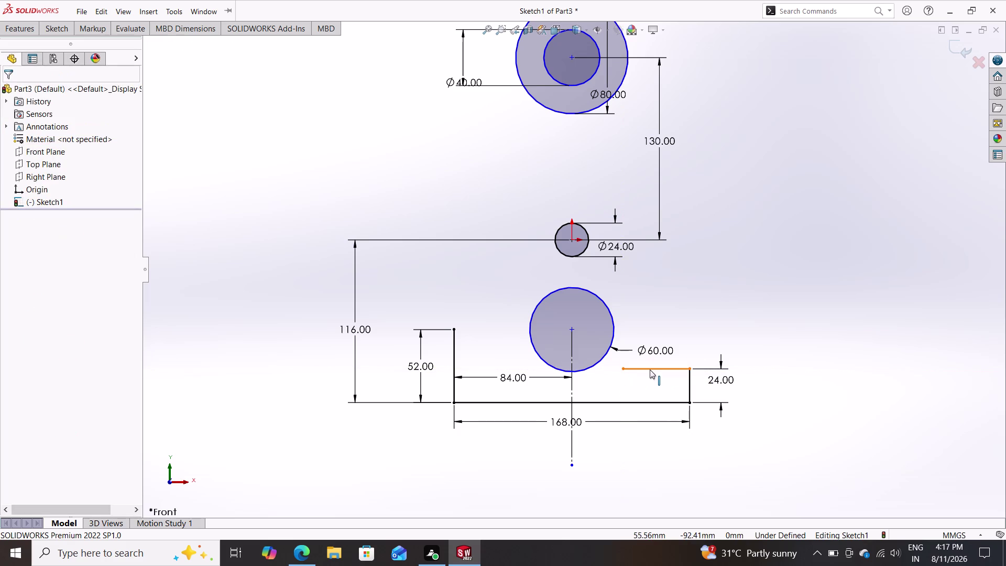
click(50, 32)
click(53, 47)
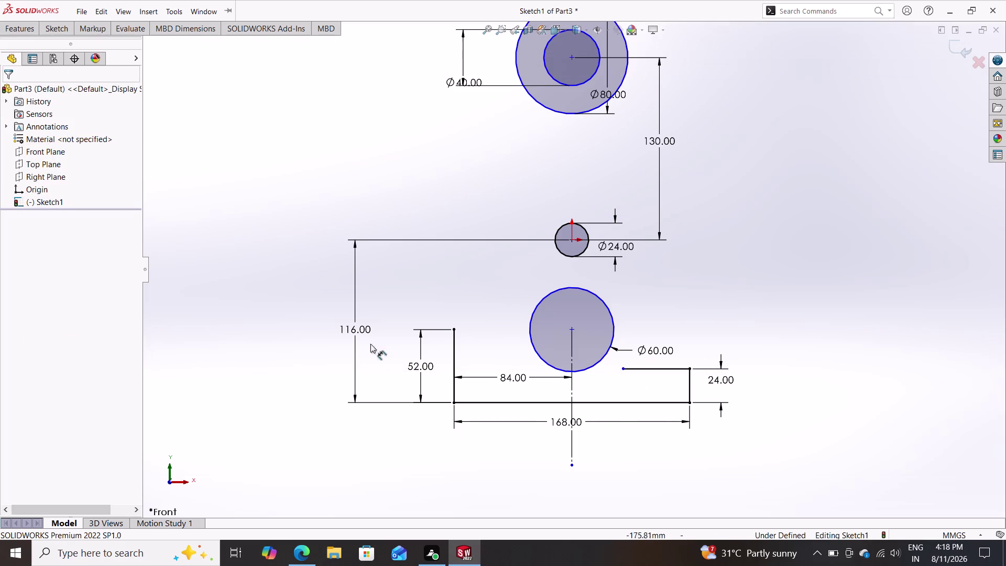
click(653, 369)
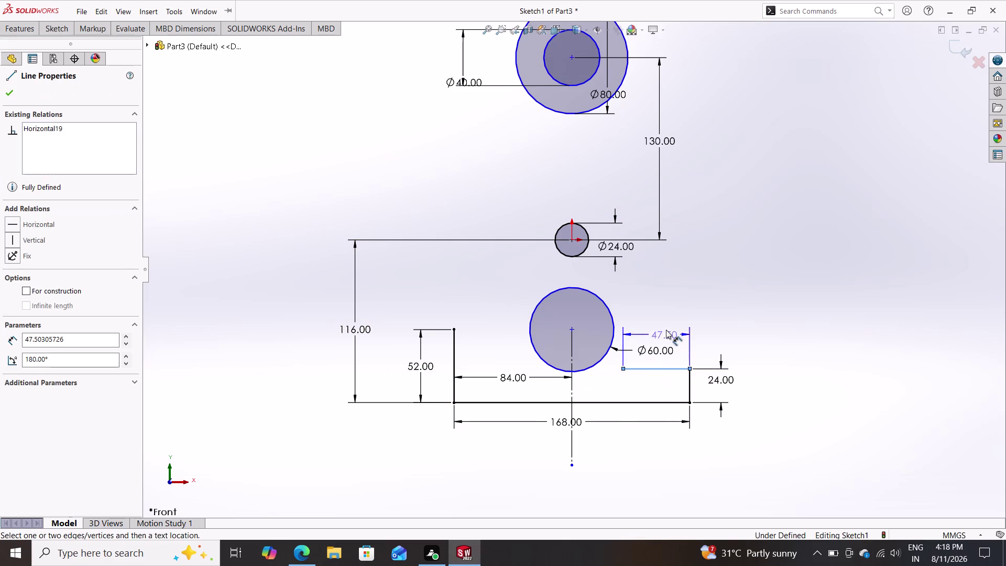
click(666, 326)
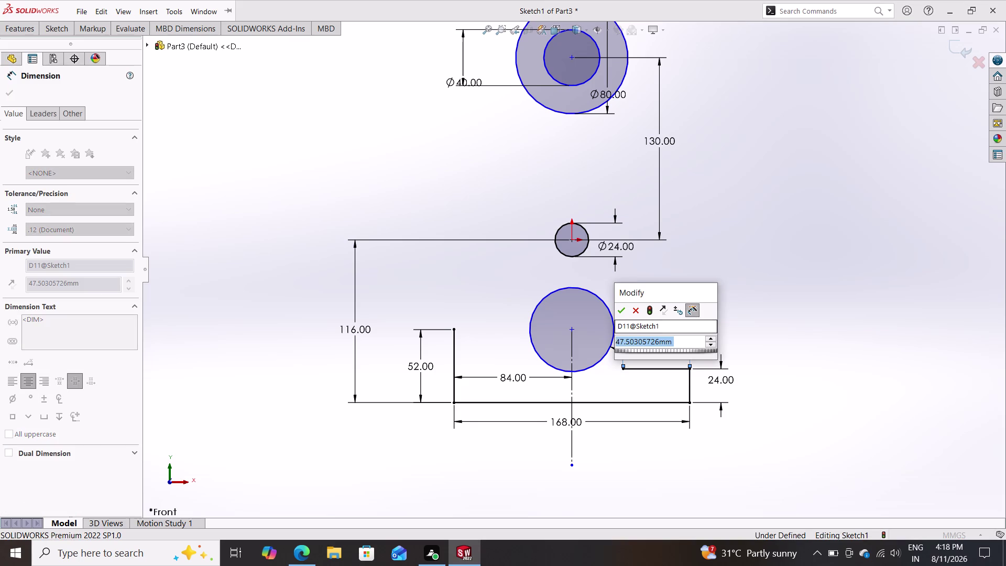
text(68)
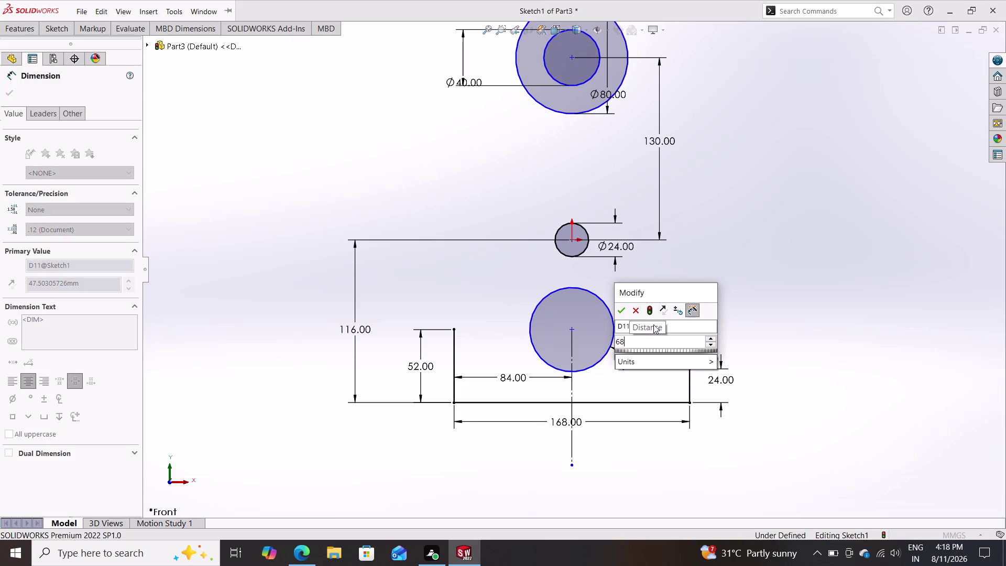
text(/2)
key(Return)
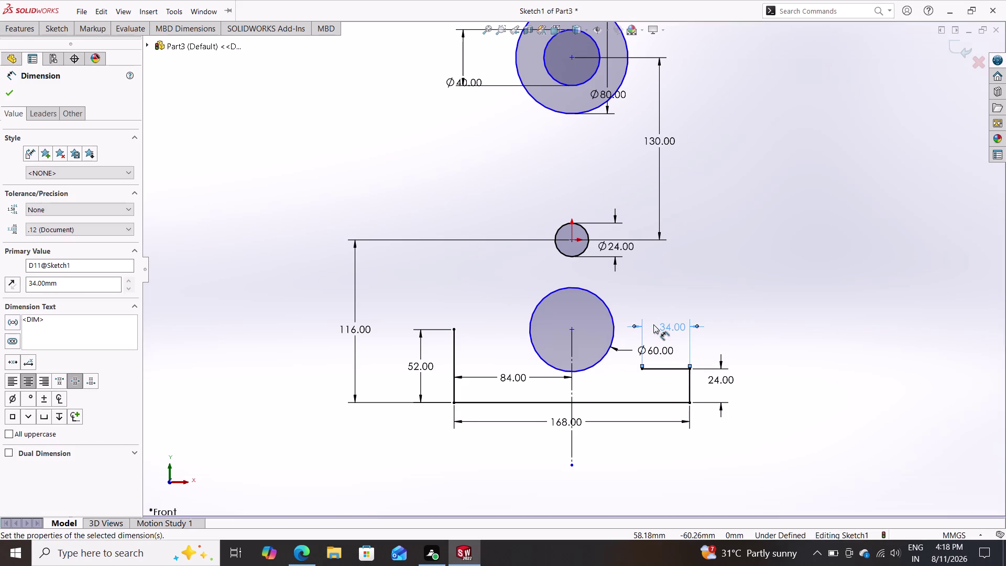
key(Escape)
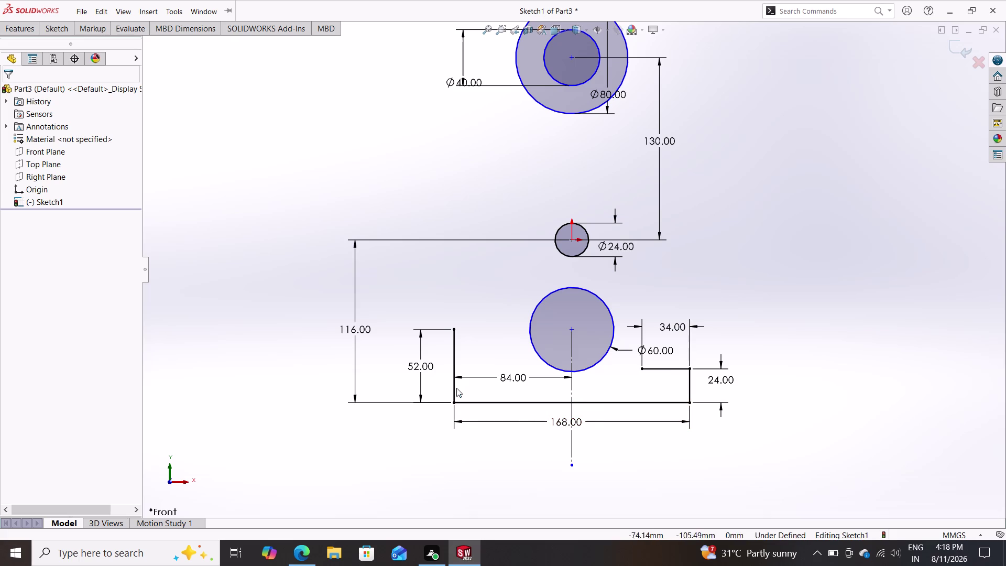
Attempt to delete the 52 mm left side line, then cancel the deletion.
click(455, 369)
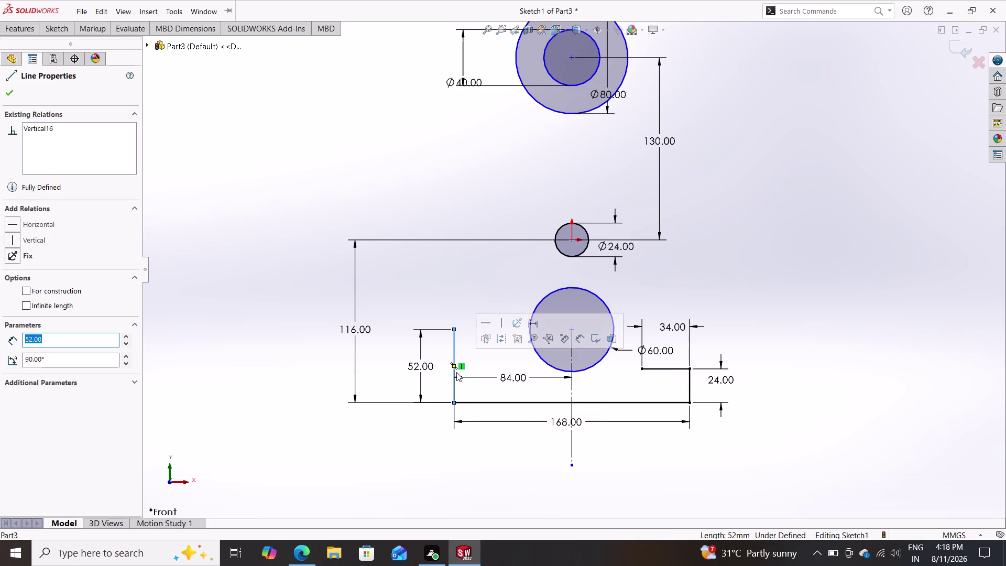
key(Escape)
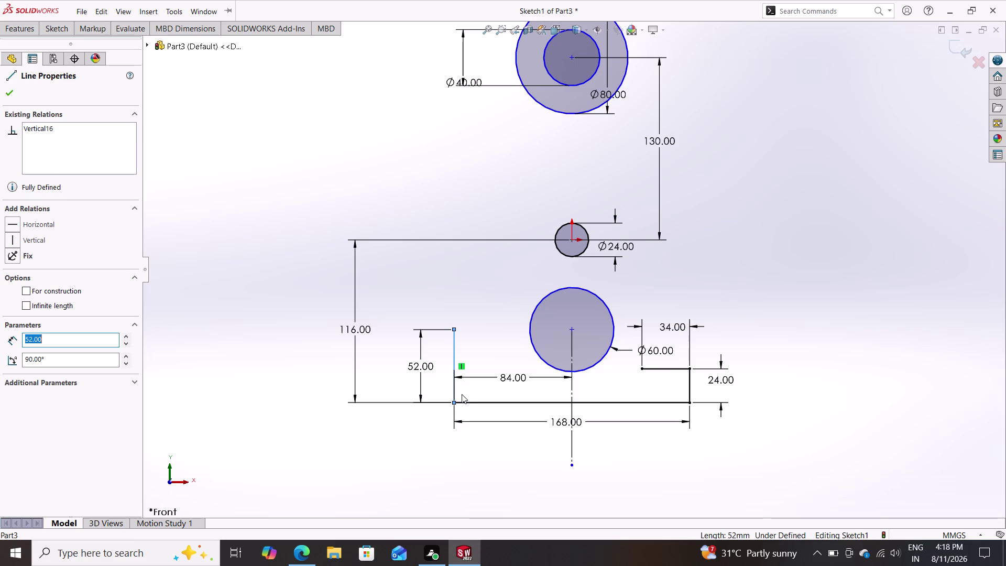
key(Delete)
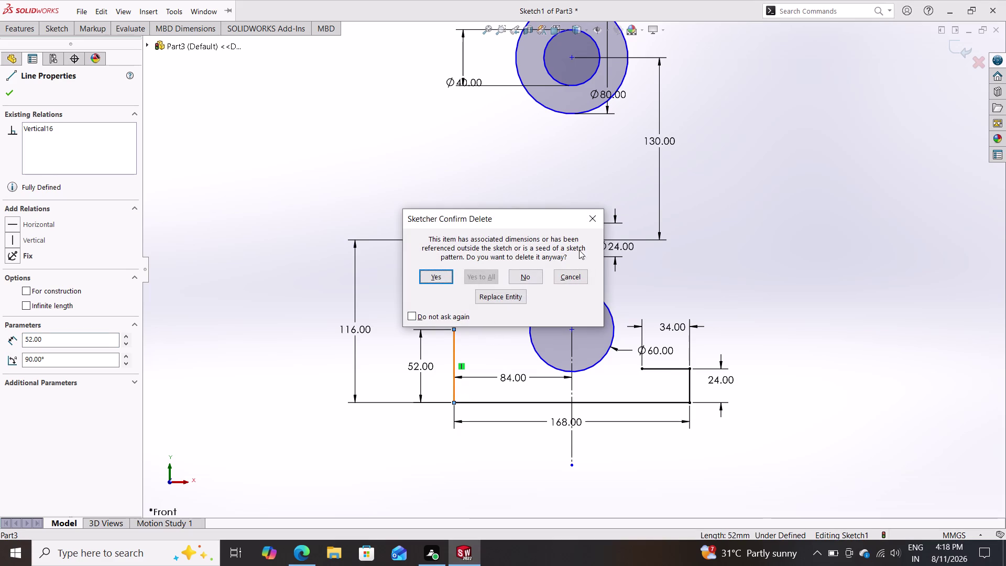
click(593, 222)
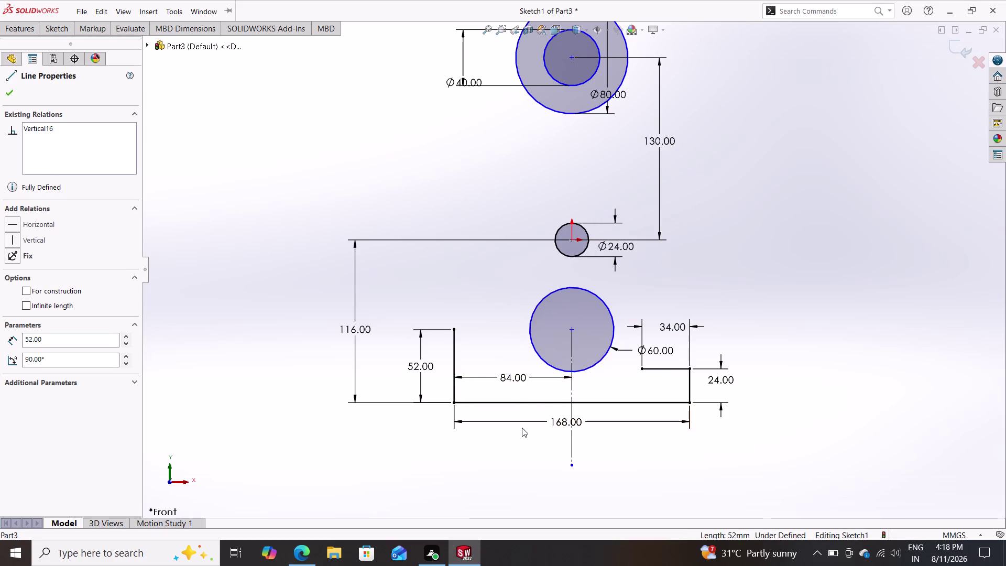
Draw a vertical line up from the left end of the base line.
click(58, 32)
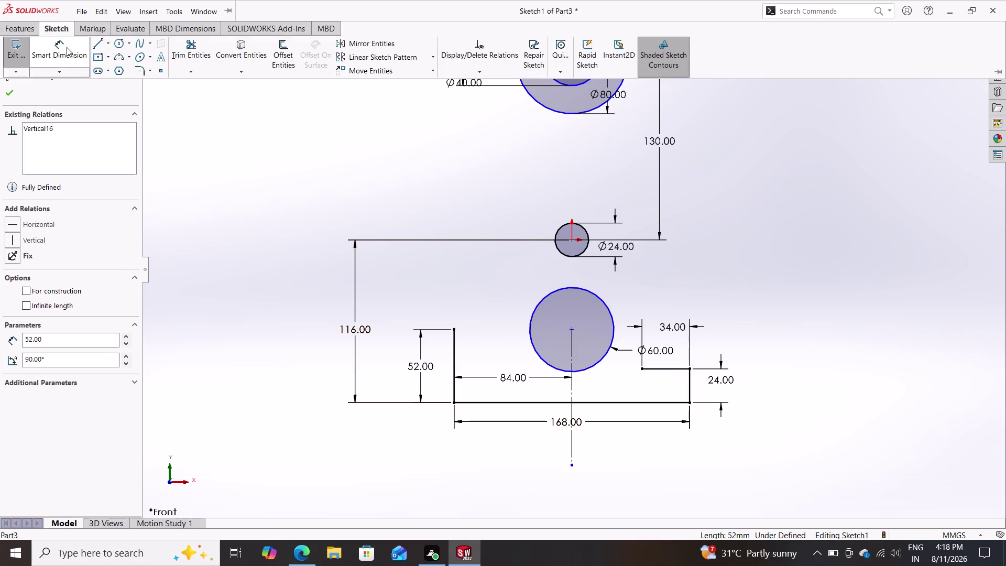
click(95, 47)
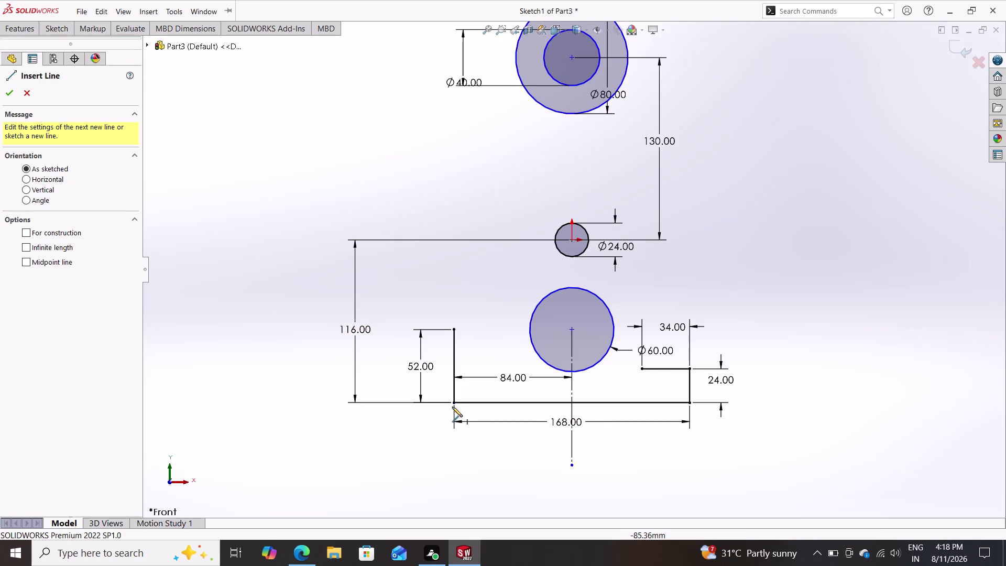
click(452, 403)
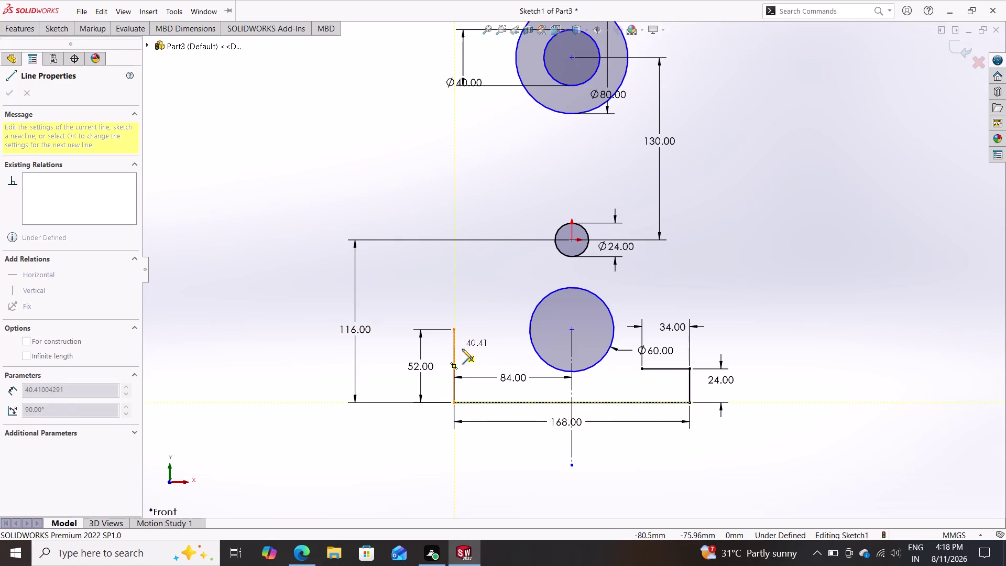
click(452, 285)
key(Escape)
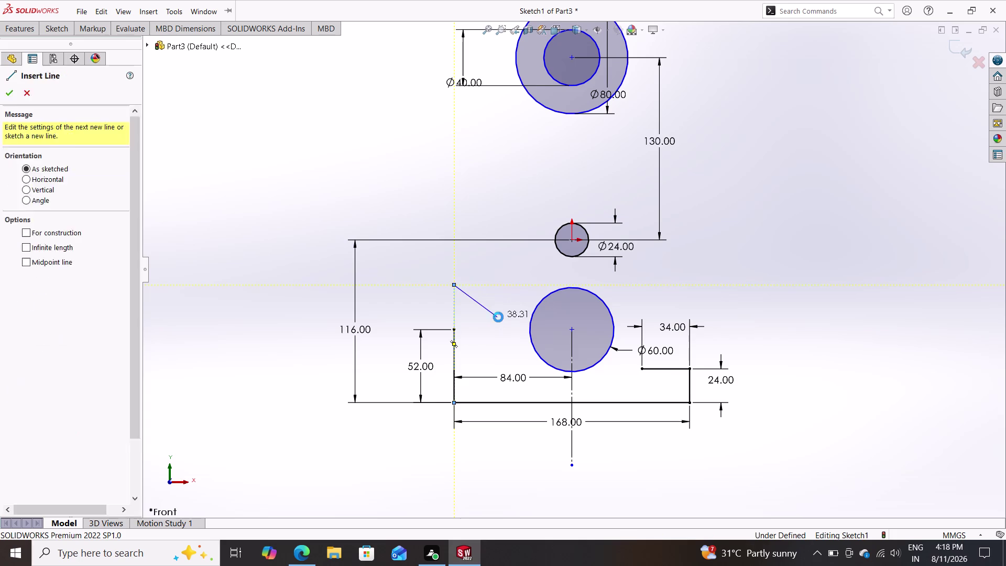
Dimension the new left vertical line at 24 mm.
click(48, 29)
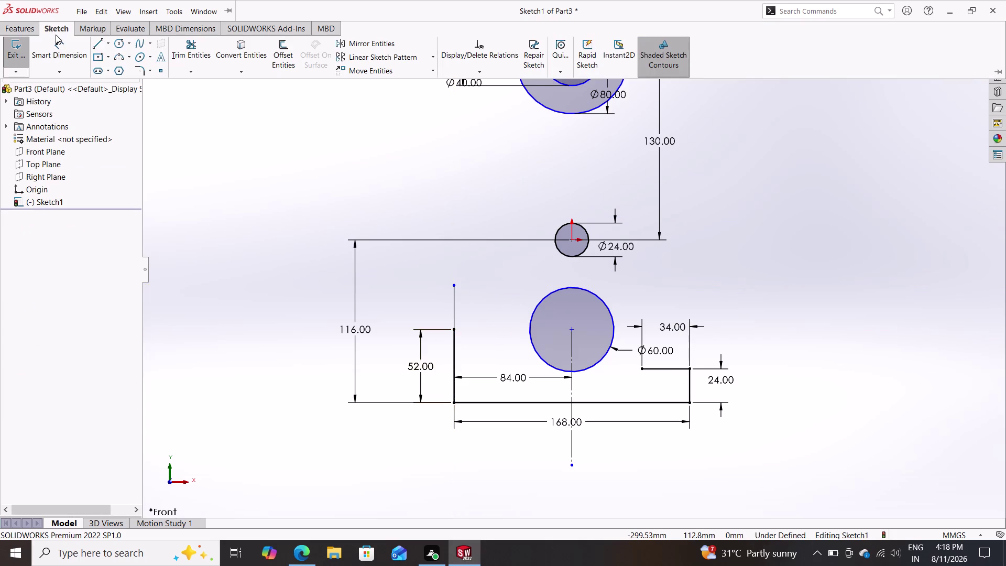
click(75, 47)
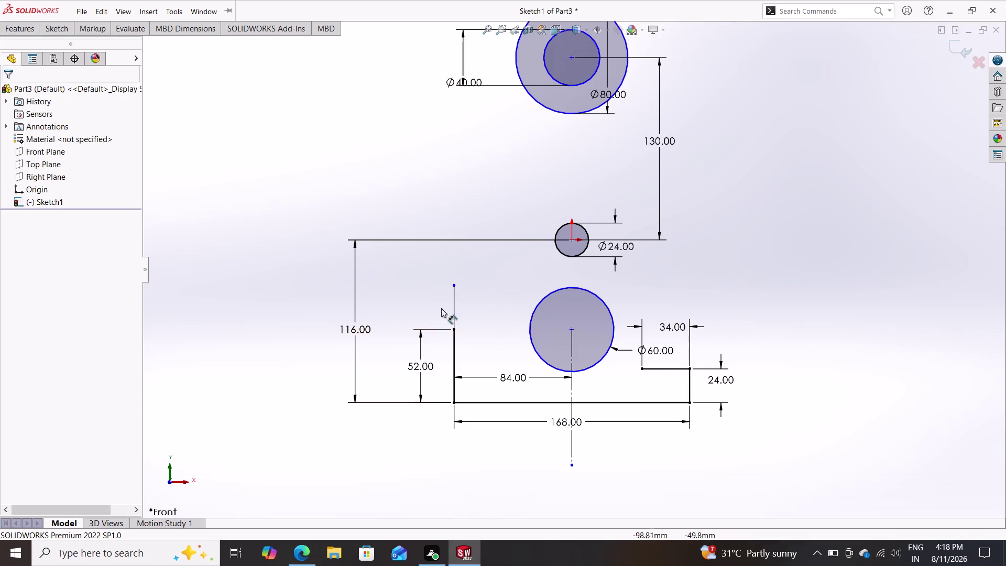
click(453, 310)
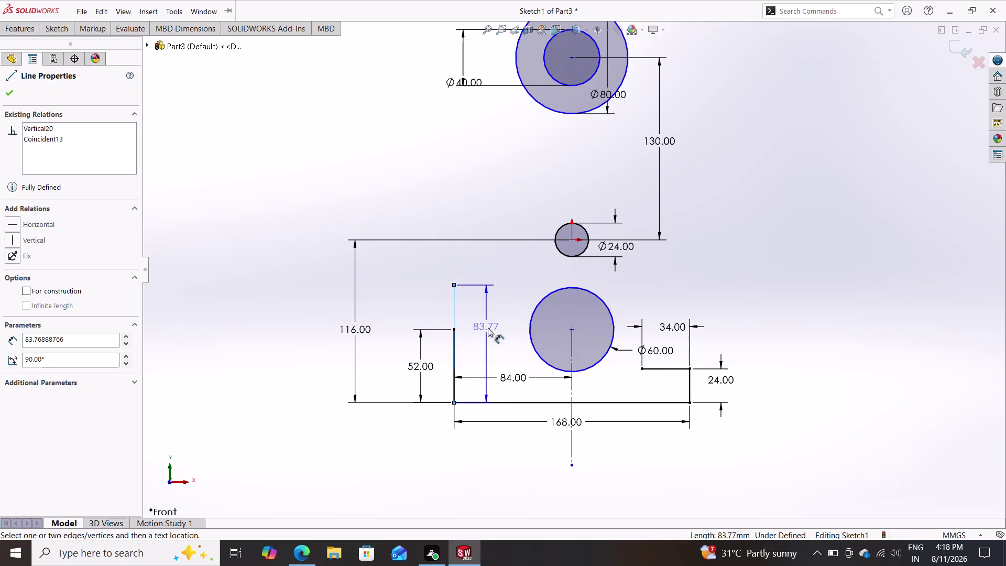
click(487, 330)
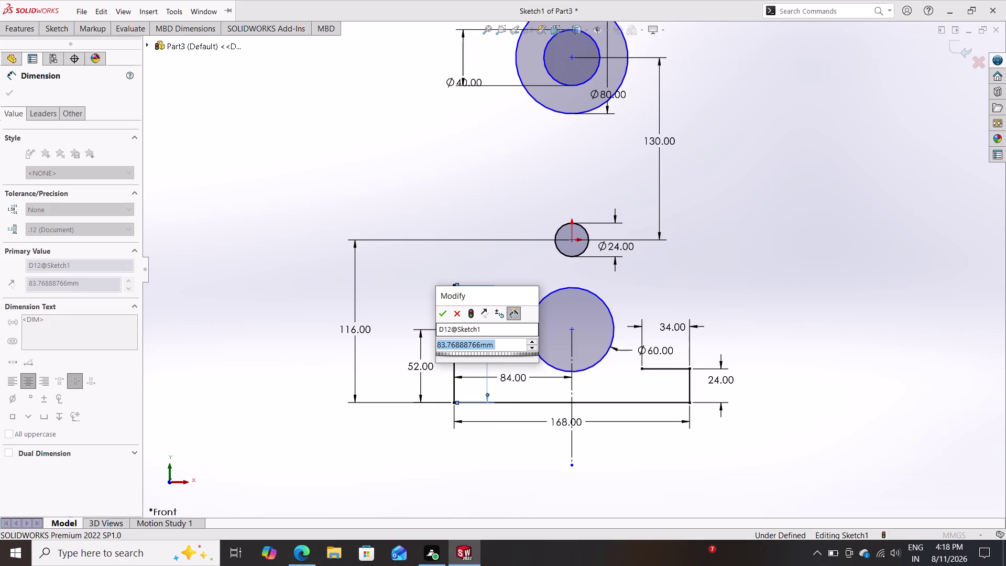
text(2)
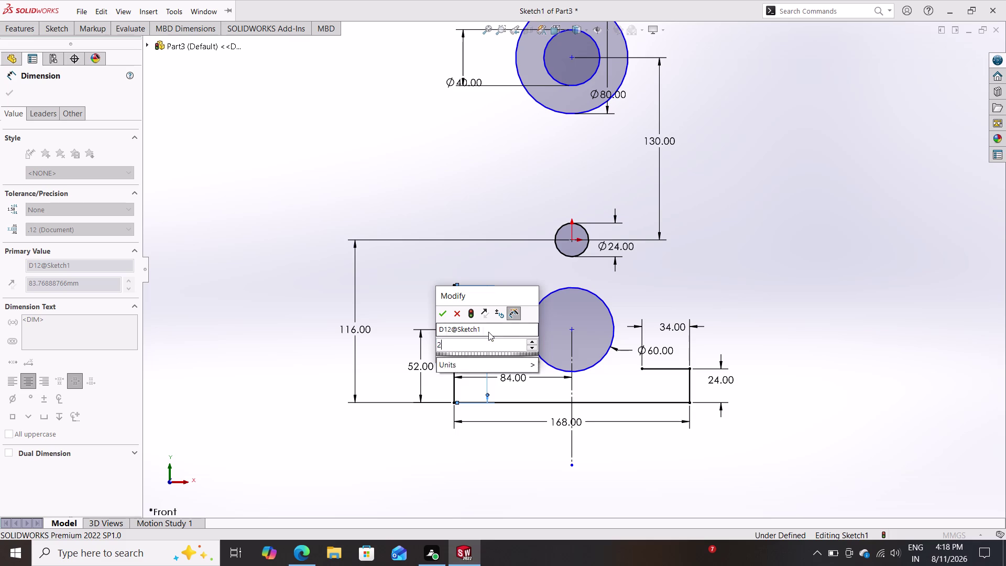
text(4)
key(Return)
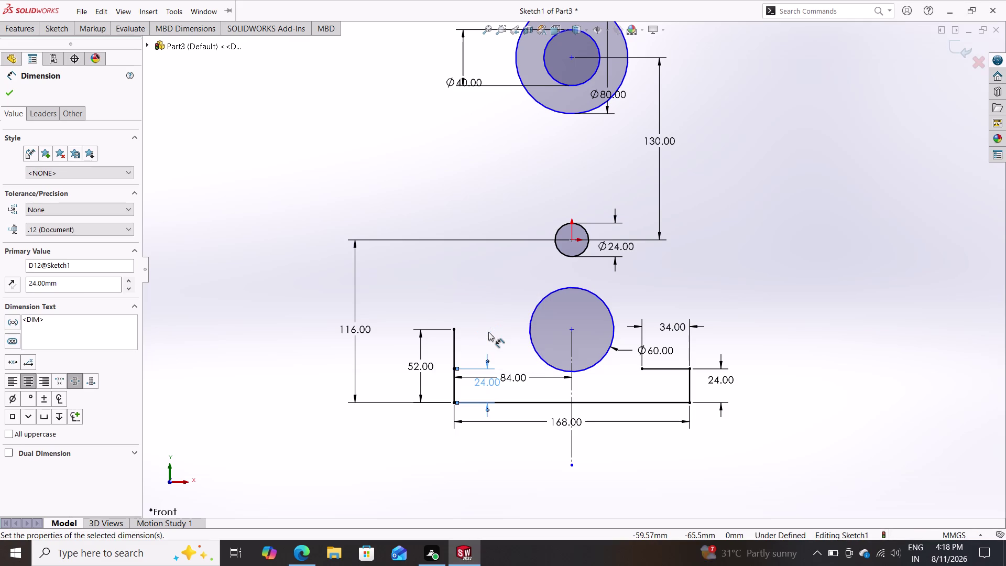
key(Escape)
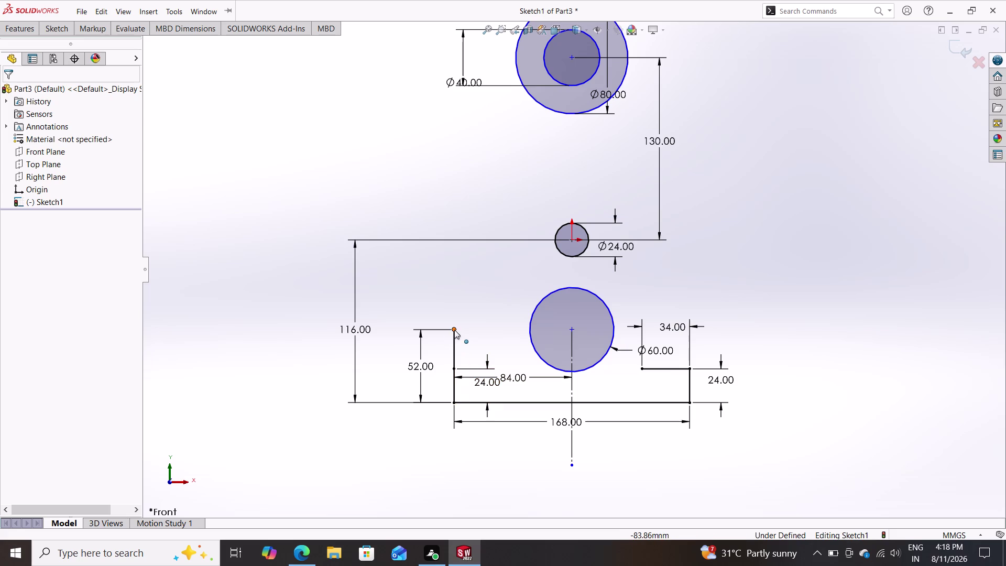
Move the 52.00 dimension further left and check whether the left vertical edge is constrained.
drag(454, 330, 428, 332)
click(428, 332)
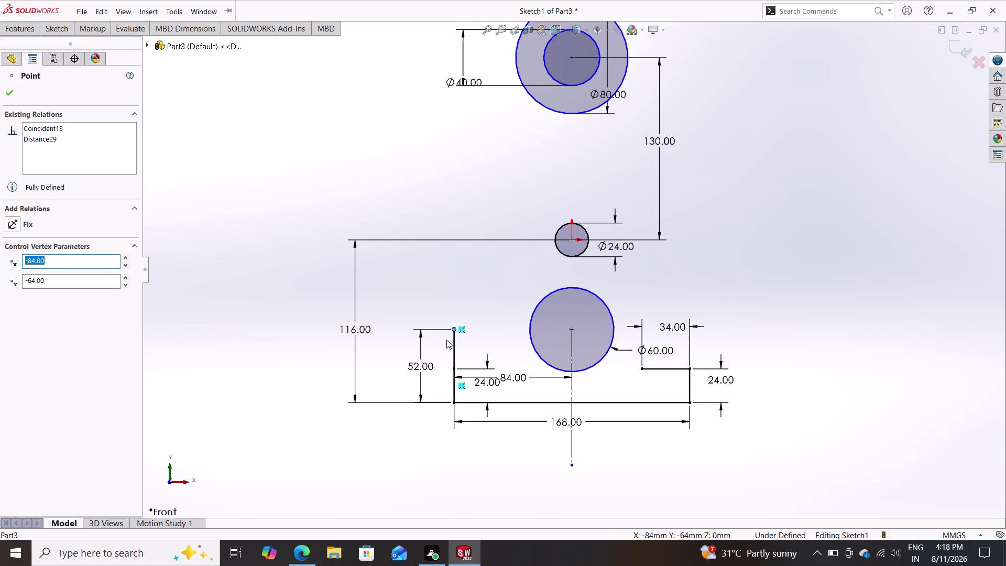
drag(453, 355, 406, 358)
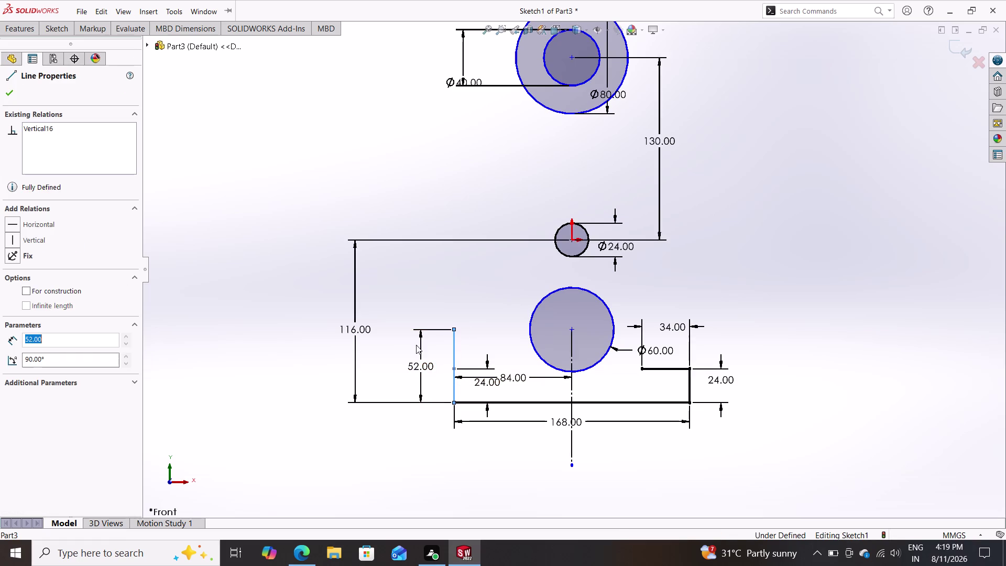
drag(424, 329, 392, 334)
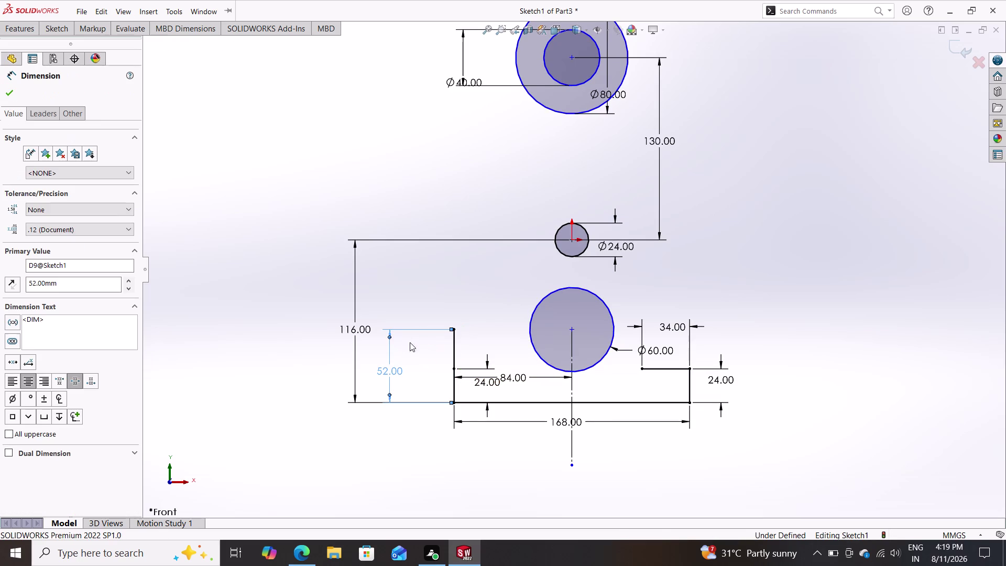
click(451, 340)
drag(453, 403, 434, 403)
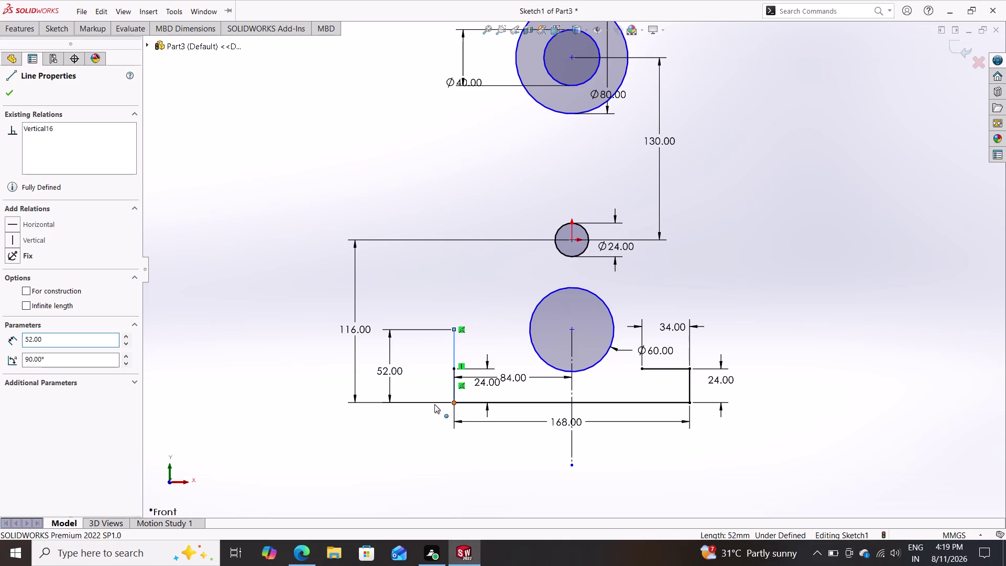
drag(435, 404, 413, 400)
key(Escape)
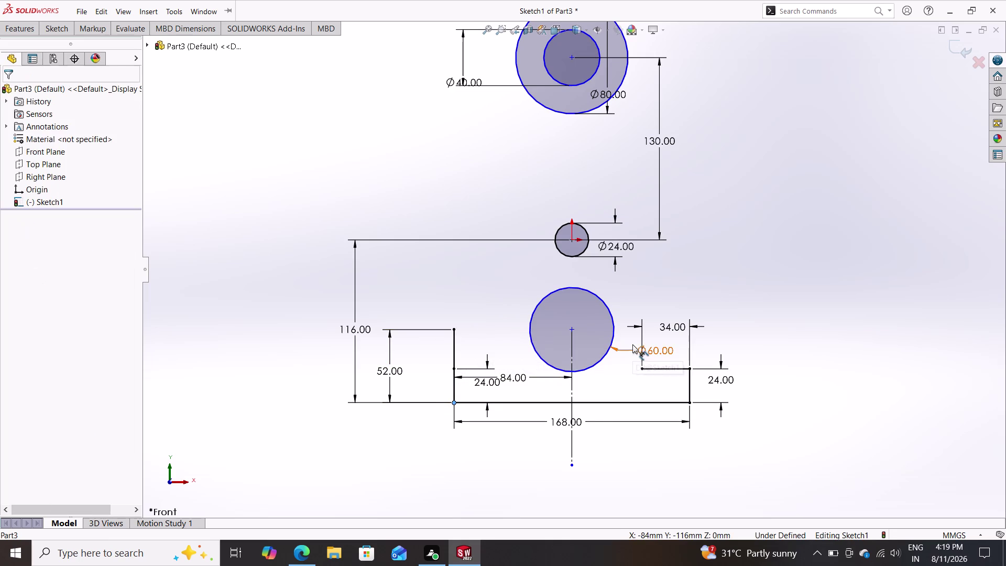
click(482, 367)
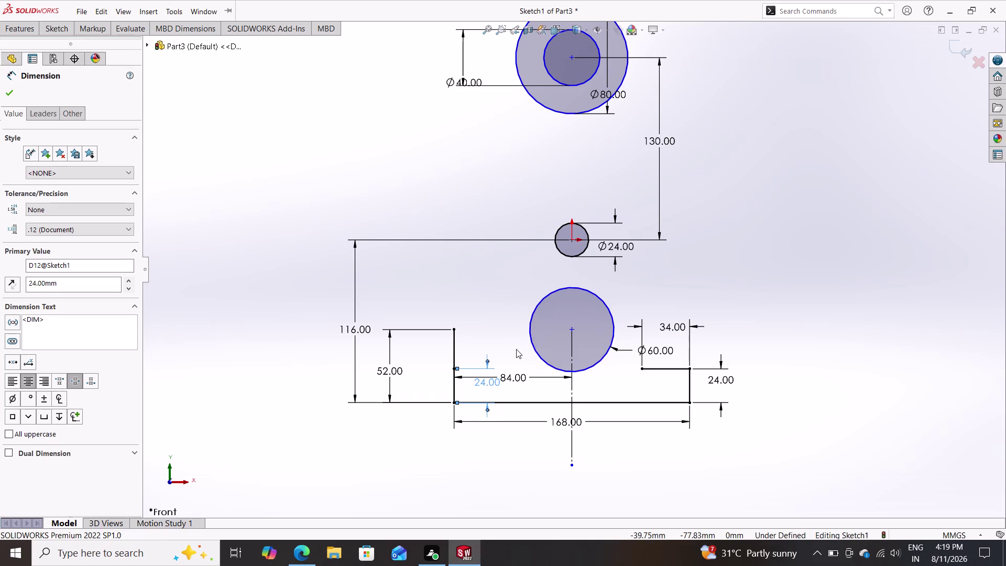
Clear the selection and show the sketch toolbar.
key(Escape)
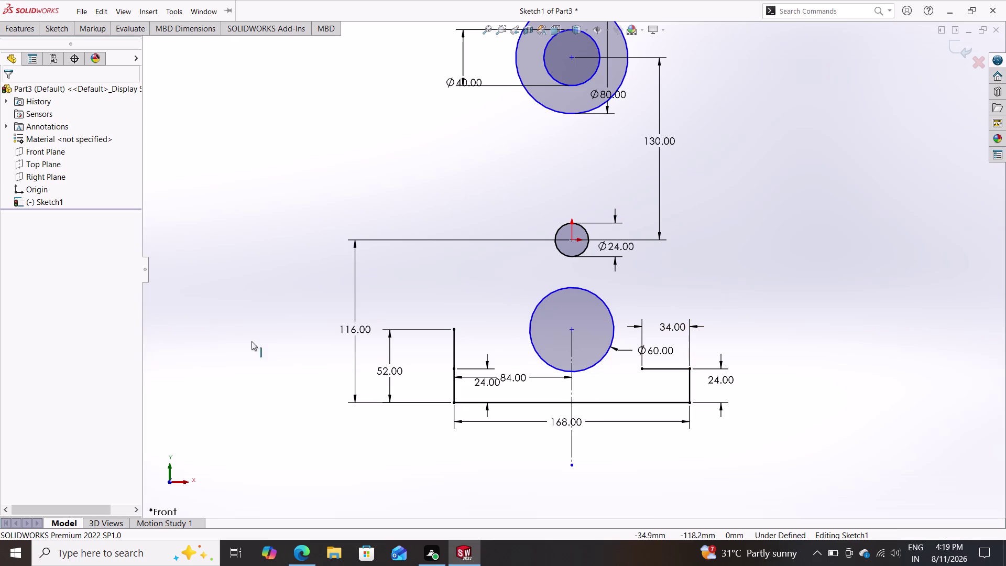
click(48, 31)
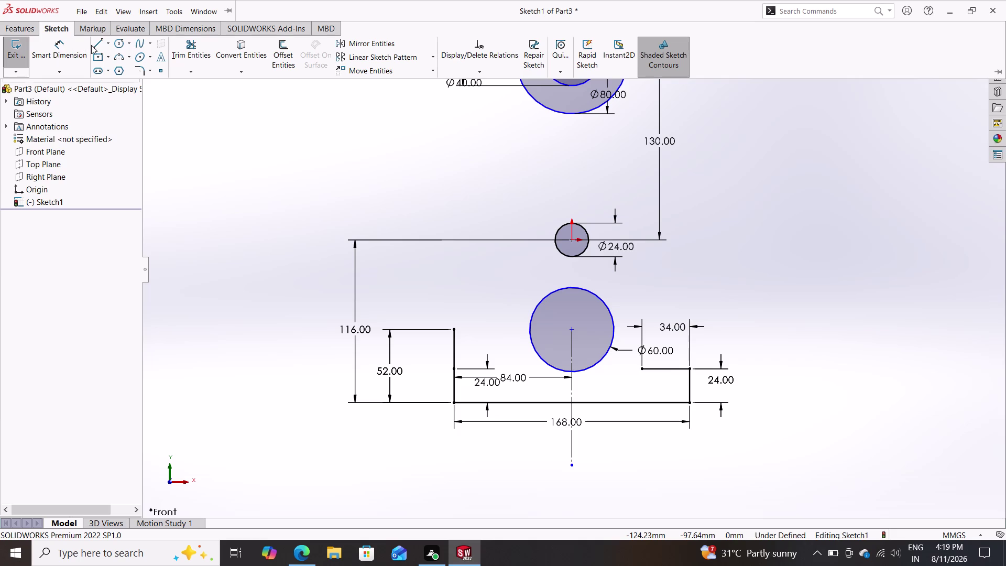
Draw a short horizontal line right from the left 24 mm step's top, then select both step-top lines.
click(92, 46)
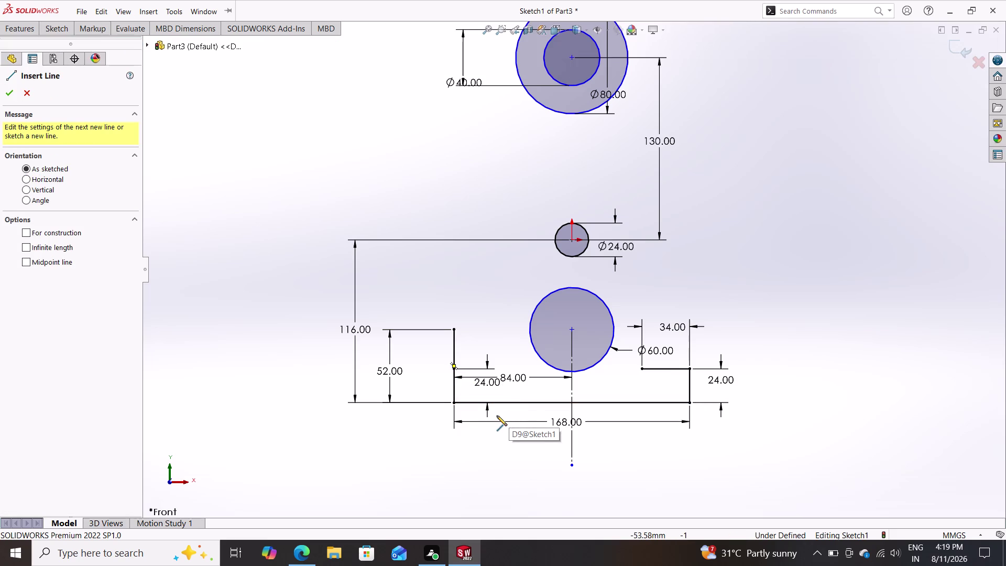
click(454, 368)
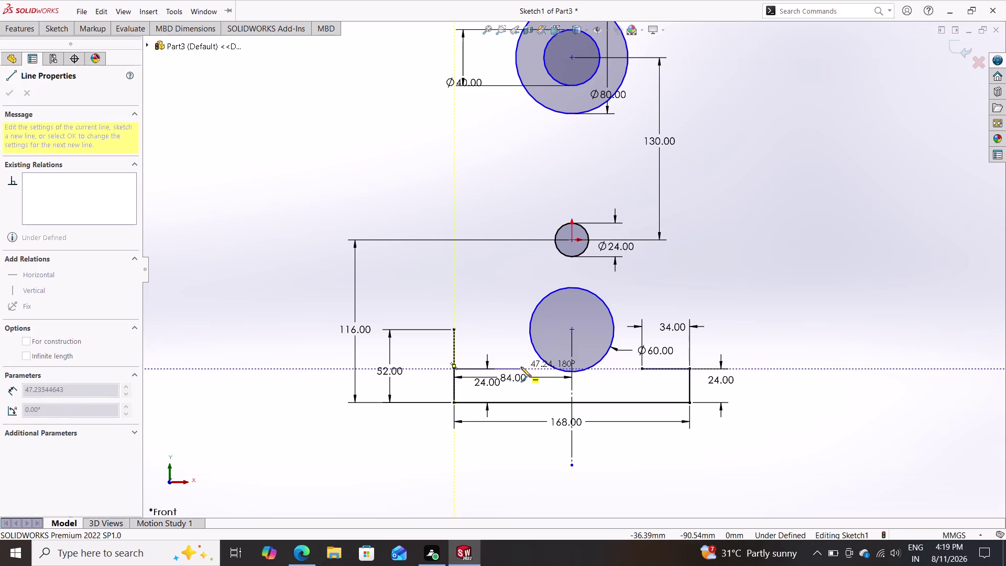
click(520, 367)
key(Escape)
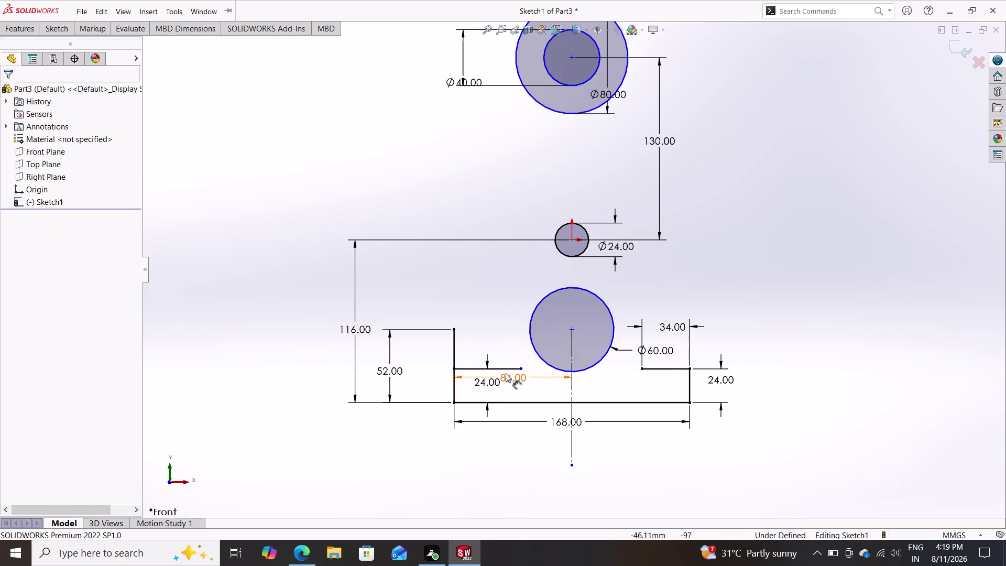
click(507, 366)
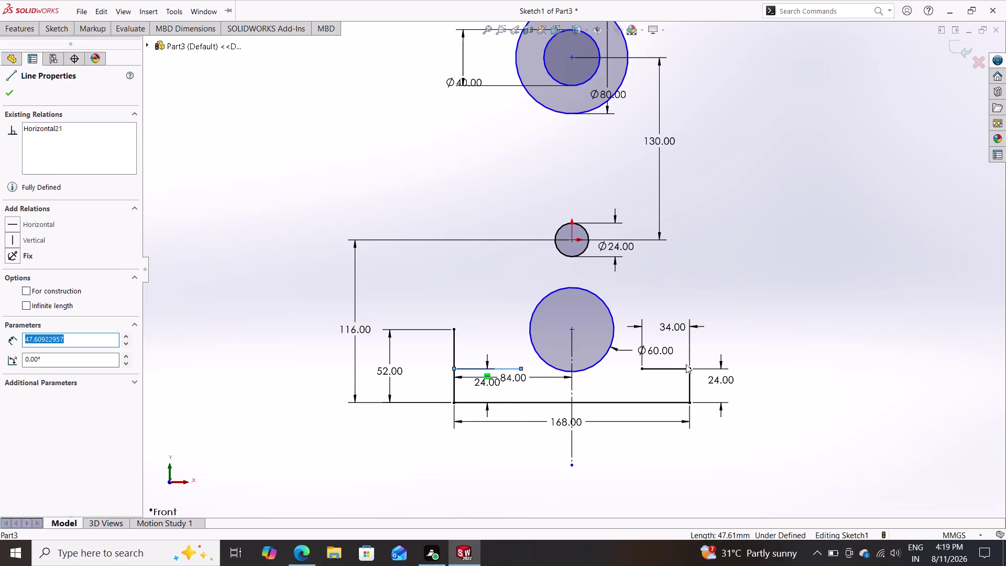
click(672, 367)
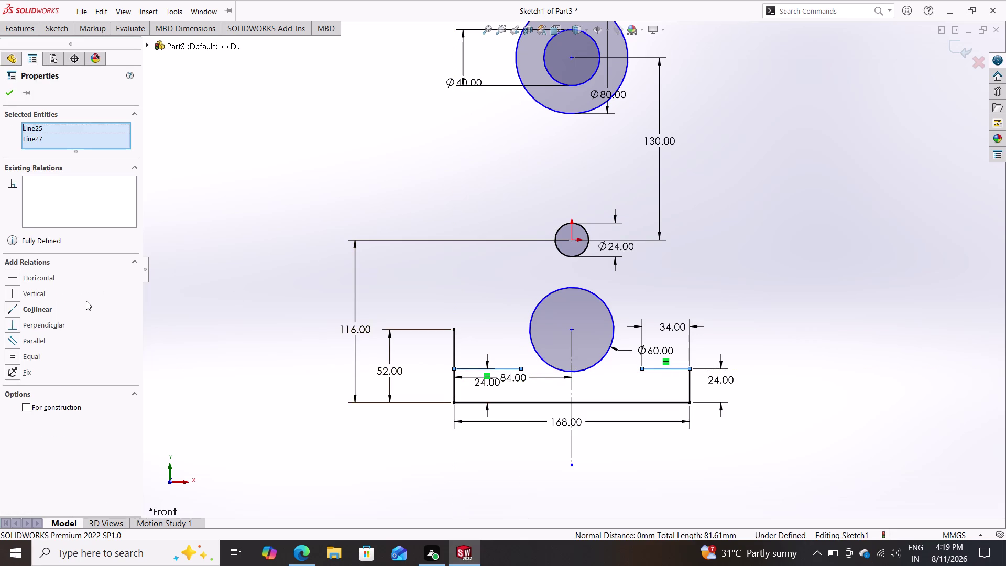
Try a Collinear relation on the two step-top lines, then undo it after the over-define.
click(38, 310)
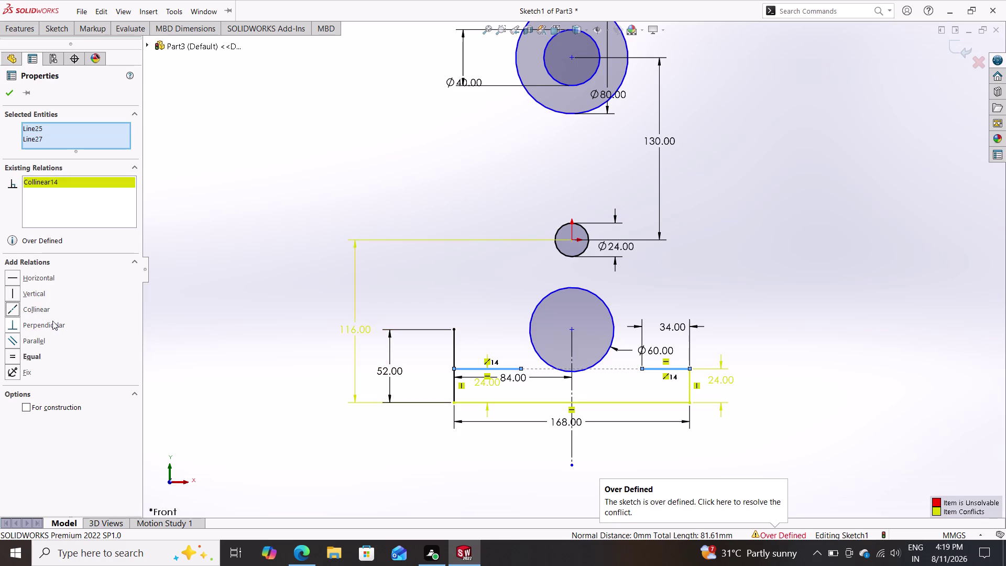
key(Escape)
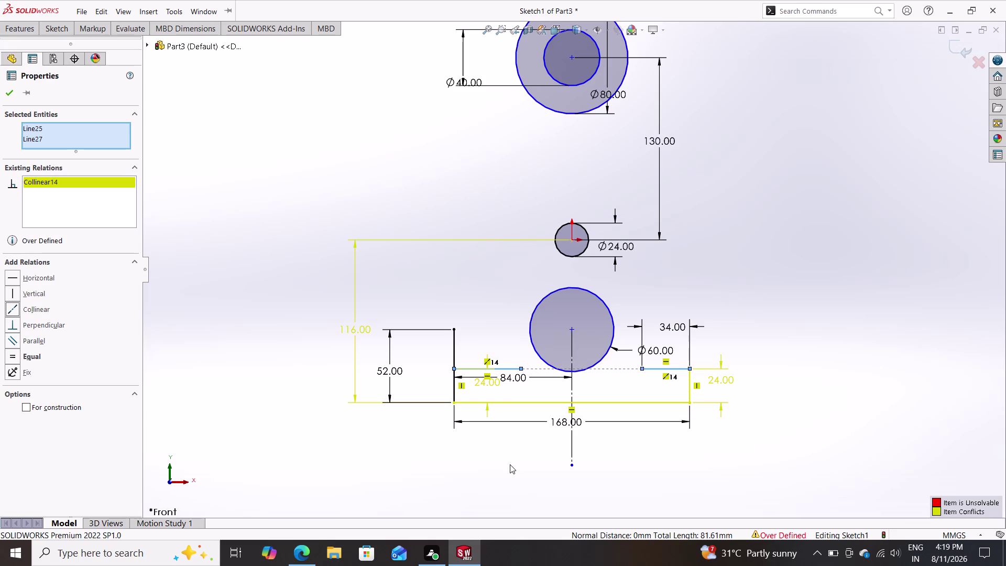
key(ctrl+z)
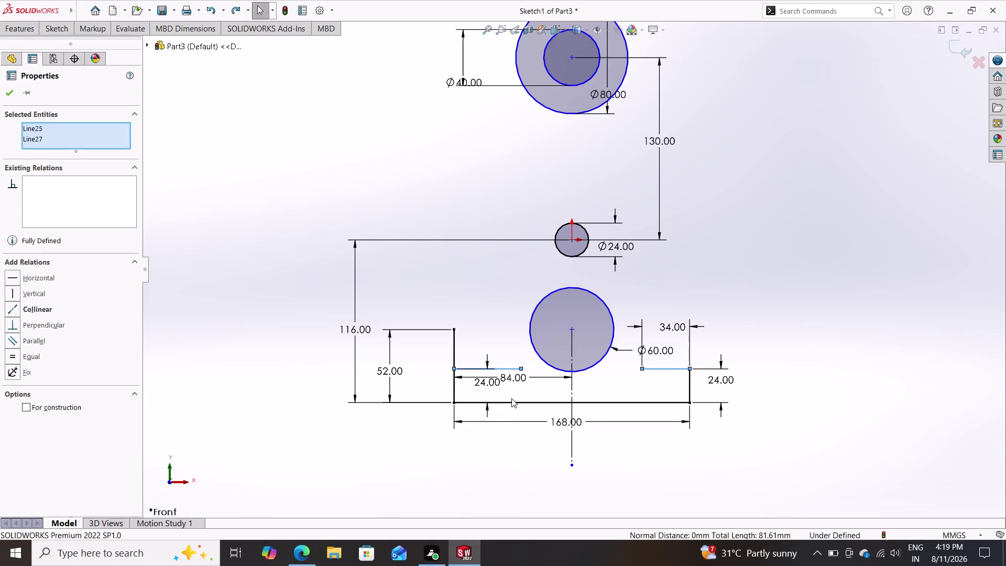
scroll(up, 3)
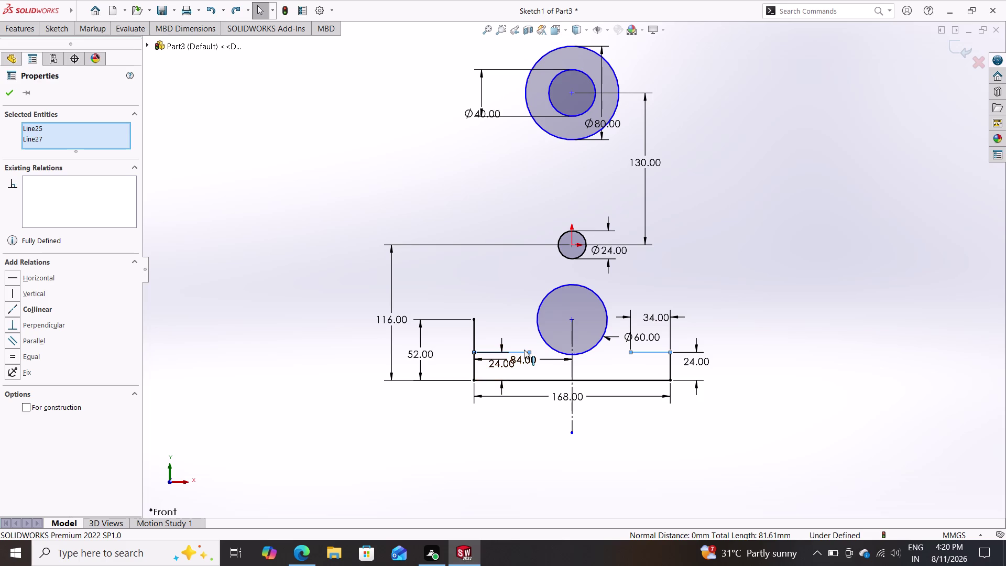
click(519, 351)
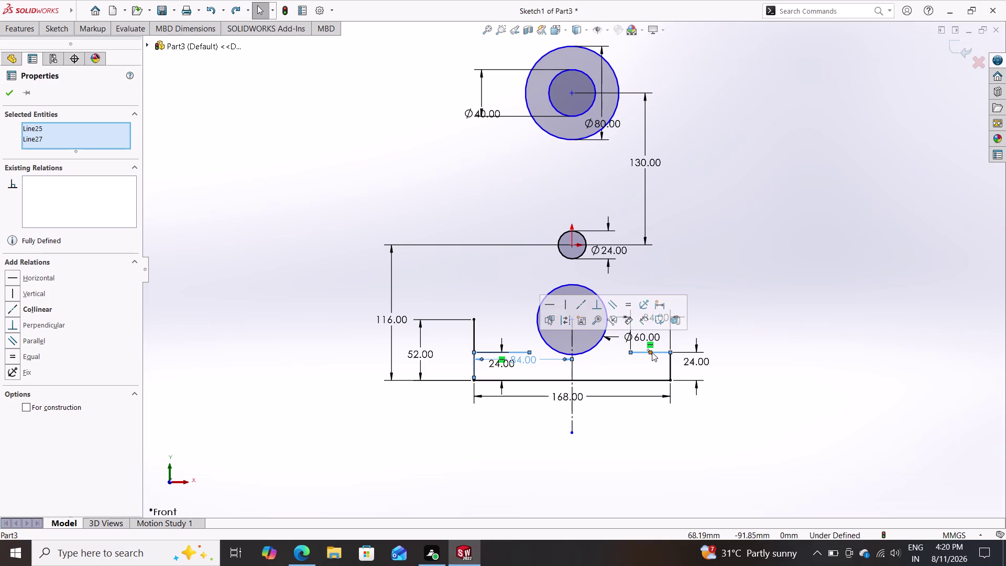
key(Escape)
key(Escape)
Reselect both ledge lines and make the short left ledge equal to the 34 mm right ledge.
scroll(up, 3)
scroll(up, 3)
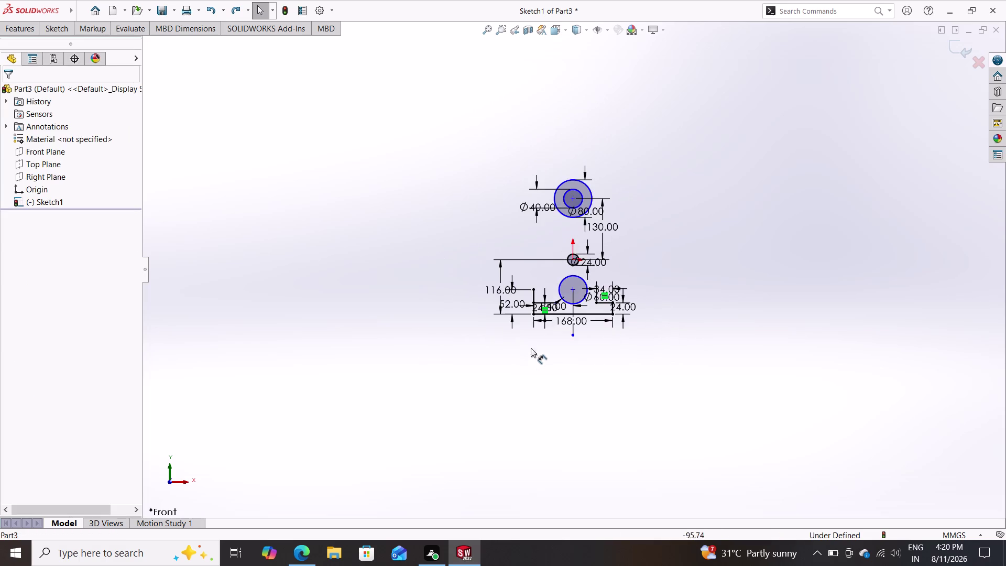
scroll(down, 3)
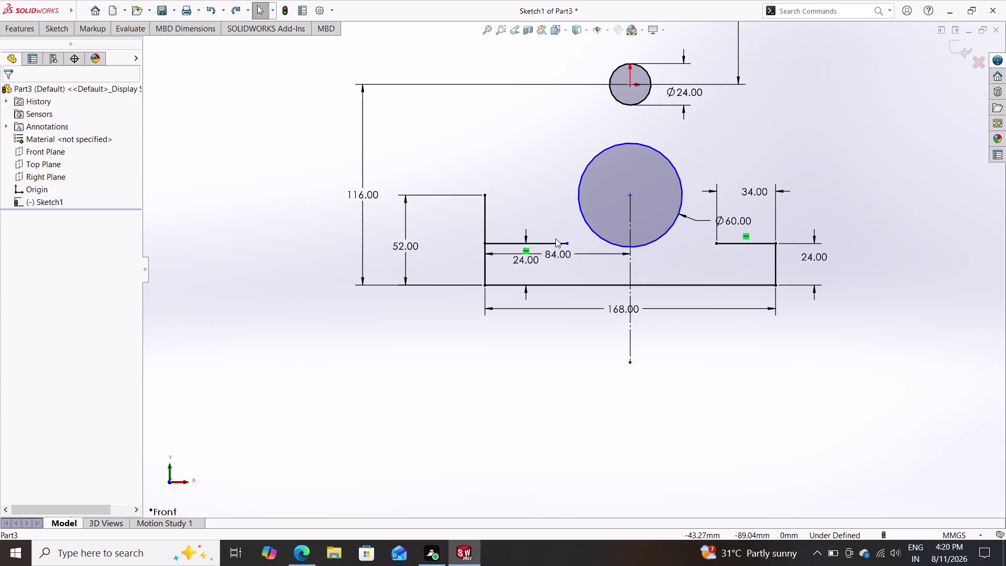
click(547, 243)
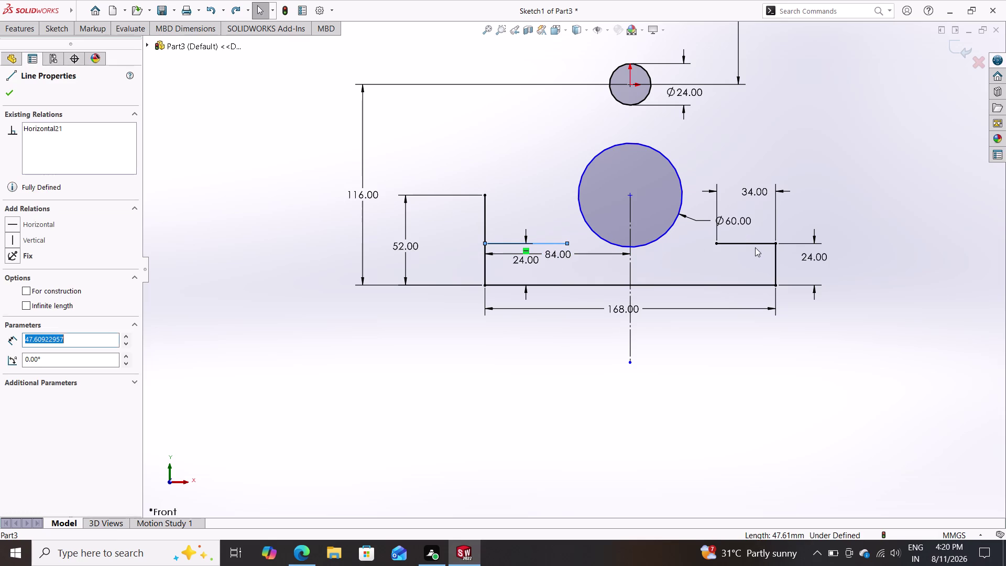
click(755, 244)
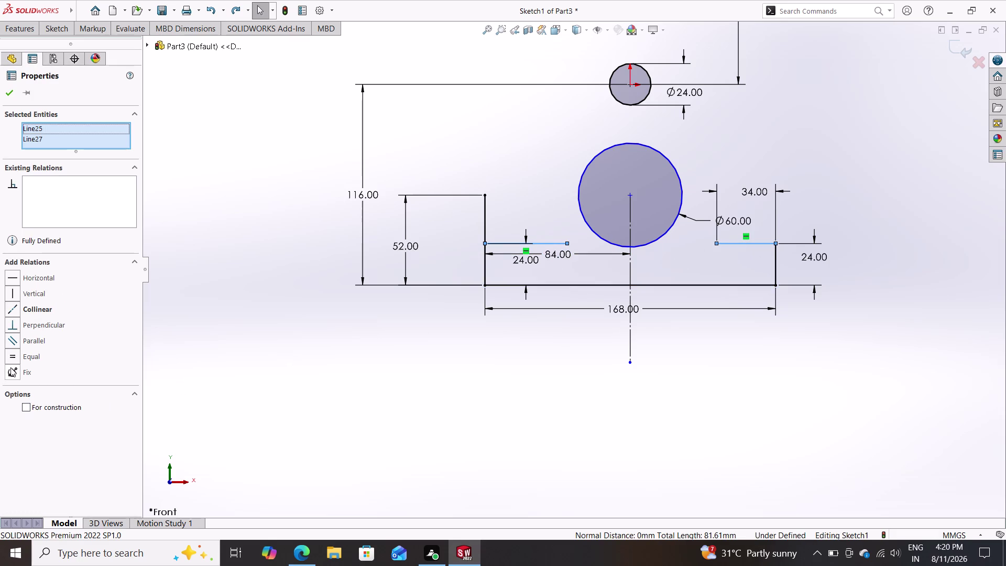
click(28, 356)
key(Escape)
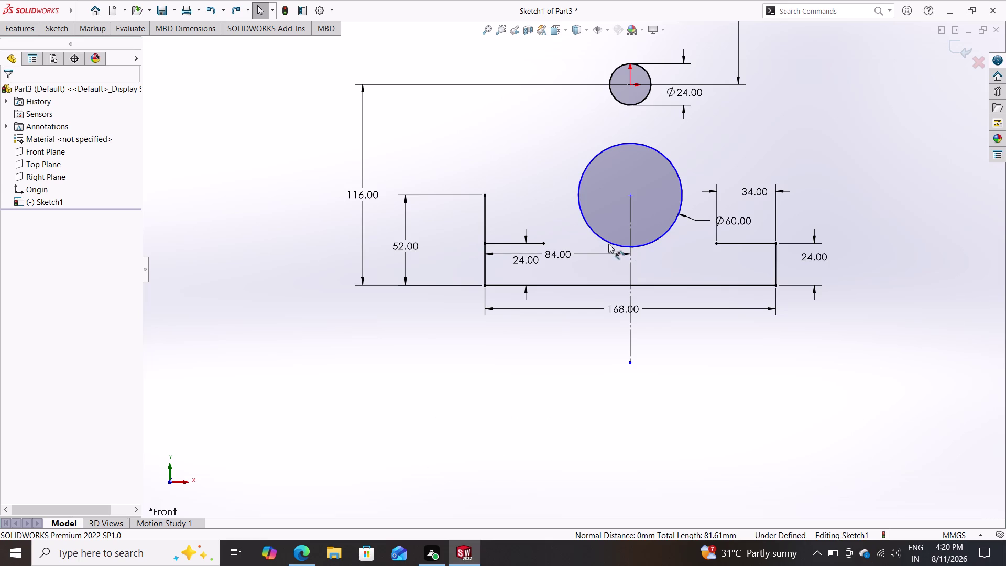
scroll(down, 3)
scroll(up, 3)
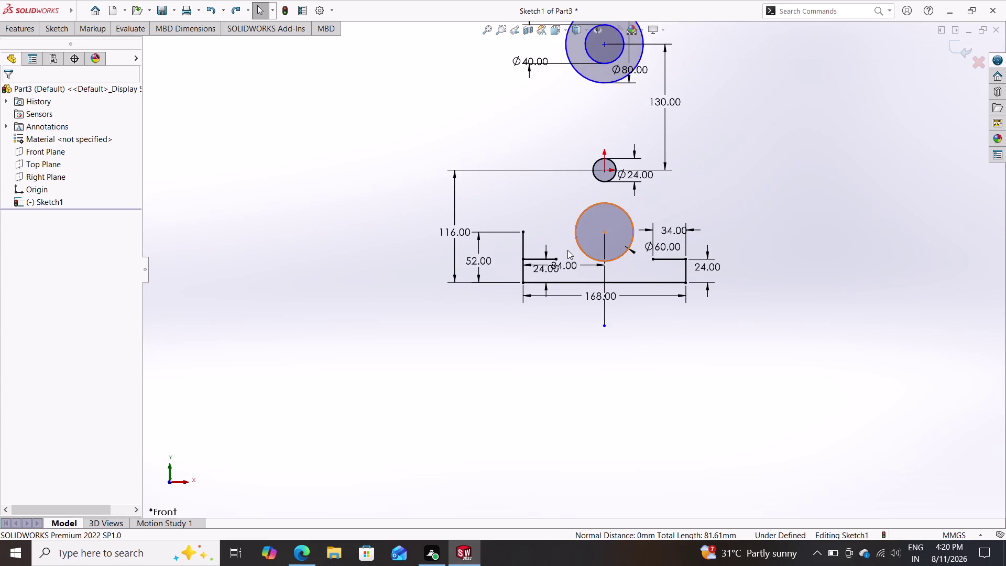
scroll(up, 3)
scroll(down, 3)
scroll(down, 3)
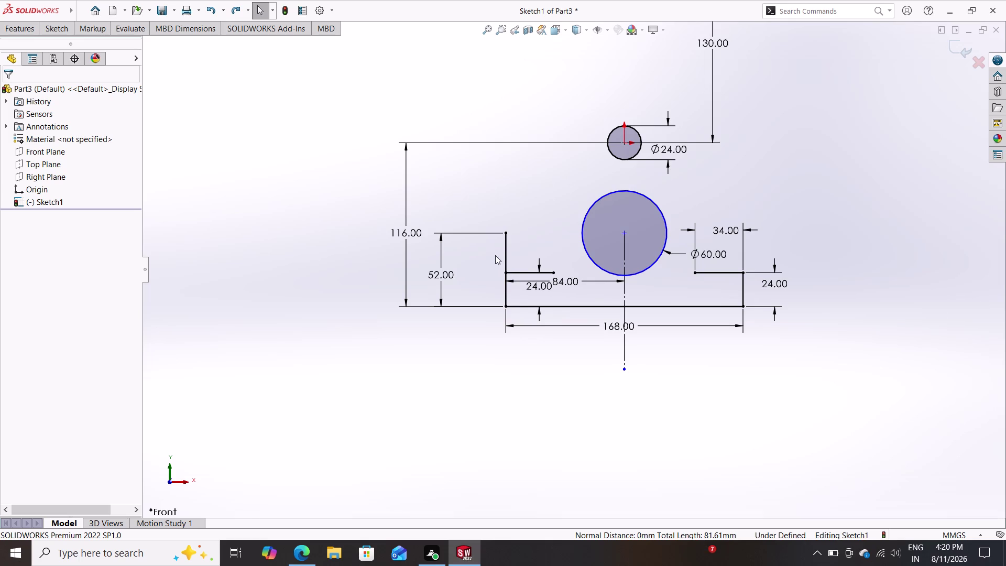
click(61, 22)
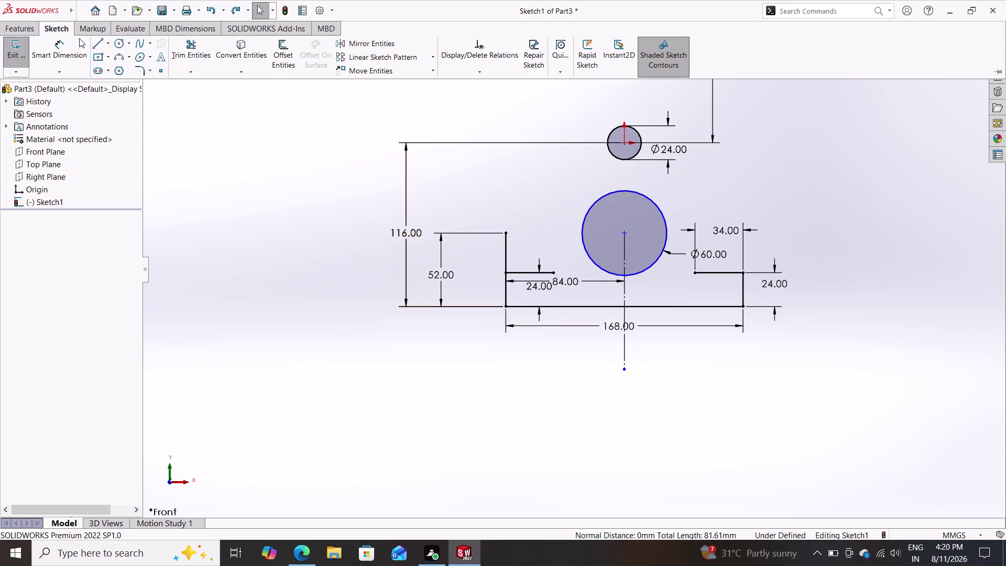
Draw a line upward from the inner end of the left 24 mm ledge.
click(96, 44)
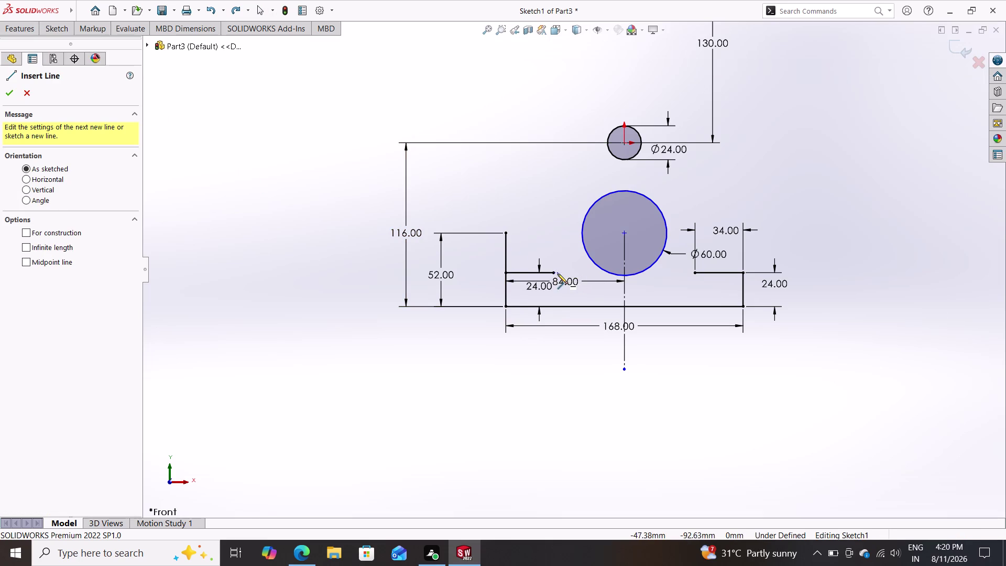
click(552, 270)
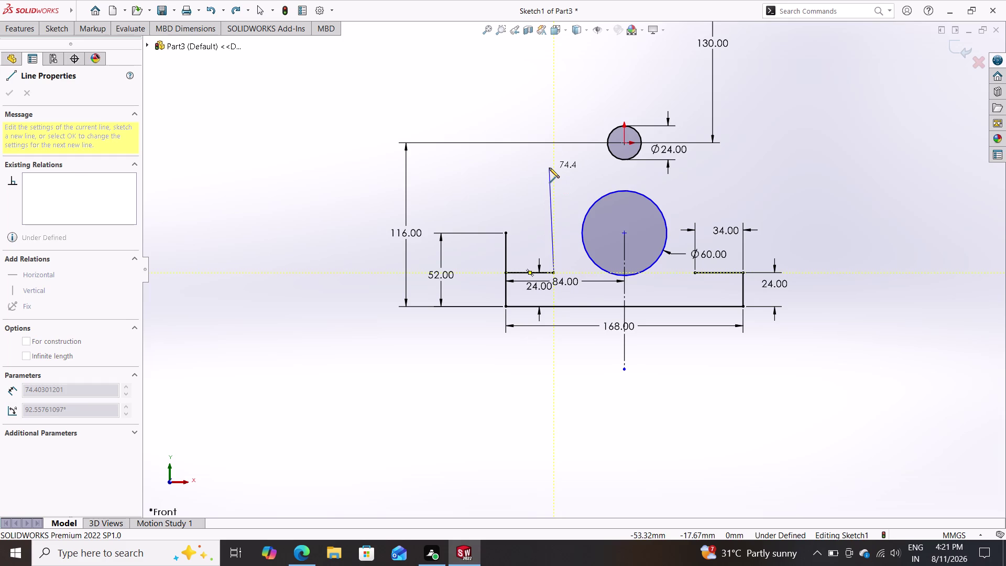
click(549, 167)
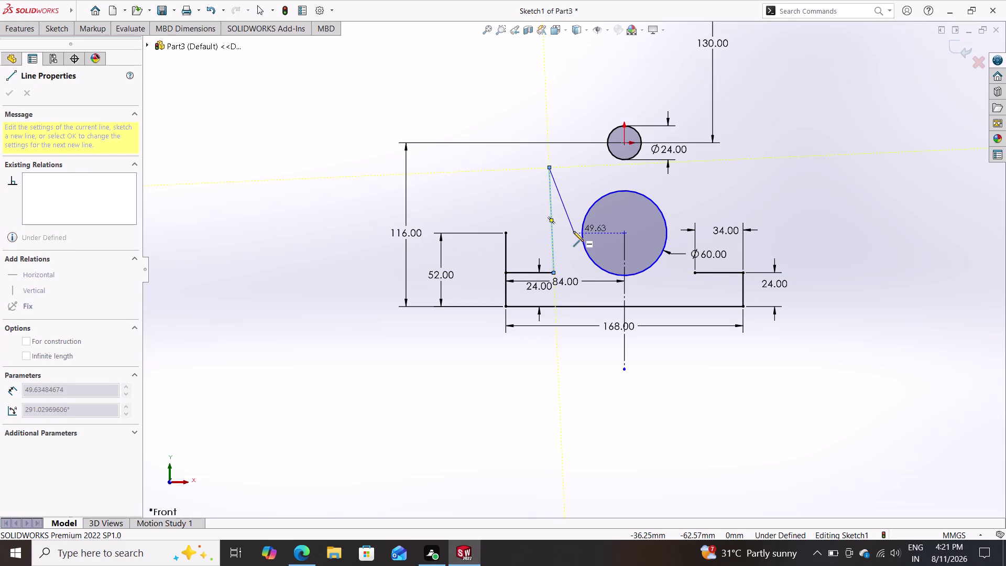
key(Escape)
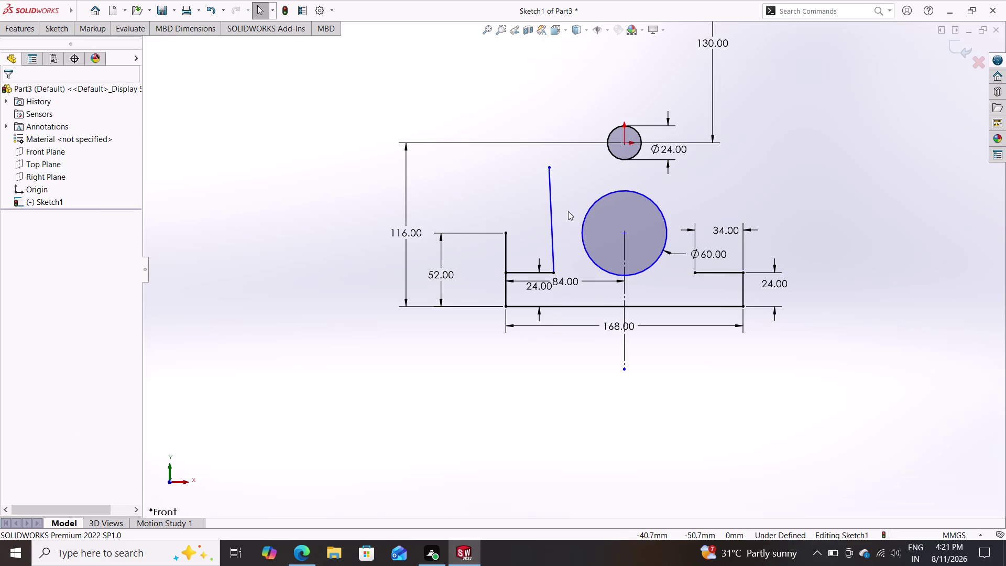
Give the new upward line a Vertical relation.
click(549, 192)
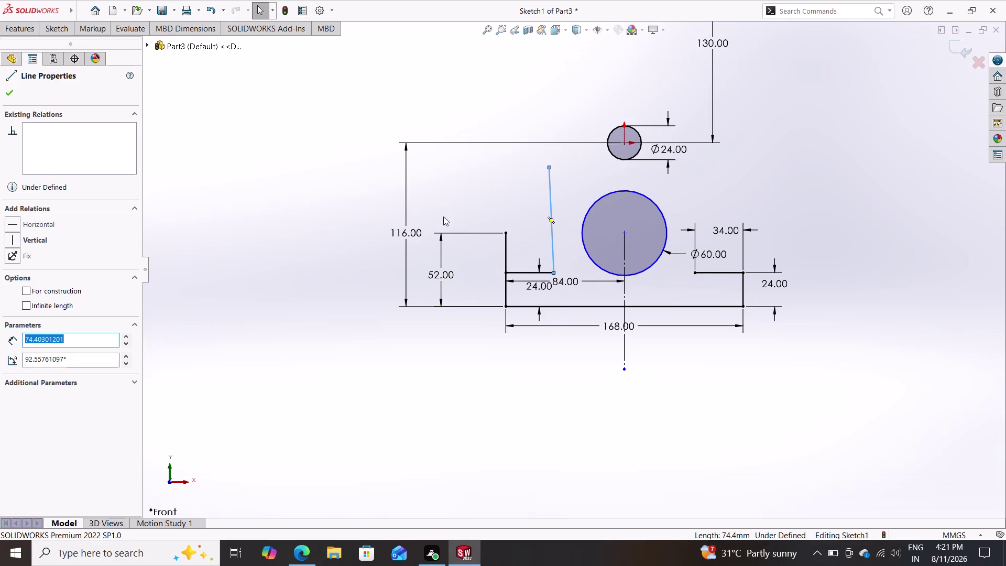
click(34, 238)
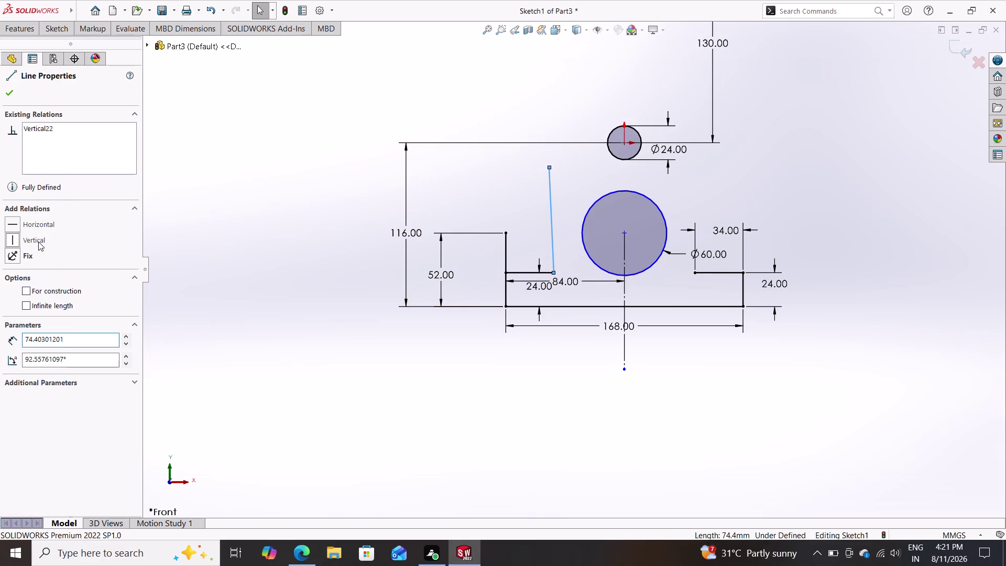
key(Escape)
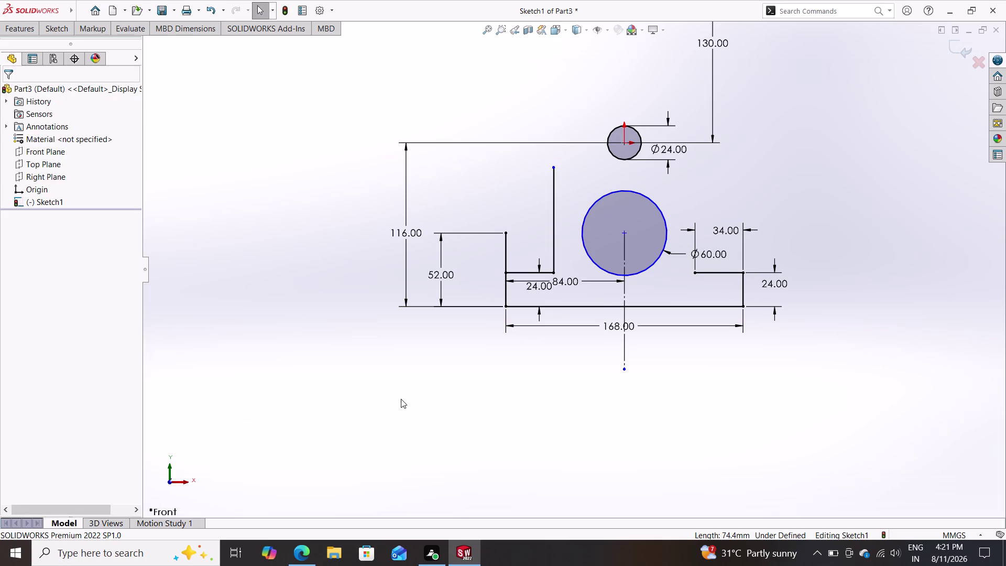
scroll(down, 3)
click(549, 234)
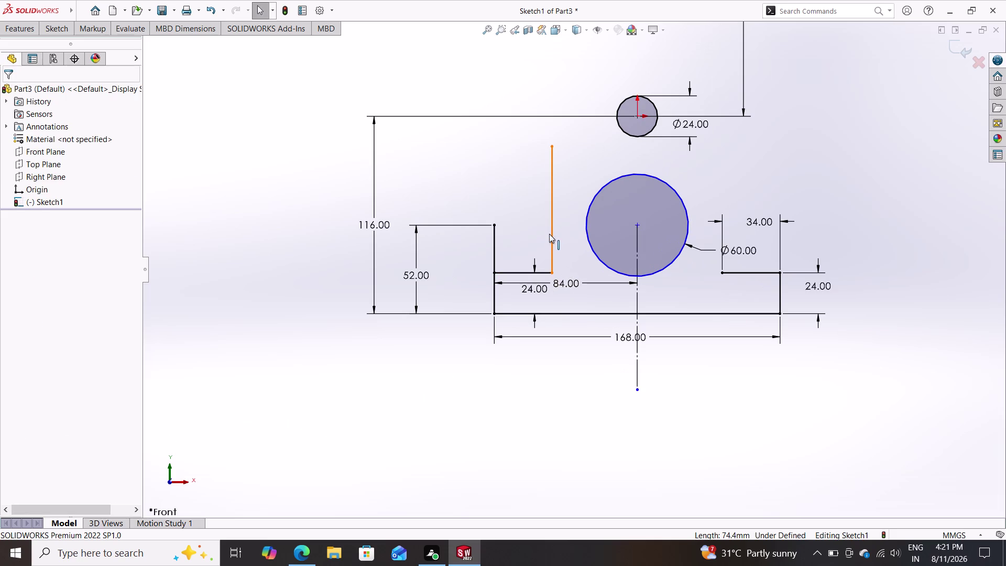
key(Escape)
key(Escape)
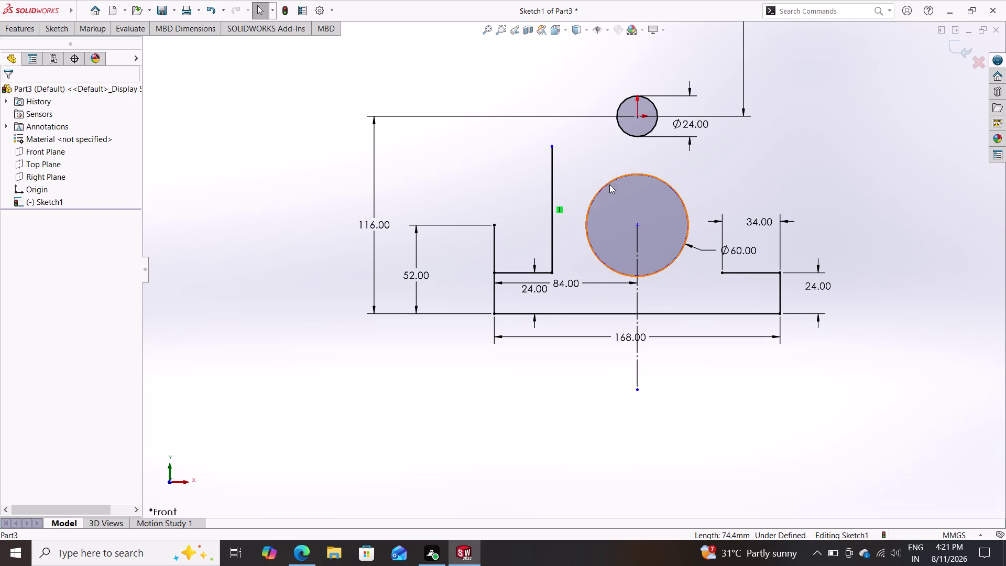
click(59, 29)
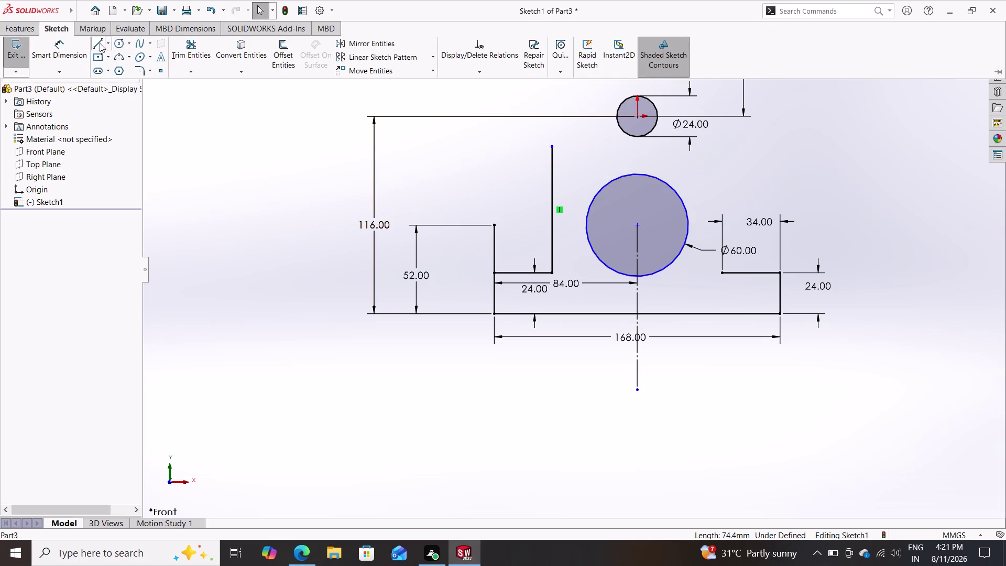
Draw a large circle centred on the Ø24 hole and place its 178.33 diameter dimension.
click(123, 40)
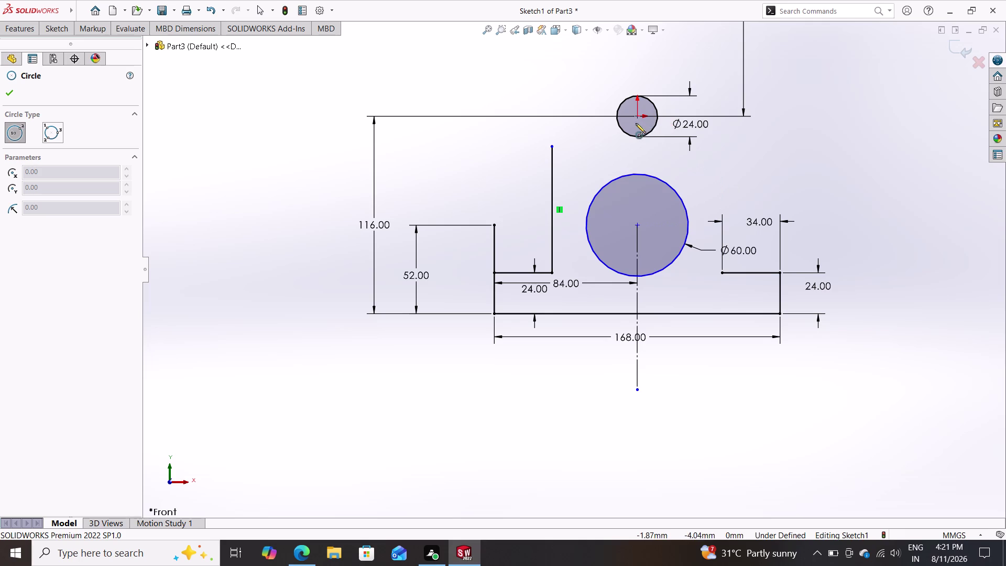
click(637, 118)
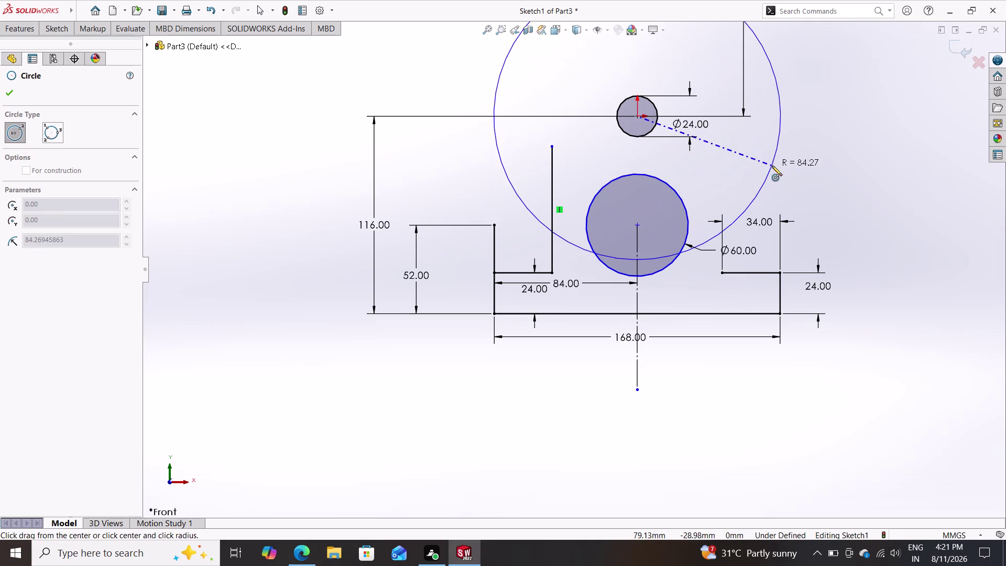
click(776, 167)
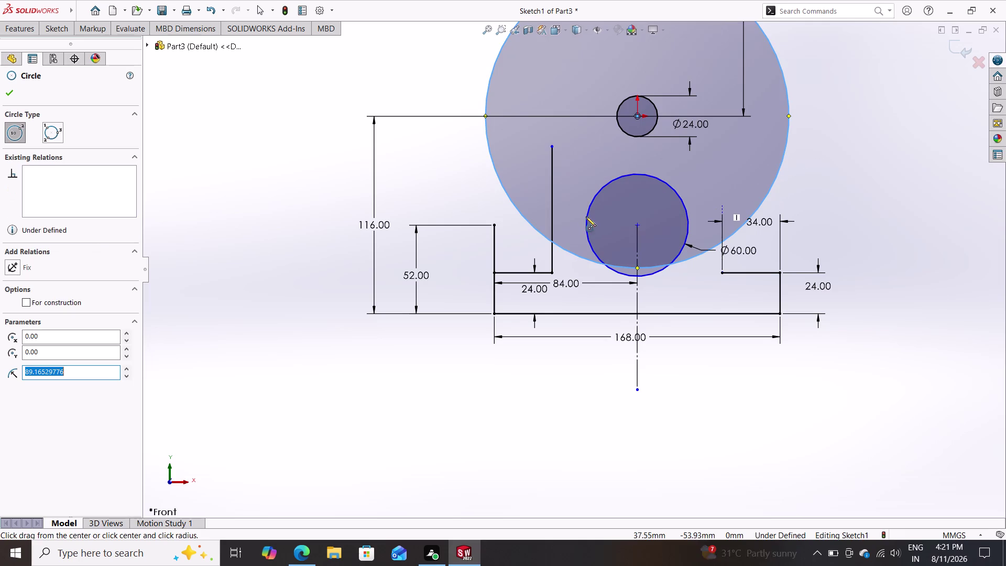
click(58, 34)
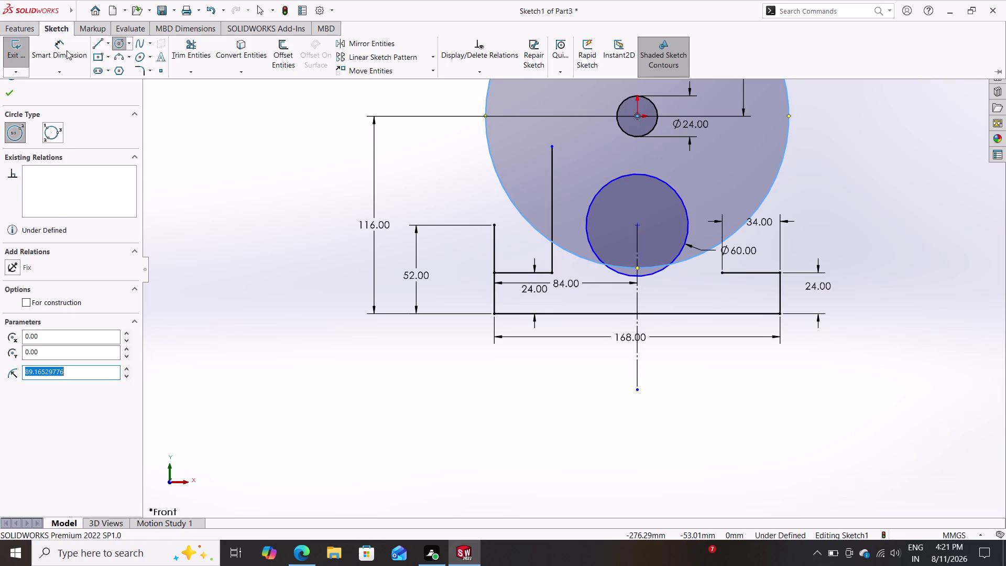
click(67, 51)
click(787, 95)
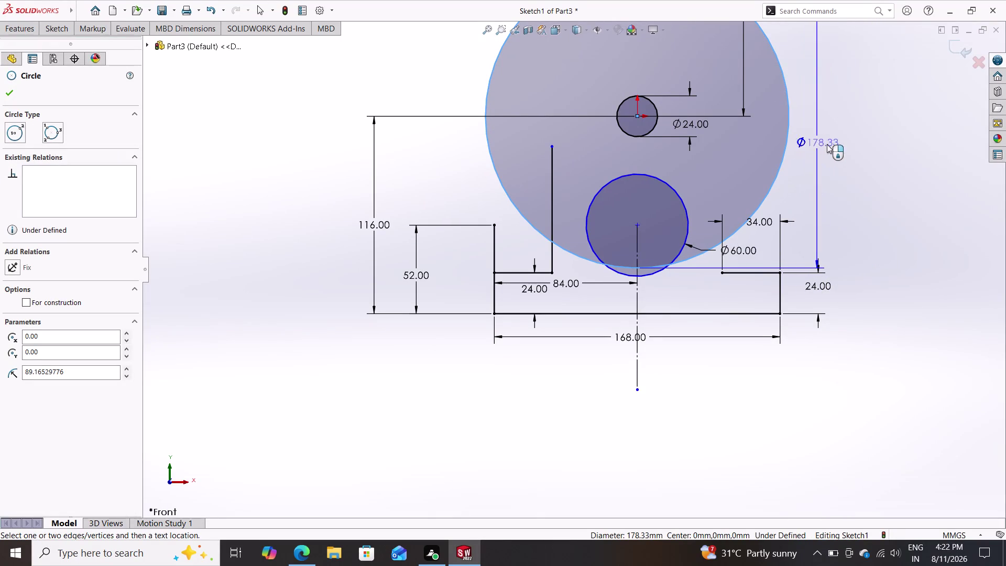
click(827, 144)
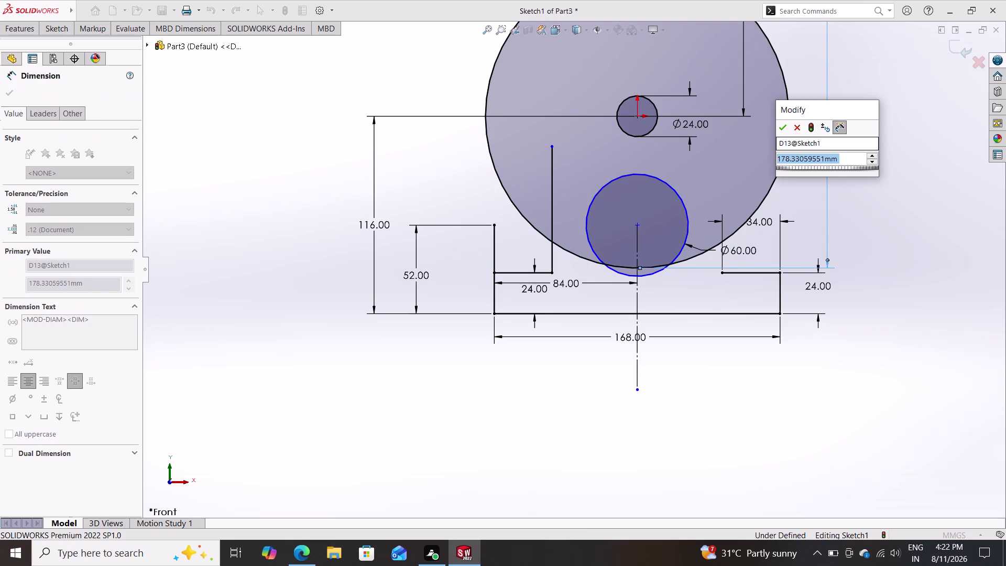
Resize the circle around the Ø24 hole to Ø72 (36+36).
text(36+3)
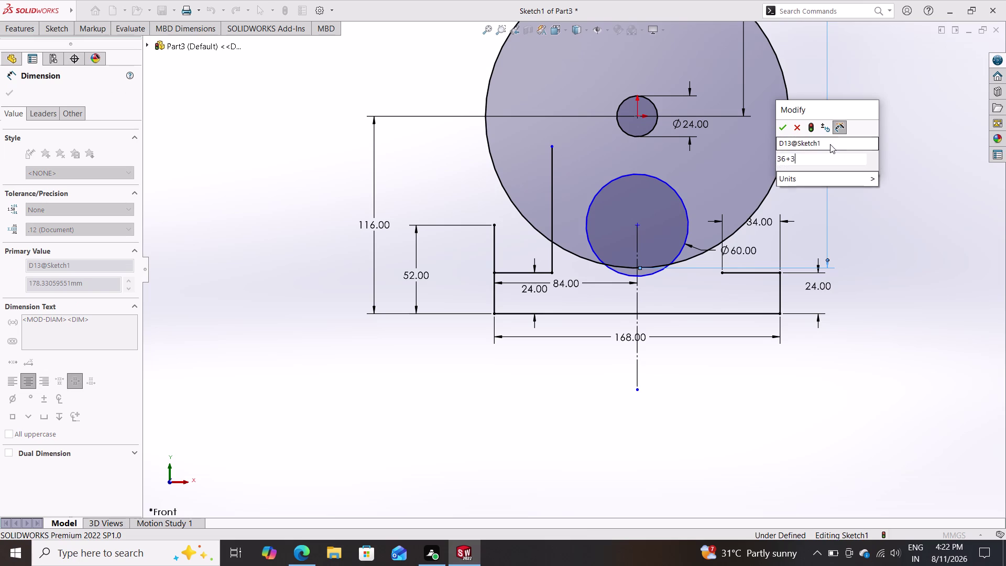
text(6)
key(Return)
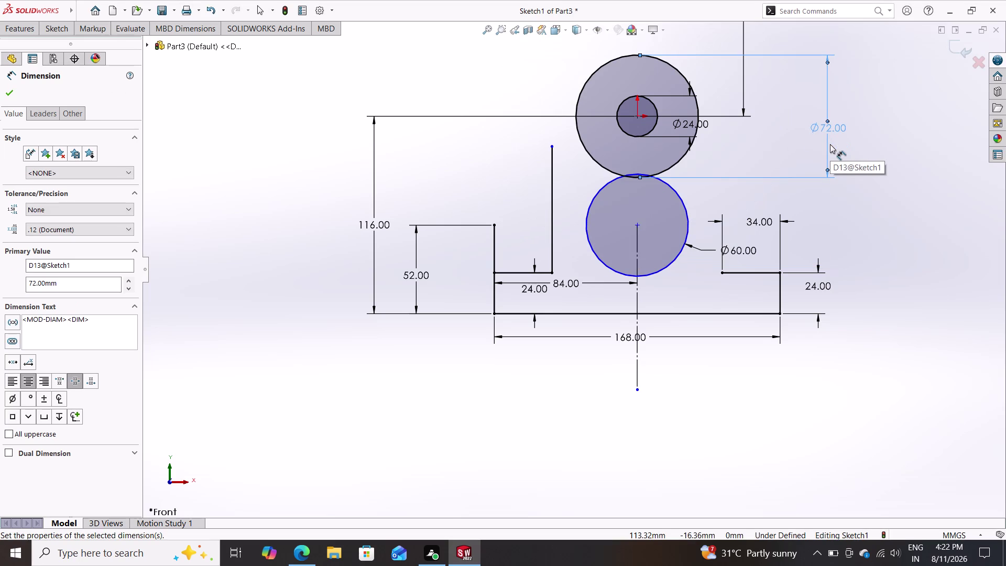
key(Escape)
key(Escape)
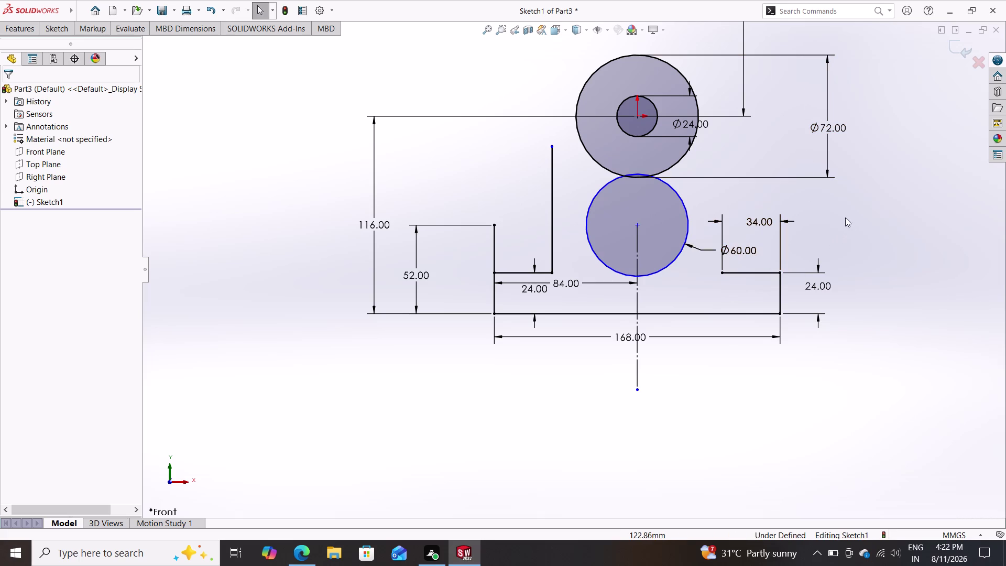
Change the Ø72 circle around the Ø24 hole to 76+76, making it Ø152.
scroll(down, 3)
scroll(up, 3)
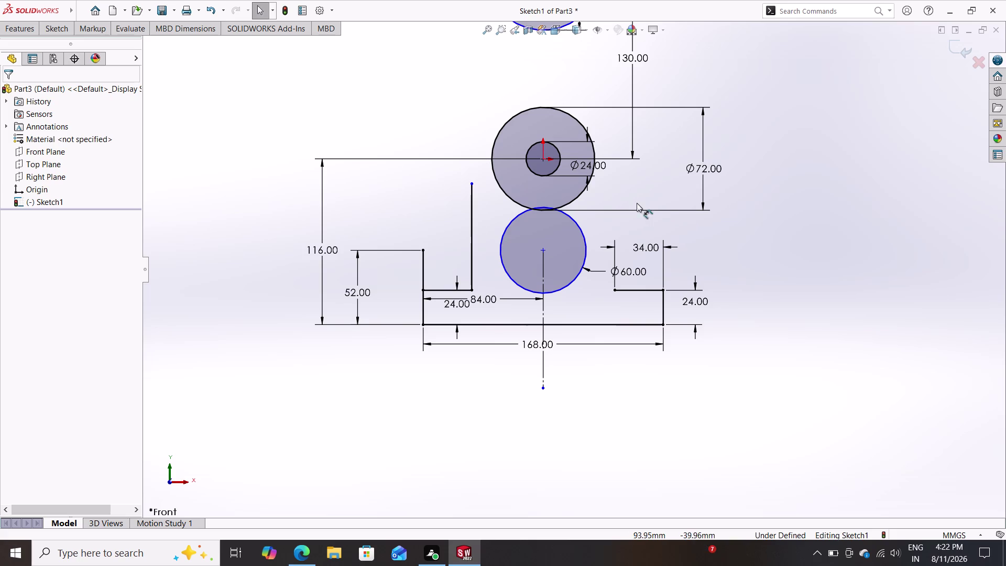
double_click(704, 170)
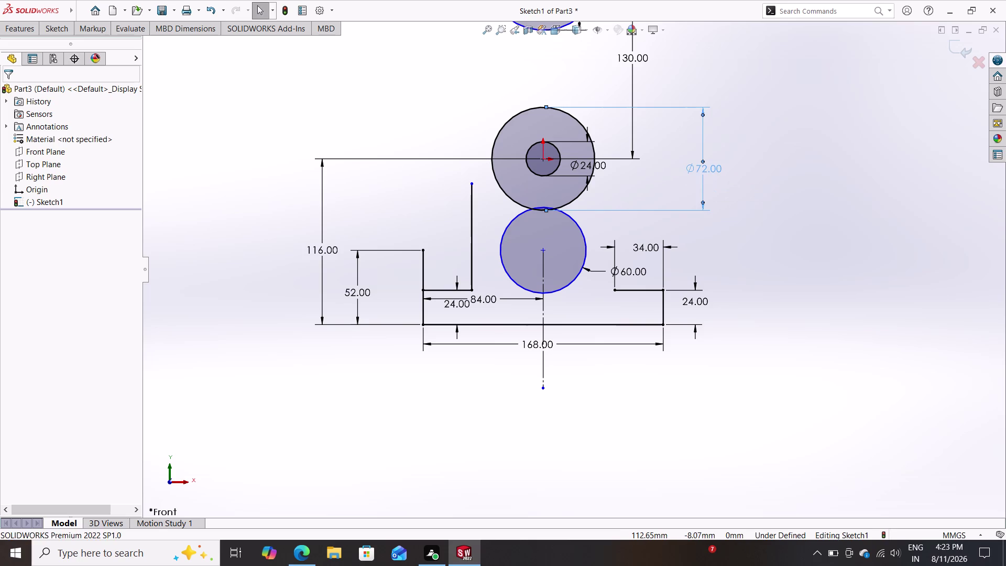
double_click(702, 164)
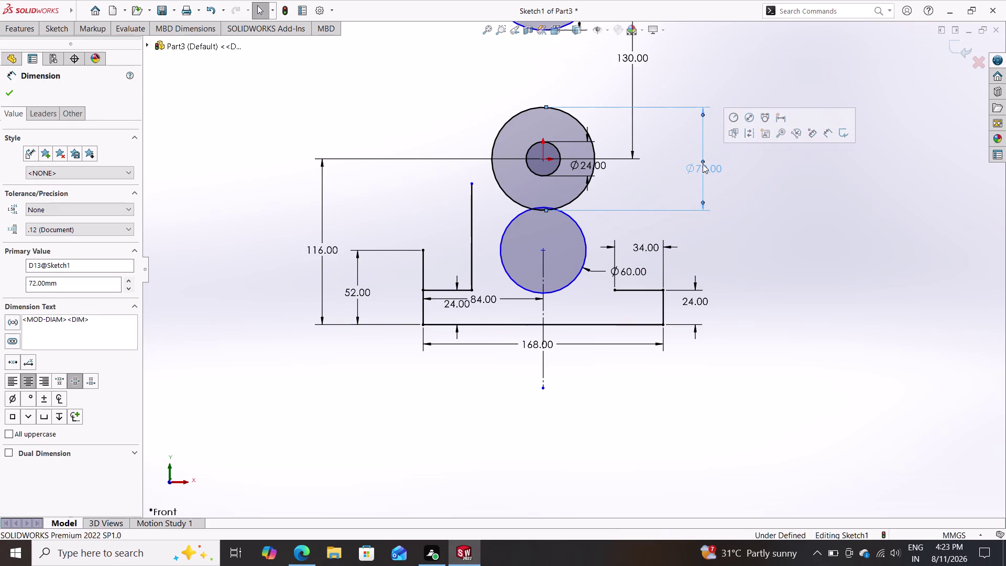
click(703, 170)
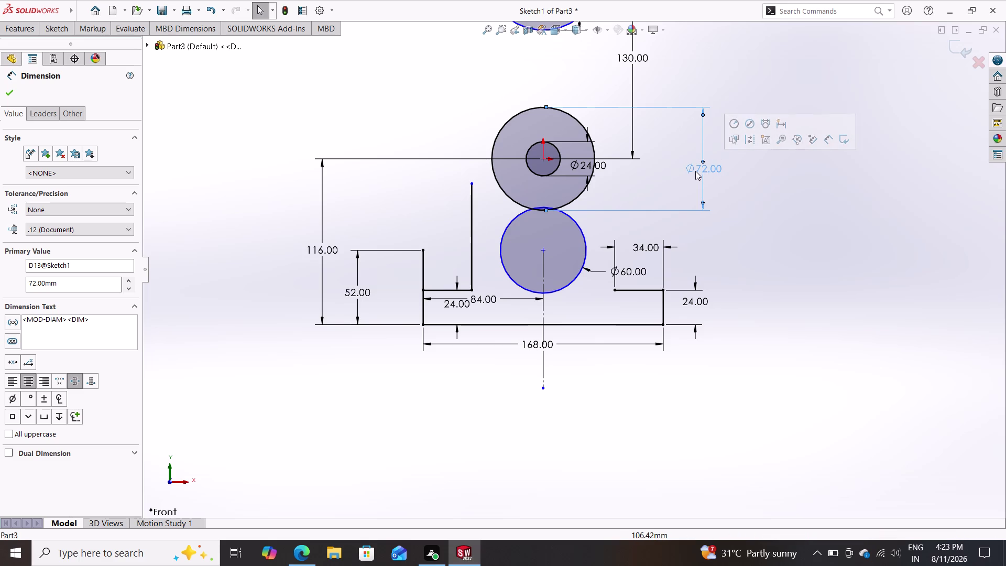
double_click(695, 171)
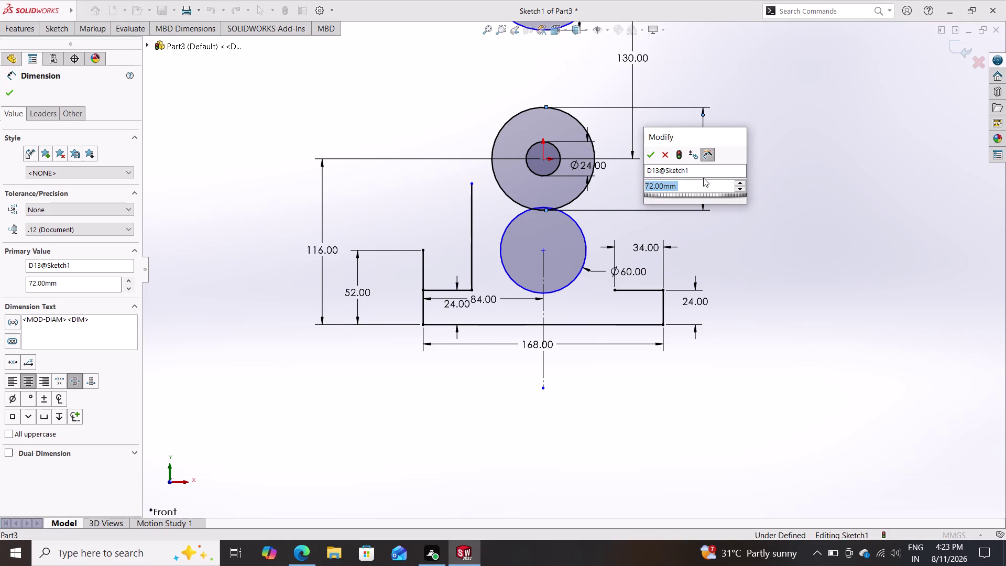
text(7)
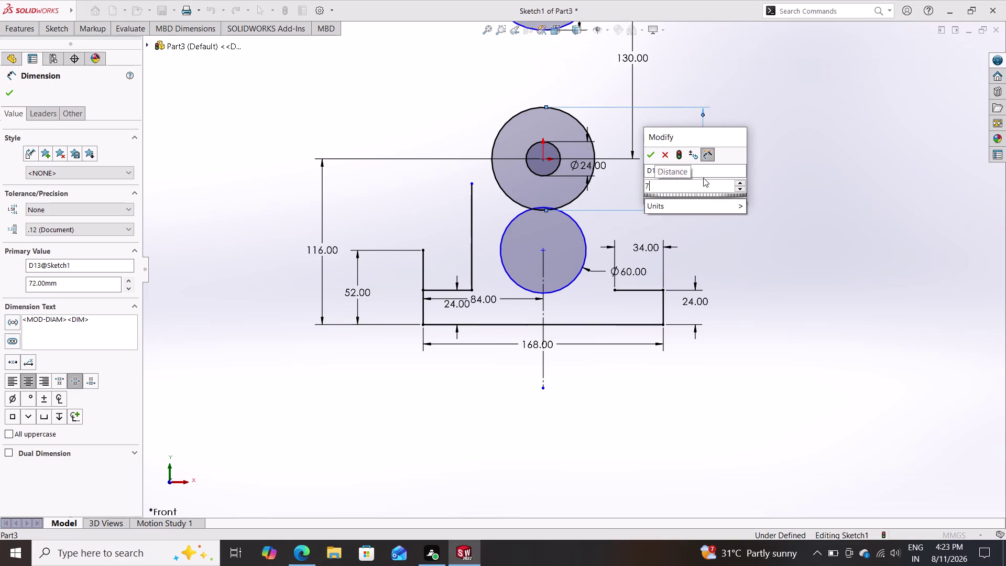
text(6+76)
key(Return)
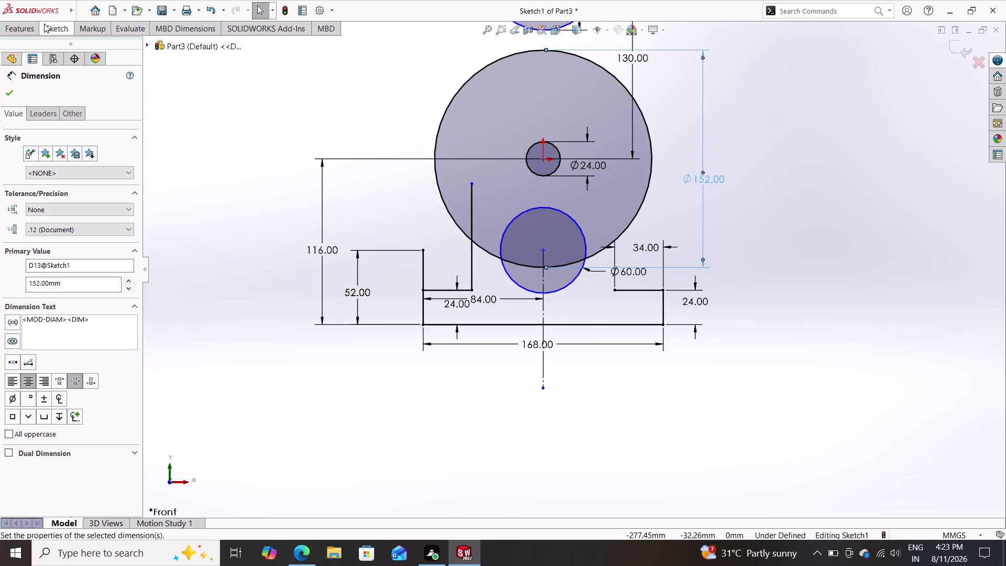
click(55, 27)
Draw a vertical line up from the right ledge's inner end.
click(99, 42)
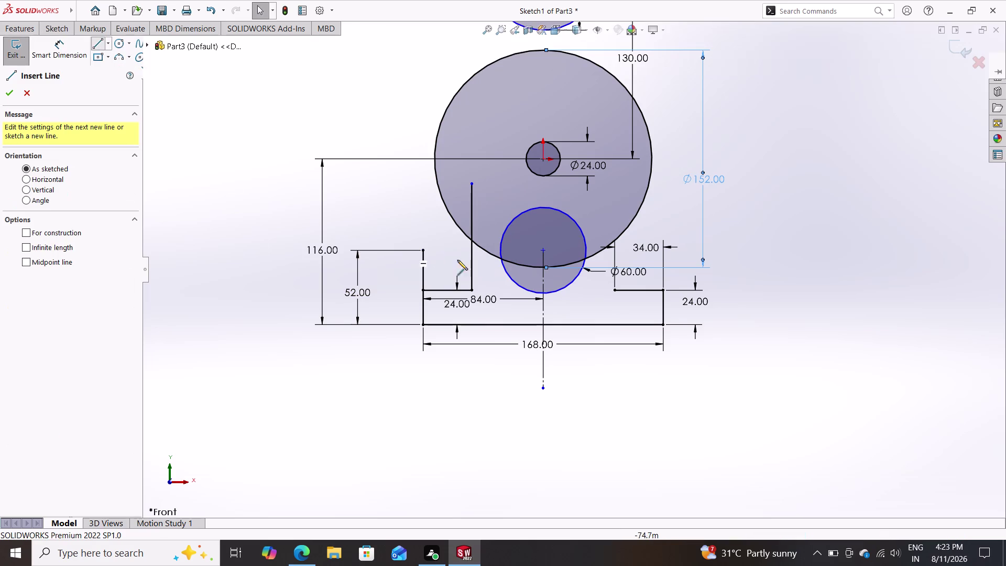
click(615, 289)
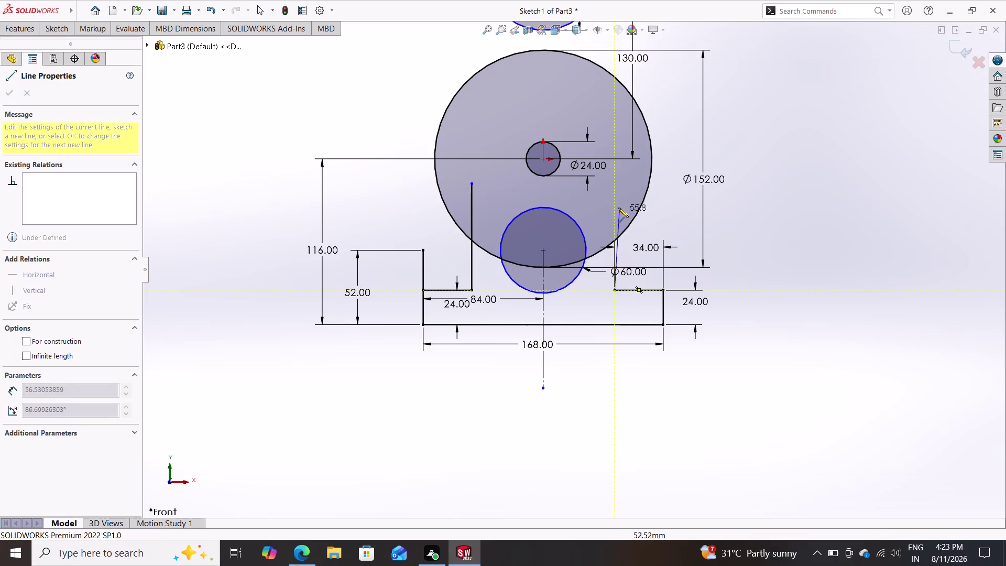
click(615, 196)
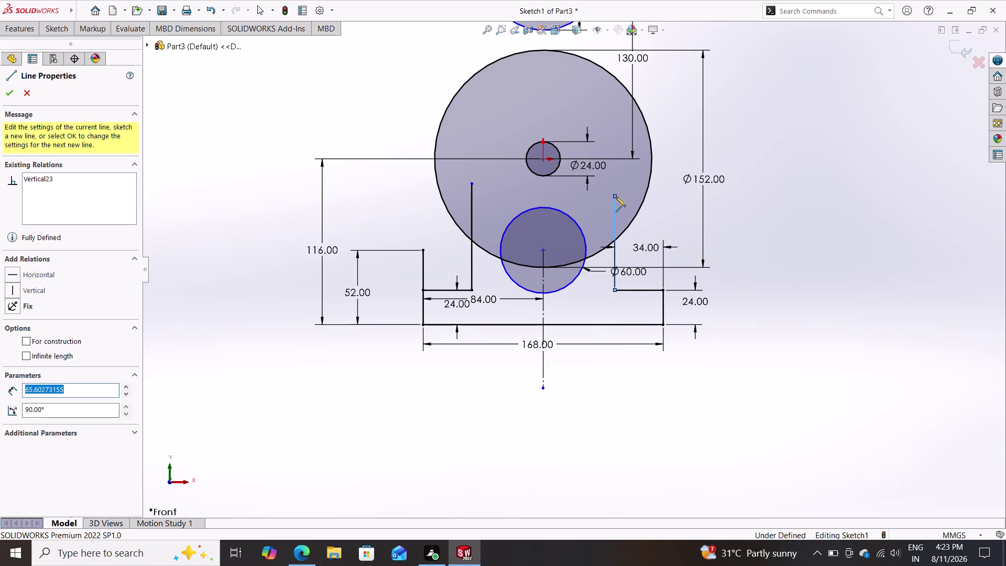
key(Escape)
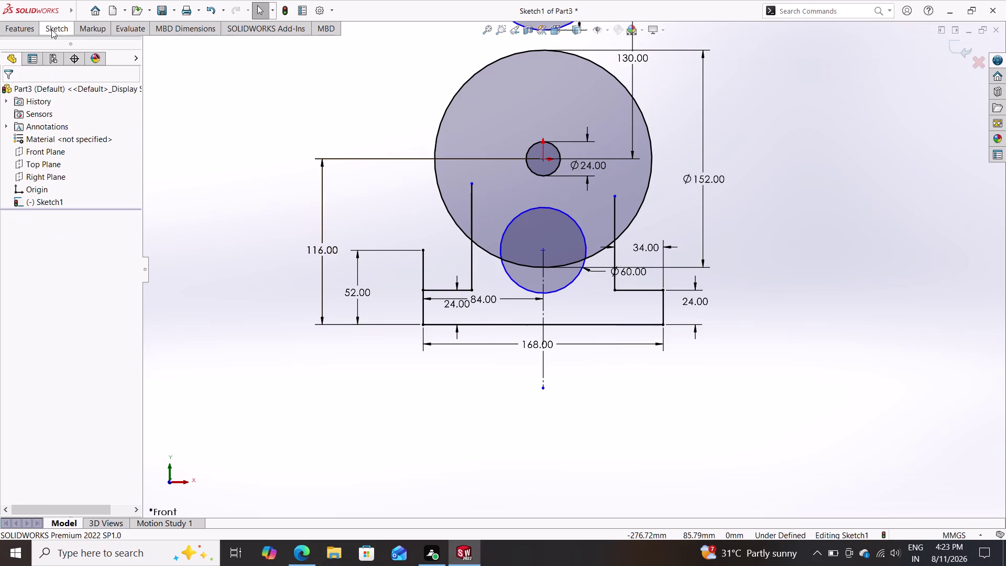
Trim the Ø152 circle's arcs and leftover line pieces around the Ø60 hole into one closed outline.
click(52, 30)
click(197, 50)
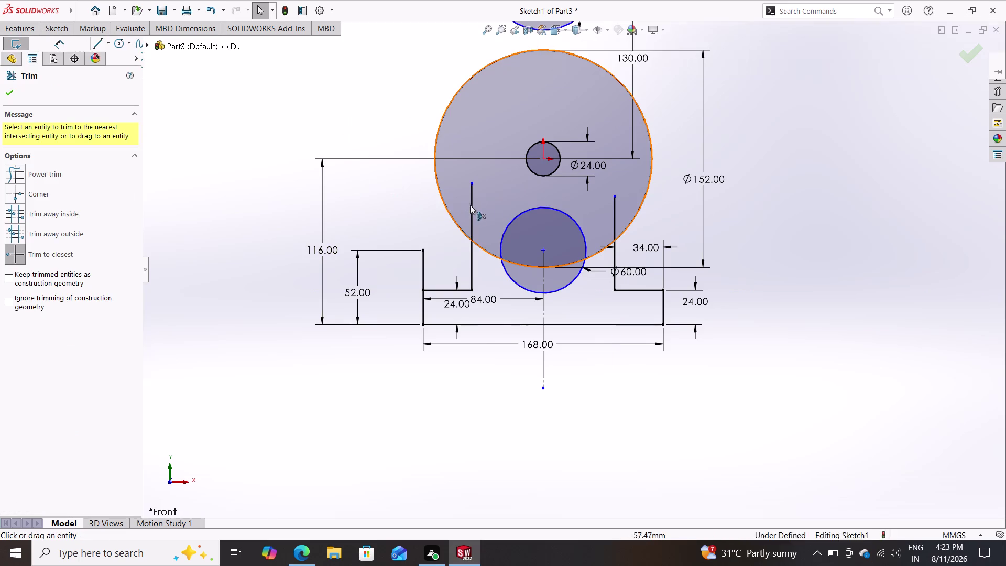
click(470, 201)
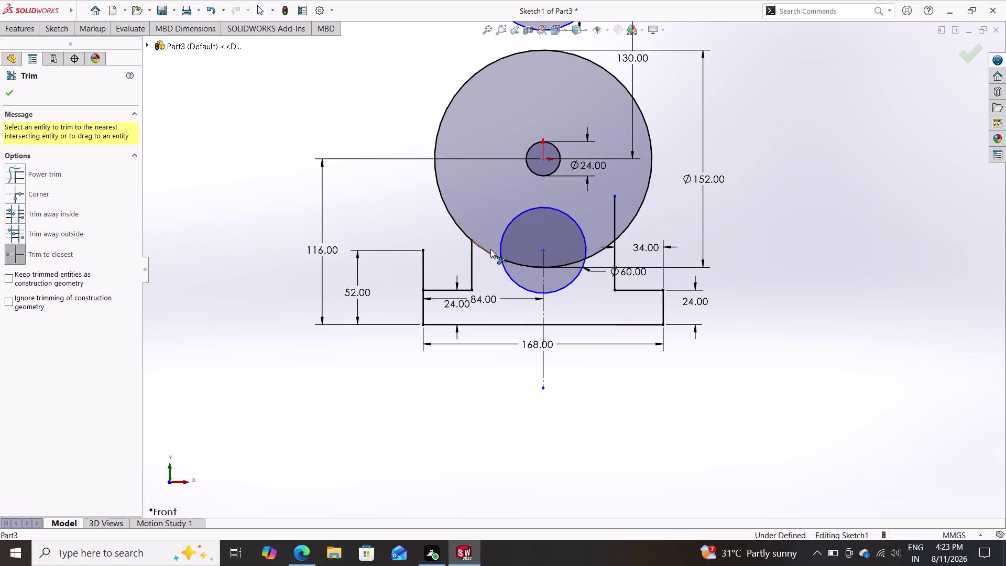
click(488, 250)
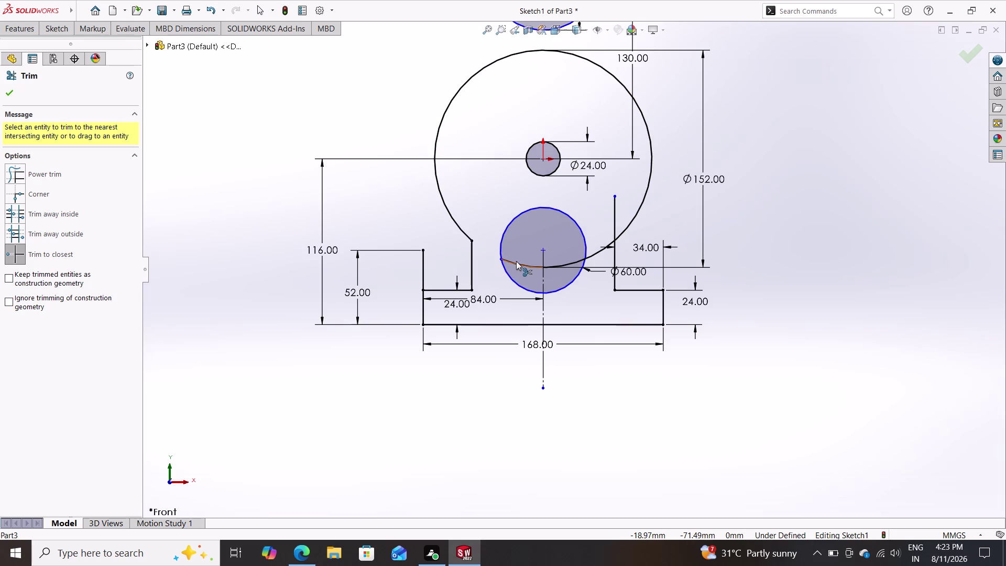
click(516, 260)
click(569, 263)
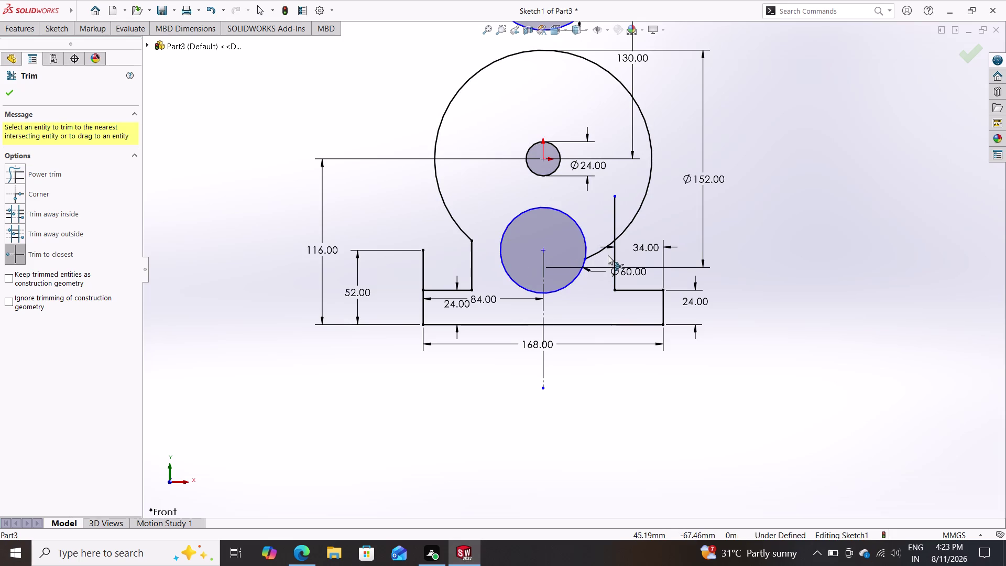
click(614, 224)
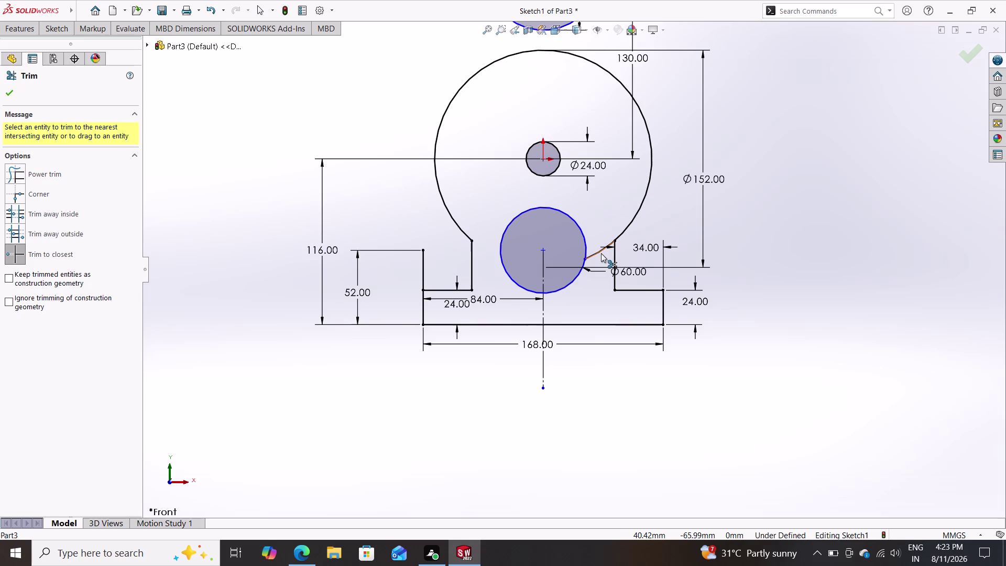
click(599, 252)
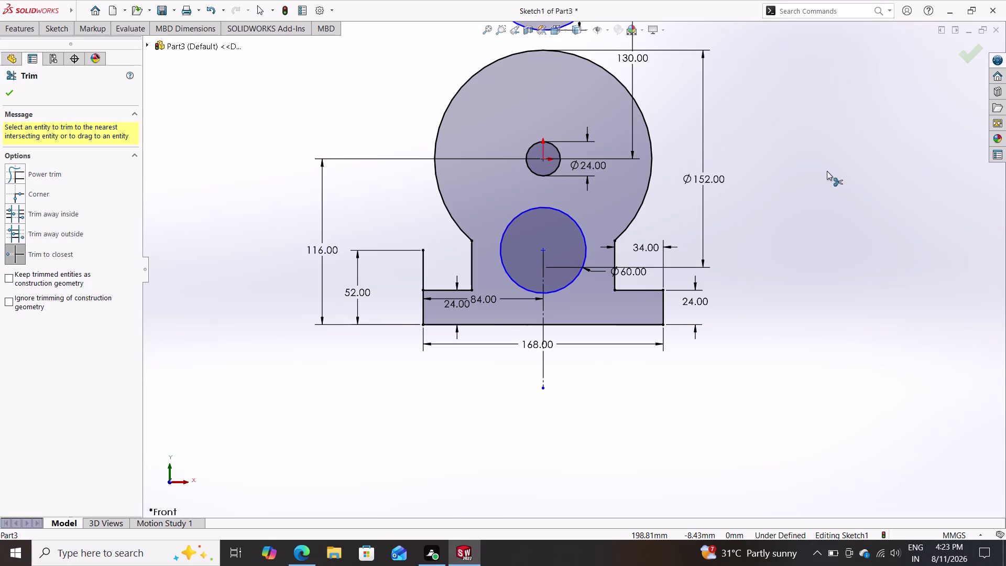
key(Escape)
key(Escape)
scroll(down, 3)
scroll(up, 3)
scroll(up, 3)
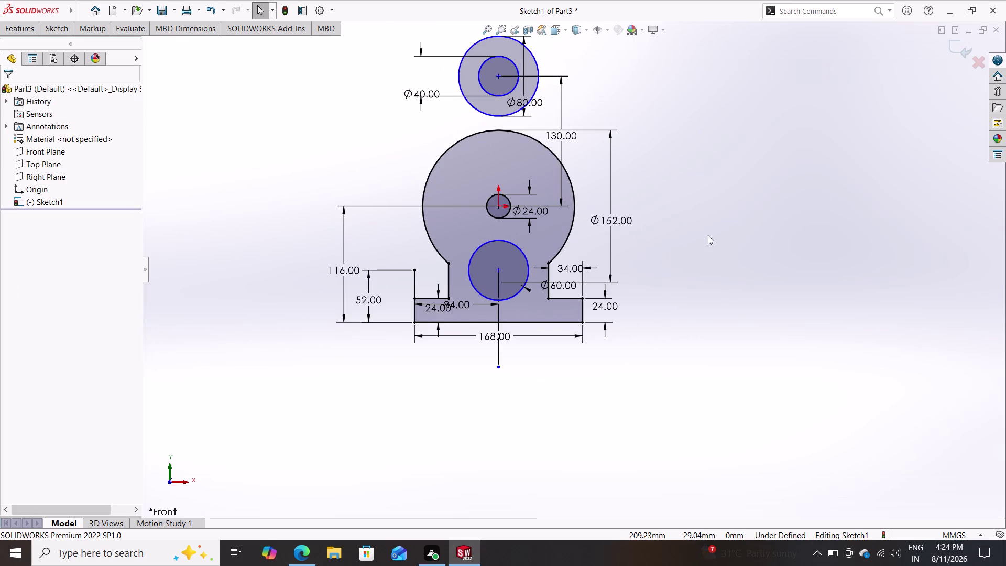
key(Escape)
key(Escape)
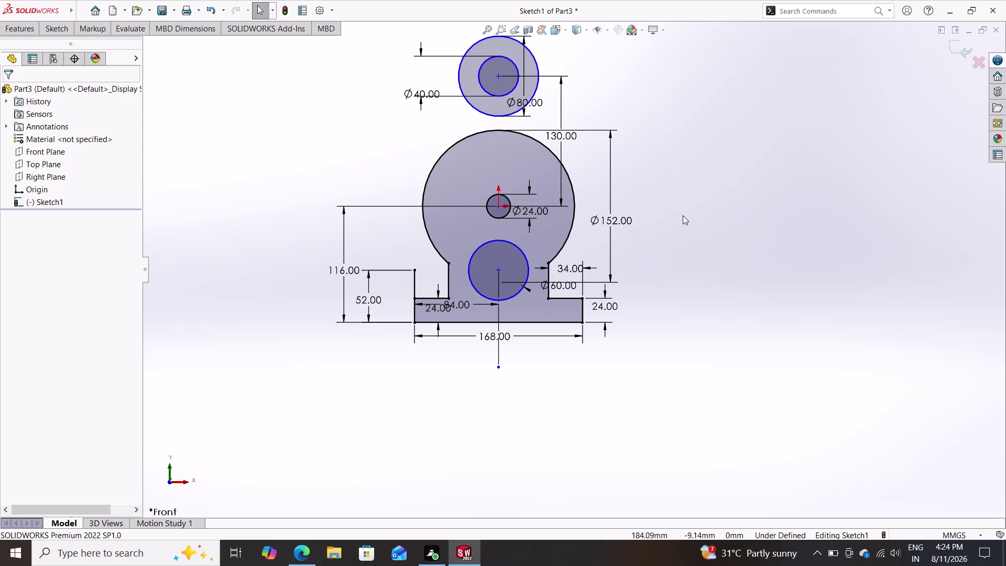
click(55, 27)
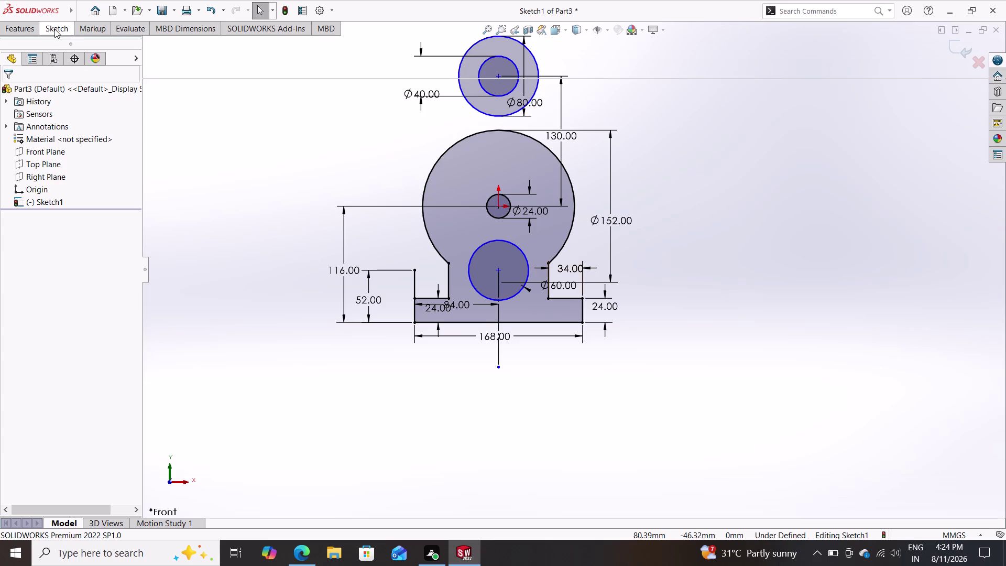
Draw a large circle at the upper right, beside the Ø80 circle.
click(118, 44)
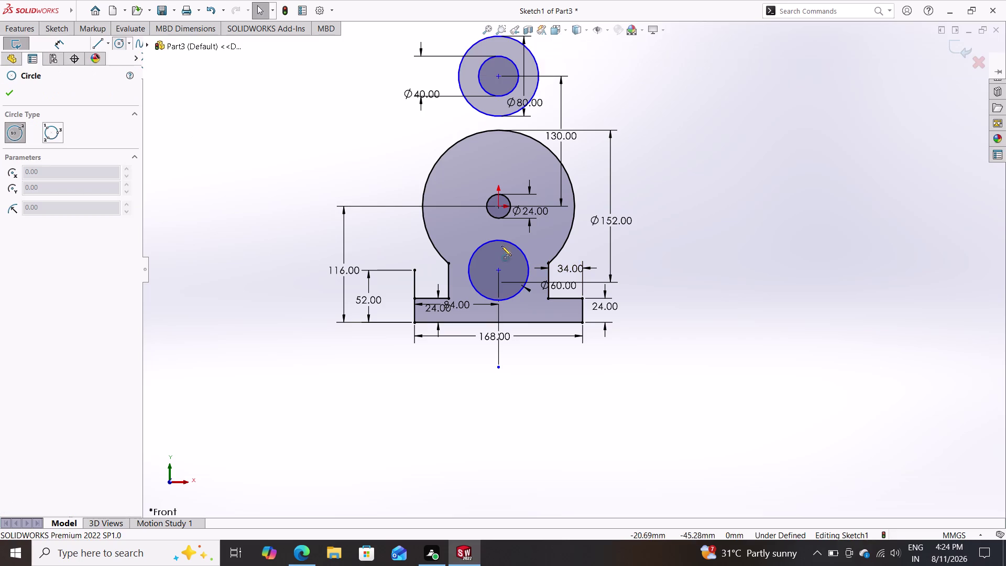
click(605, 103)
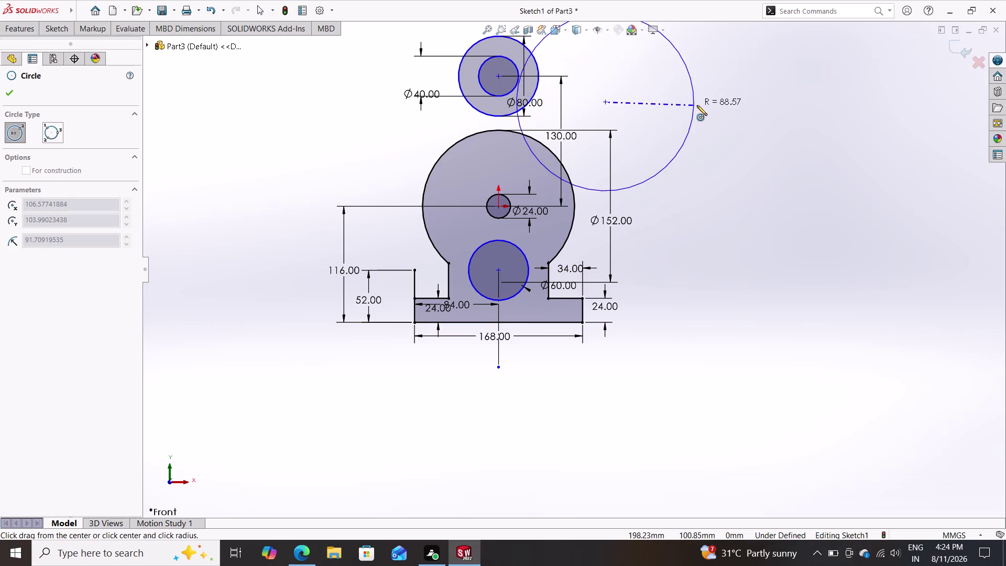
click(697, 105)
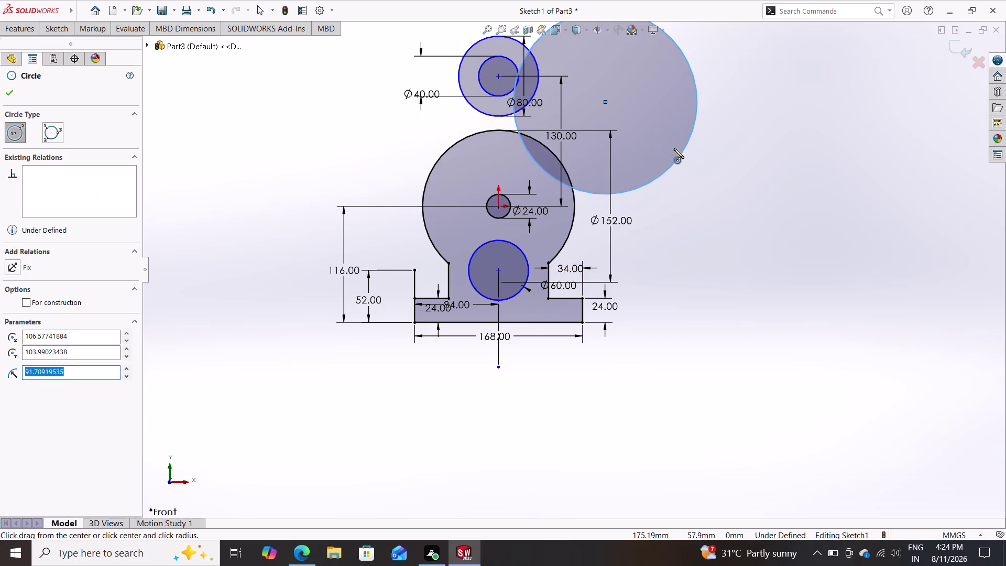
key(Escape)
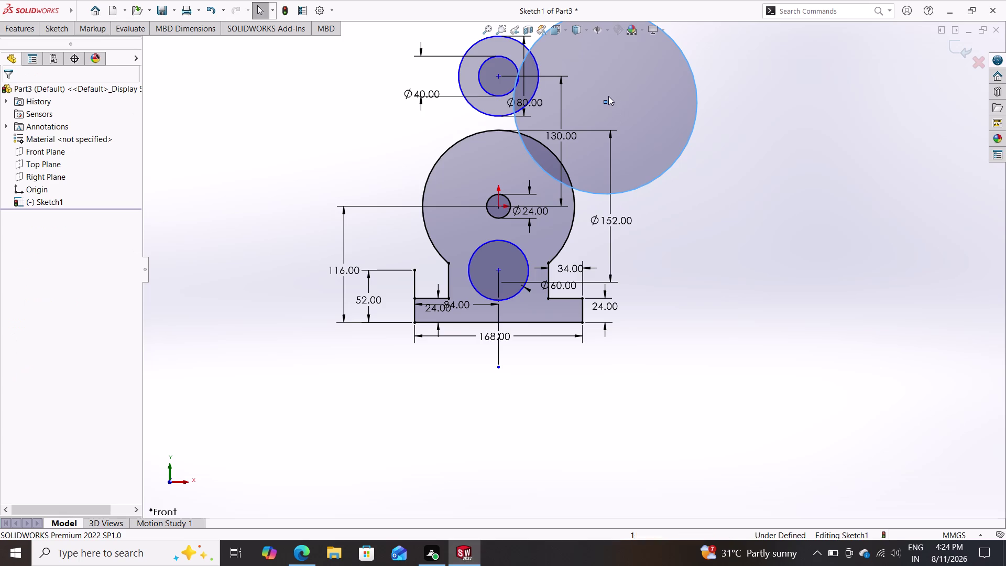
drag(603, 100, 644, 107)
Dimension the new circle's diameter as 94+94, giving Ø188.
double_click(48, 33)
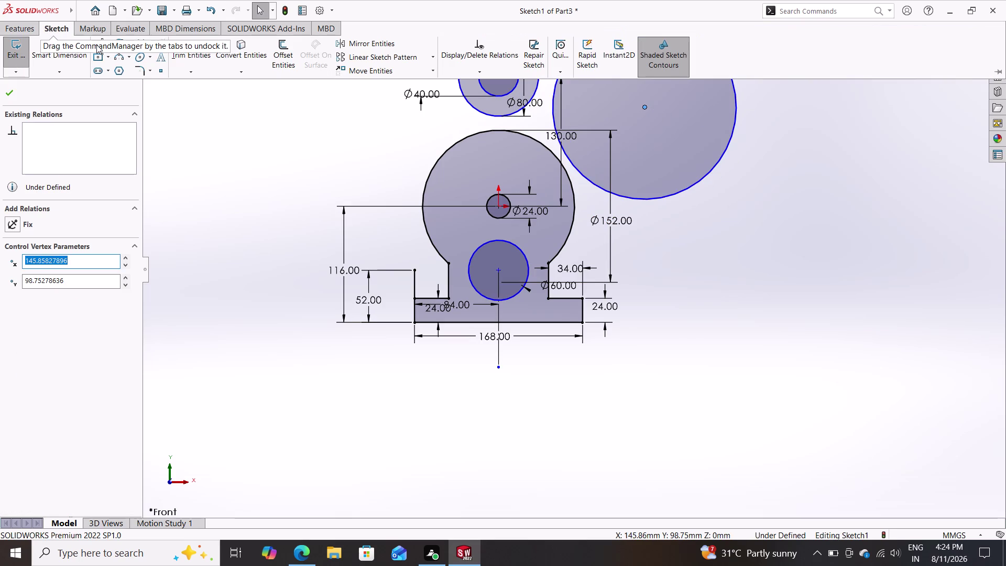
click(61, 56)
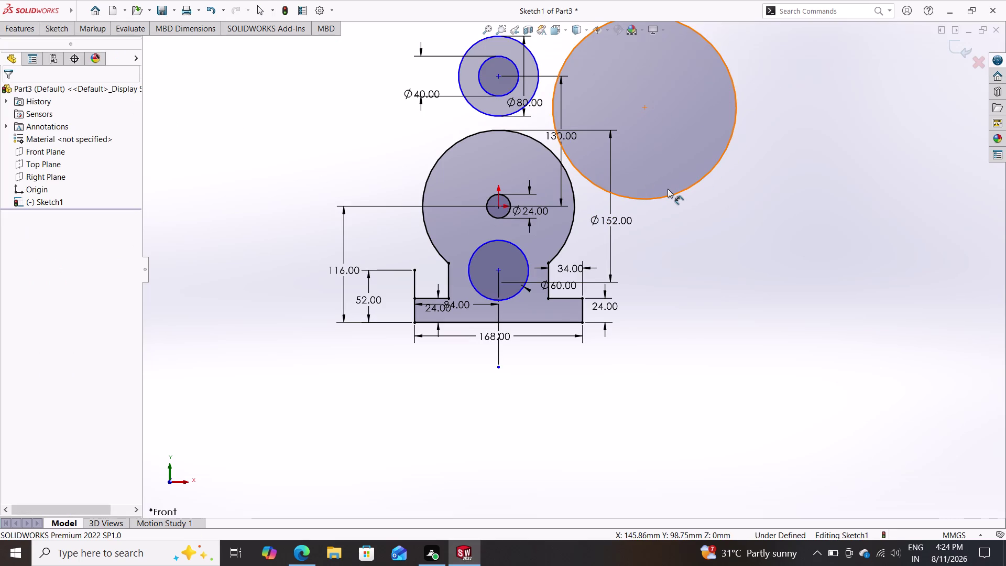
click(678, 191)
click(792, 147)
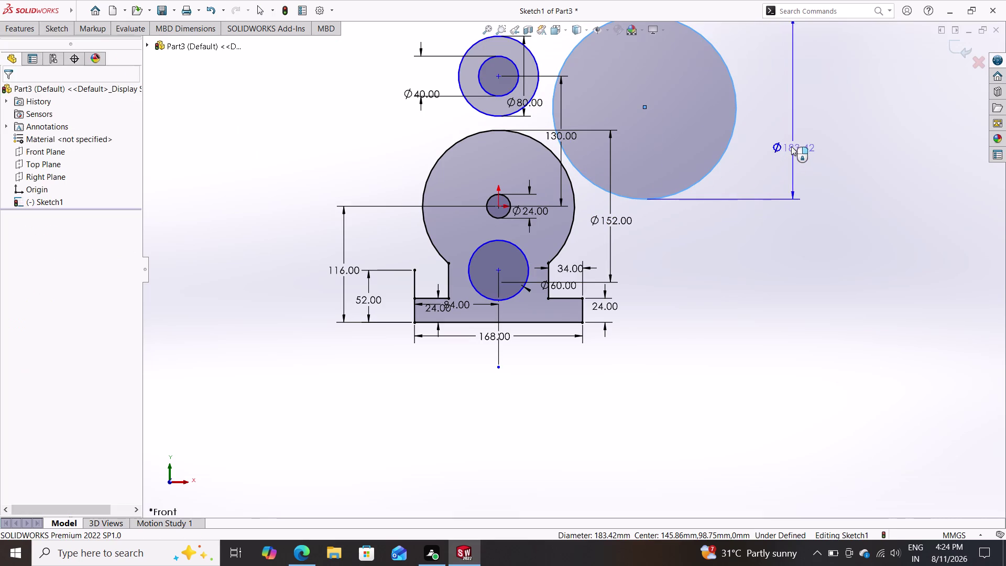
text(94)
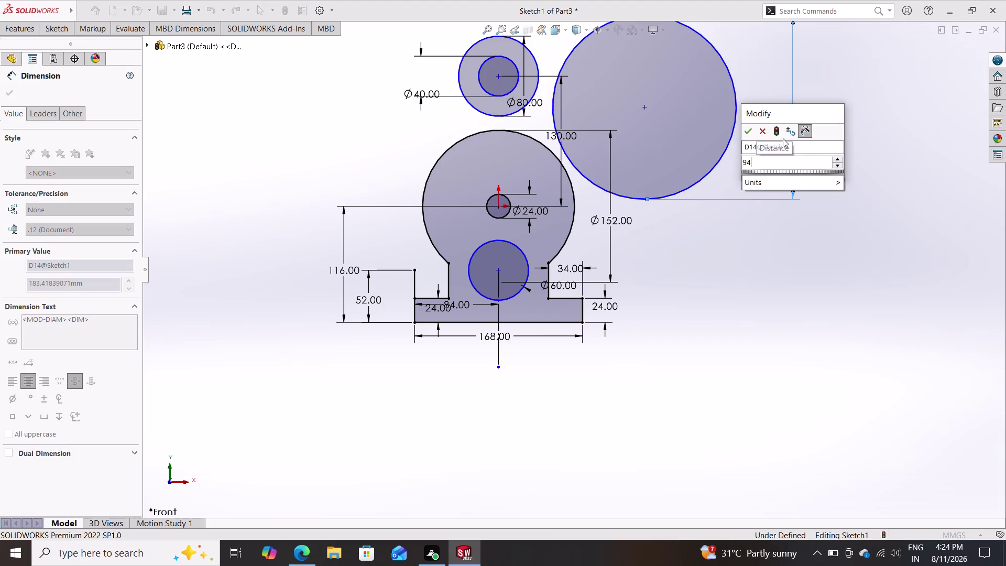
text(+94)
key(Return)
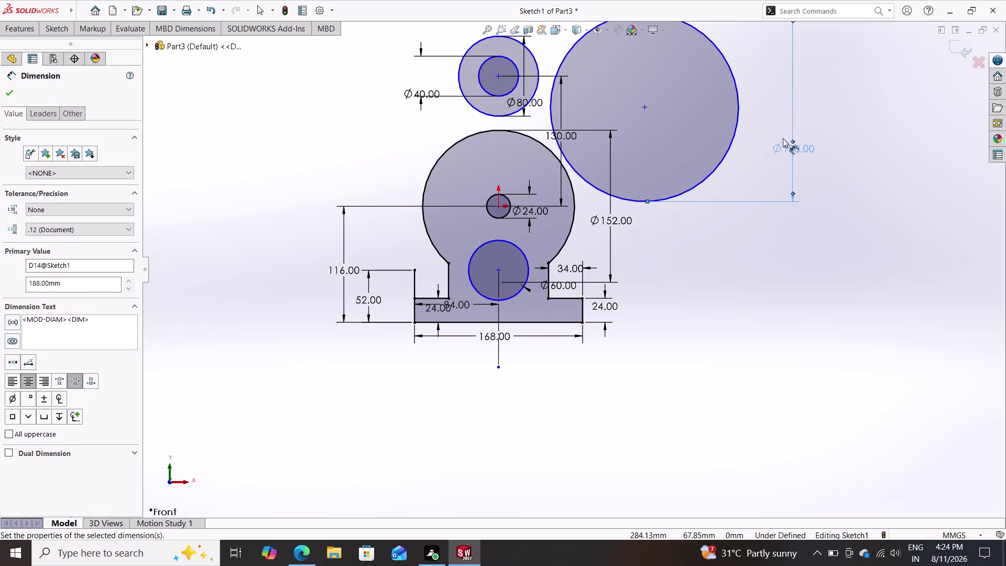
key(Escape)
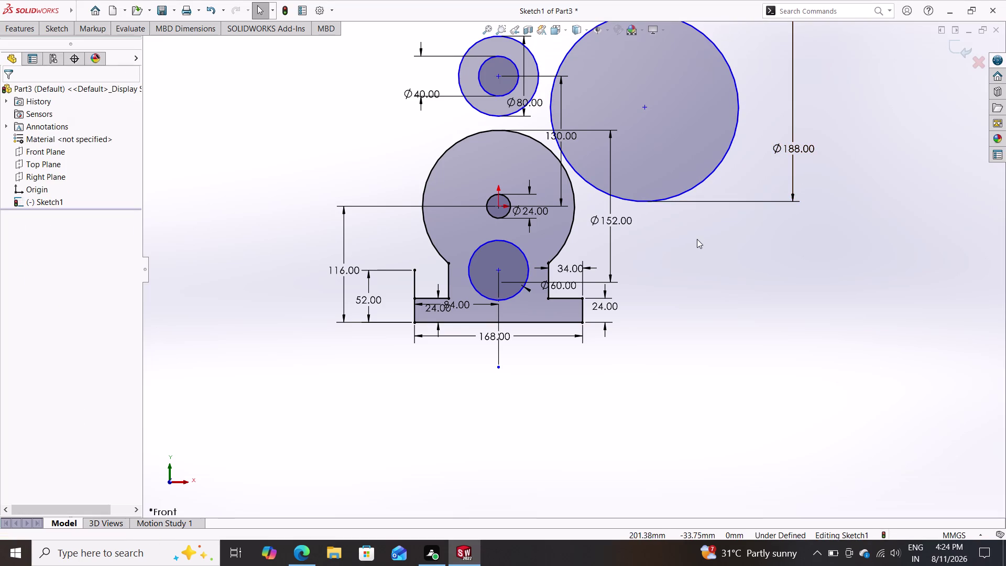
click(550, 95)
key(Escape)
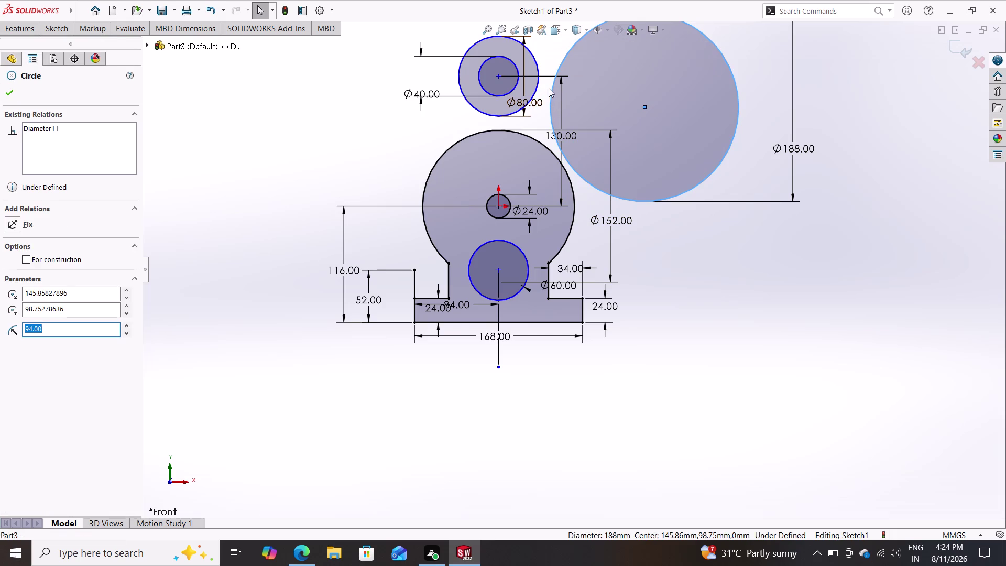
key(Escape)
key(Escape)
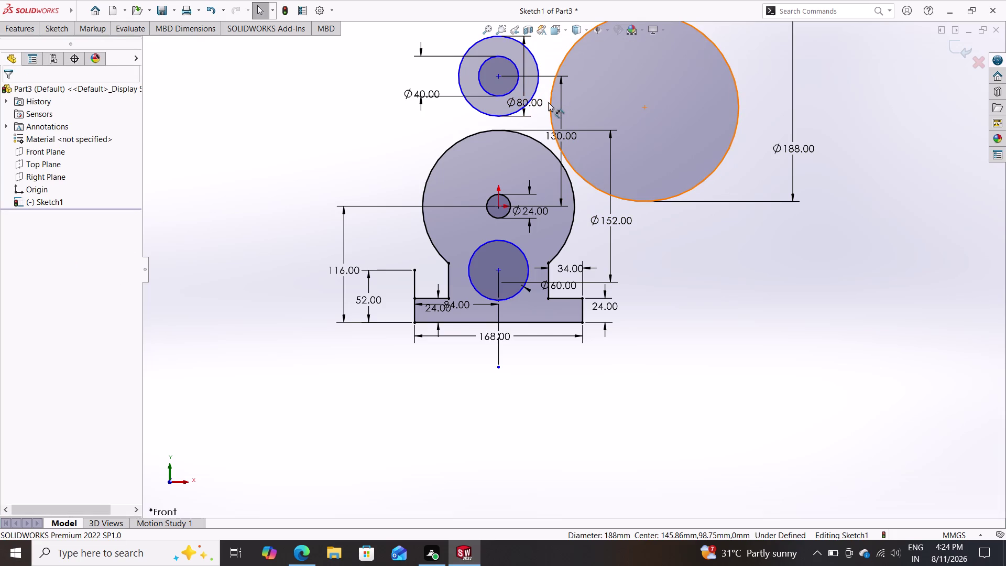
Make the Ø188 circle tangent to the Ø80 circle.
click(551, 100)
click(538, 89)
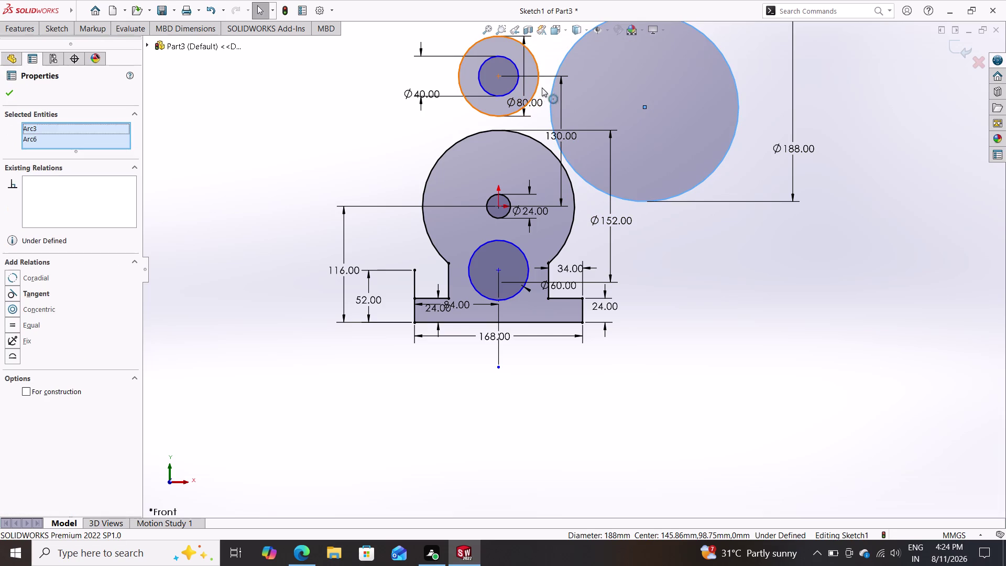
click(49, 293)
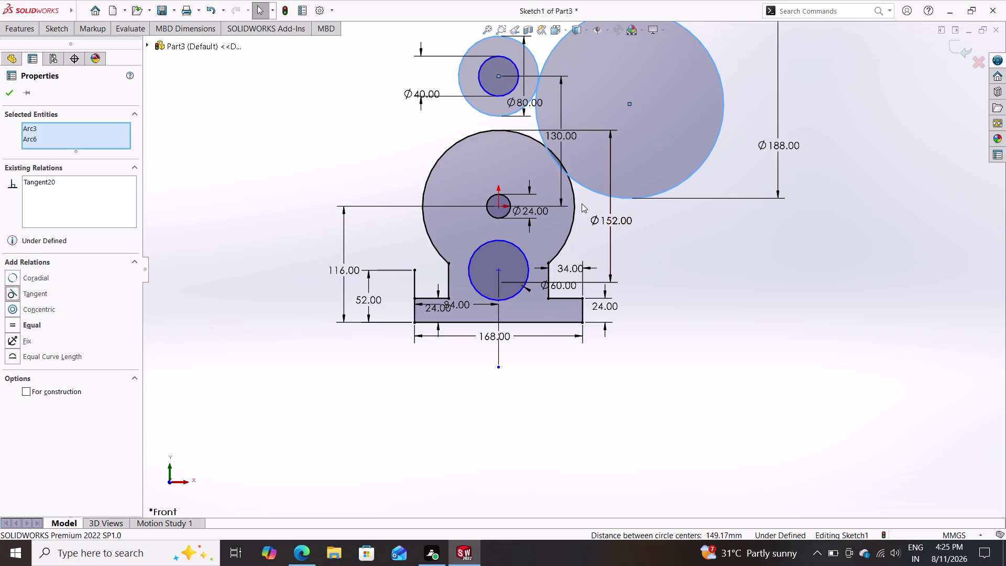
click(574, 199)
click(592, 191)
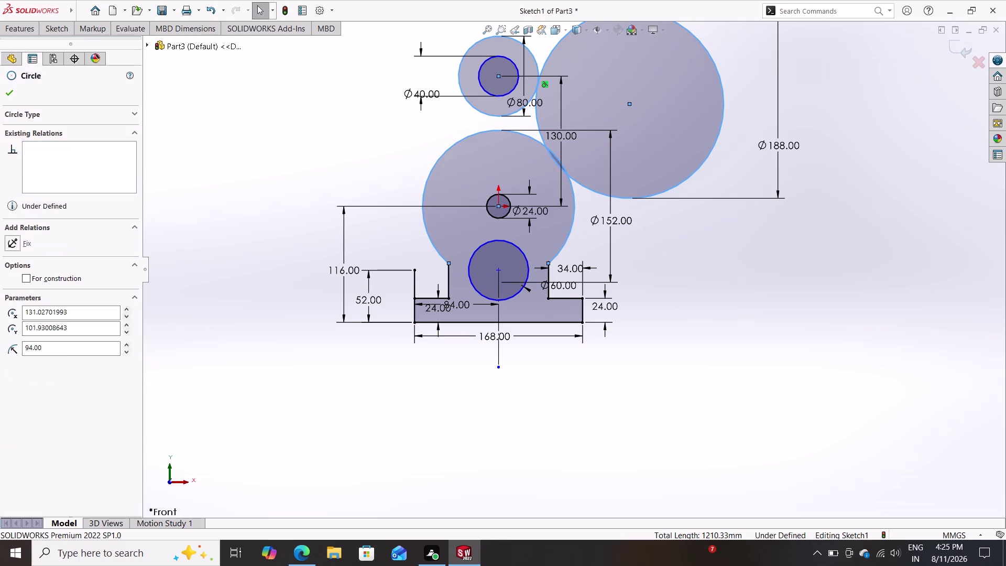
key(Escape)
key(Escape)
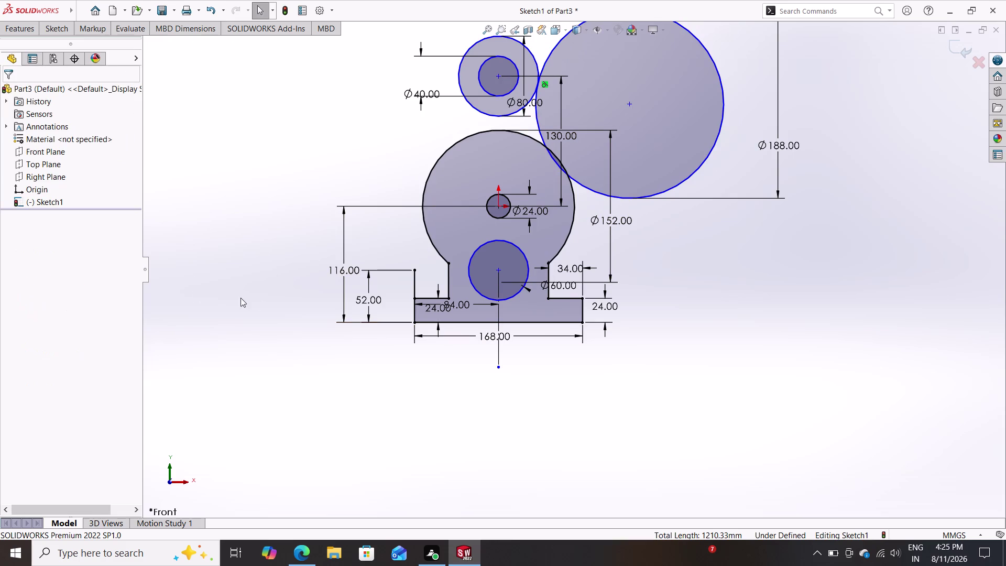
Make the Ø188 circle tangent to the Ø152 outline arc.
click(576, 200)
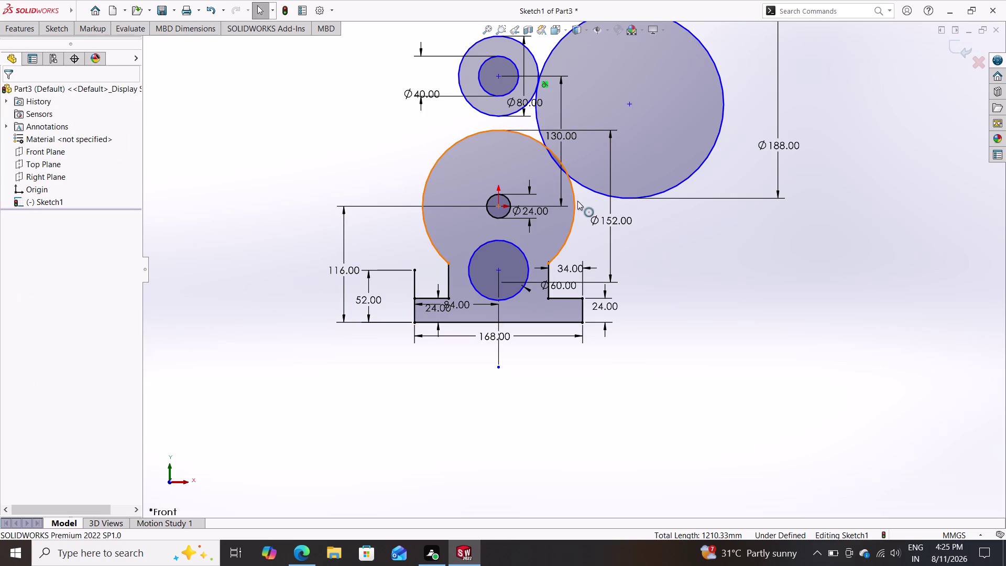
click(585, 188)
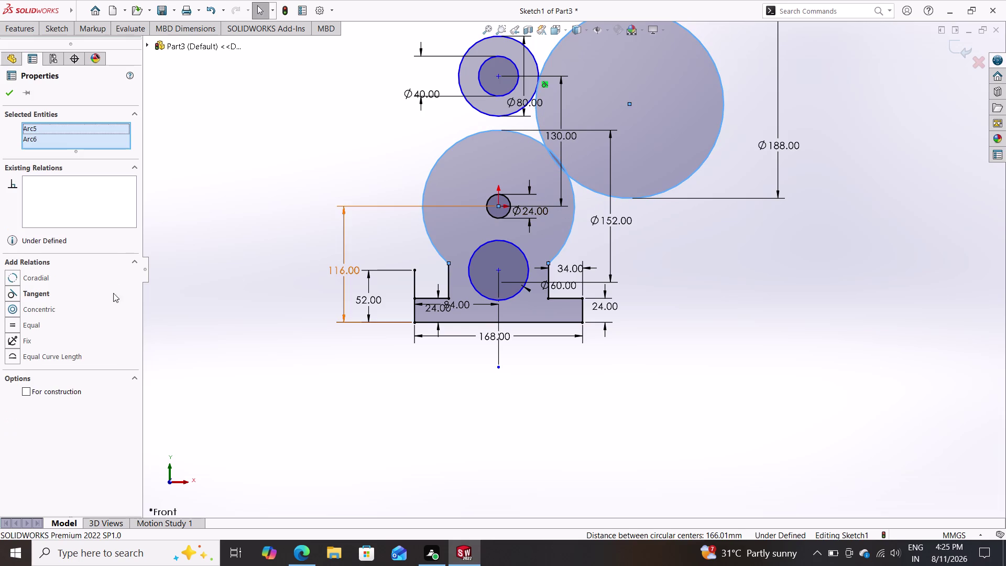
click(54, 296)
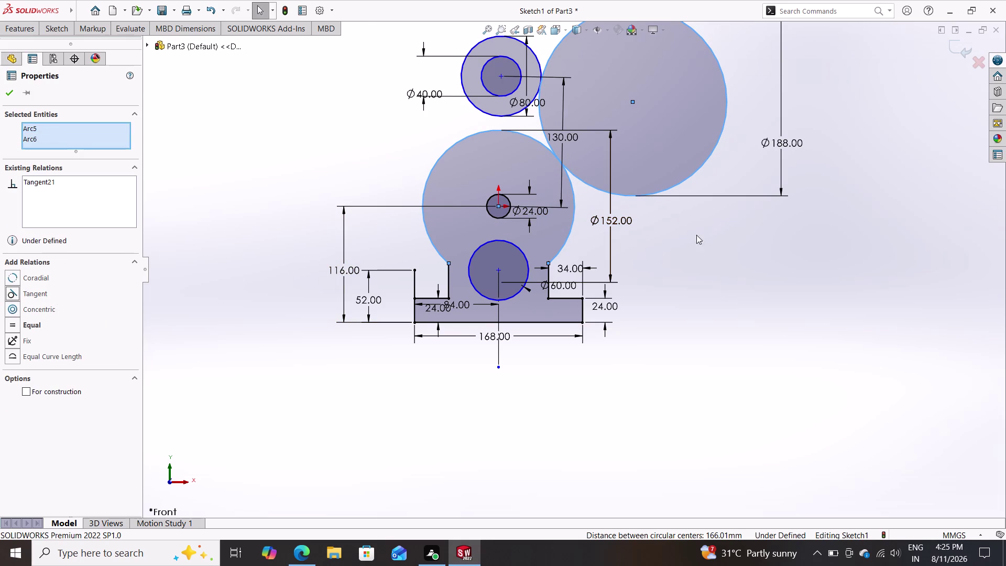
scroll(down, 3)
scroll(up, 3)
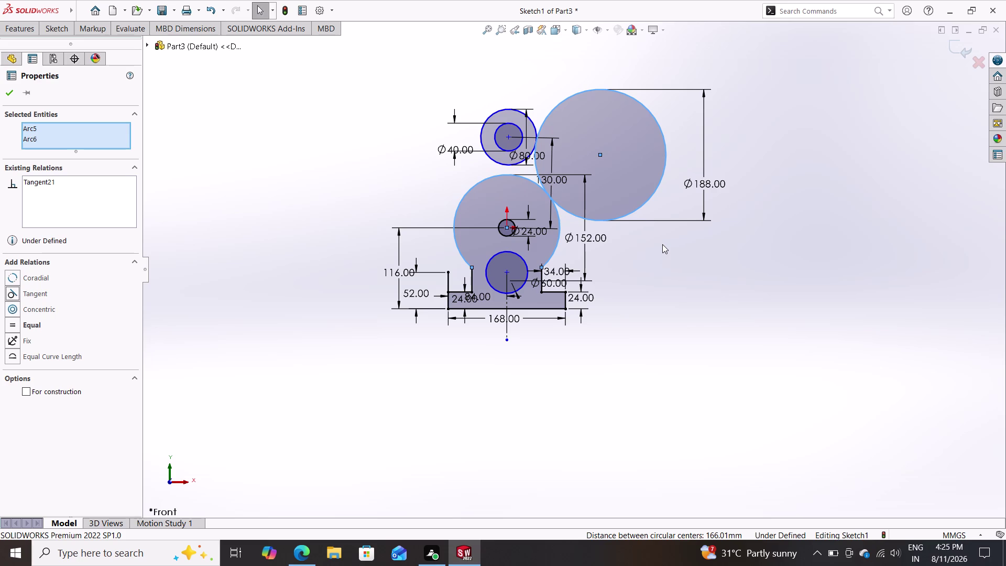
click(56, 32)
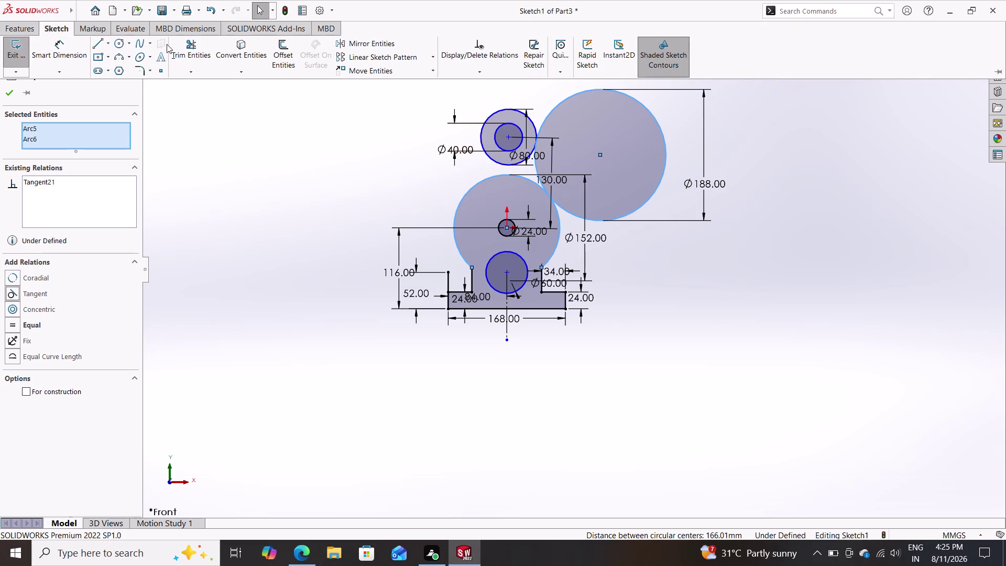
click(188, 49)
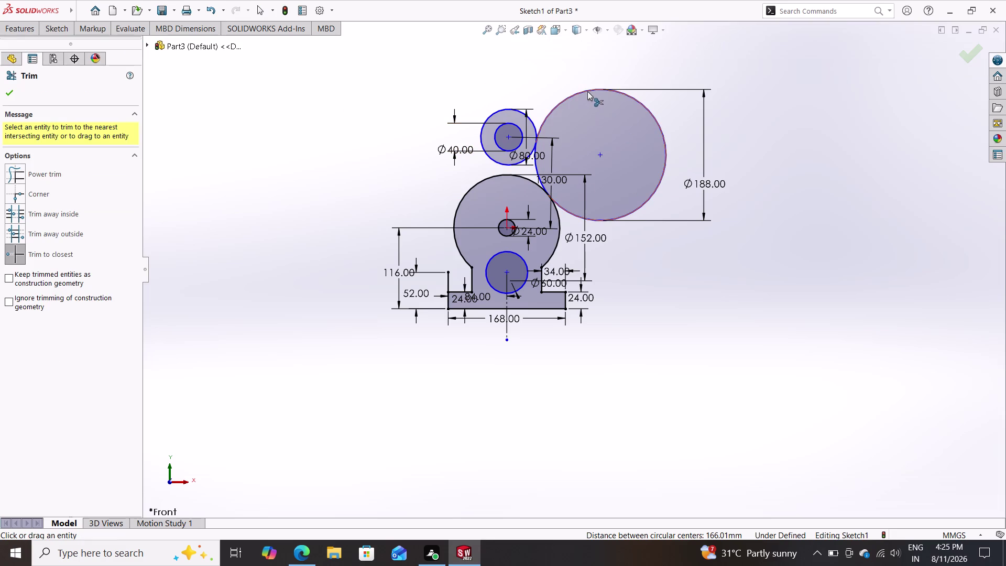
Trim the Ø188 circle to the short arc joining the Ø80 circle and Ø152 outline.
click(586, 91)
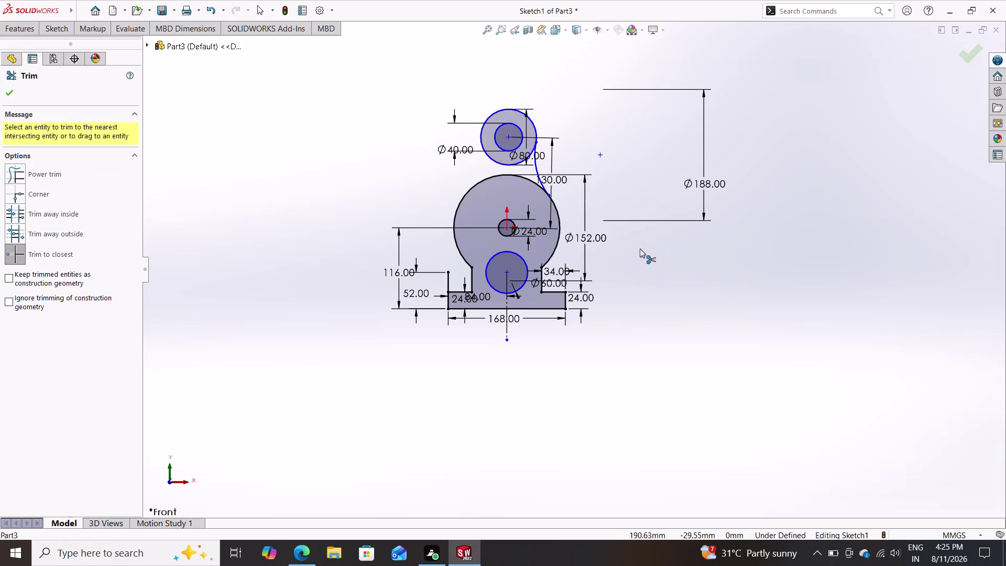
key(Escape)
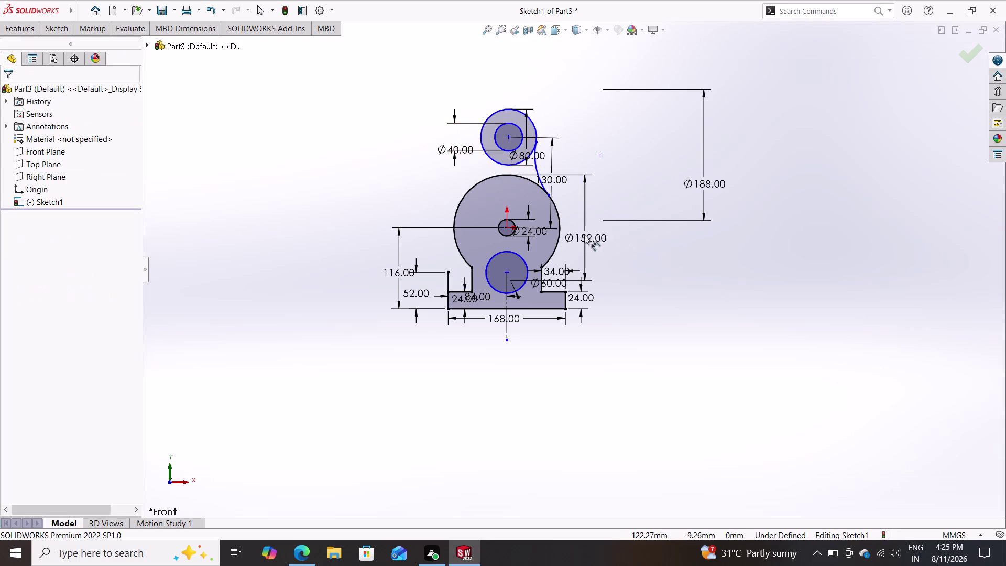
scroll(up, 3)
scroll(down, 3)
scroll(down, 3)
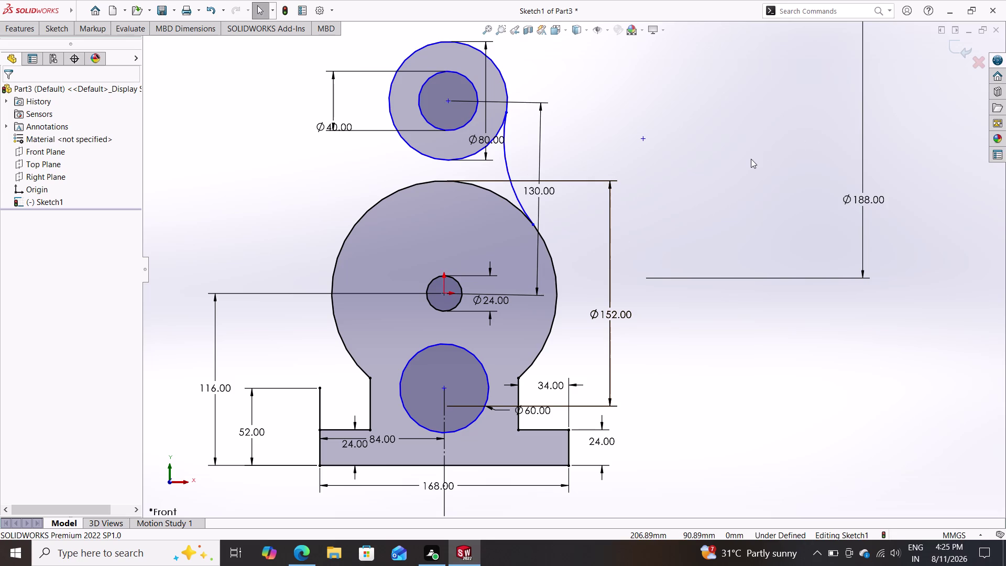
key(Escape)
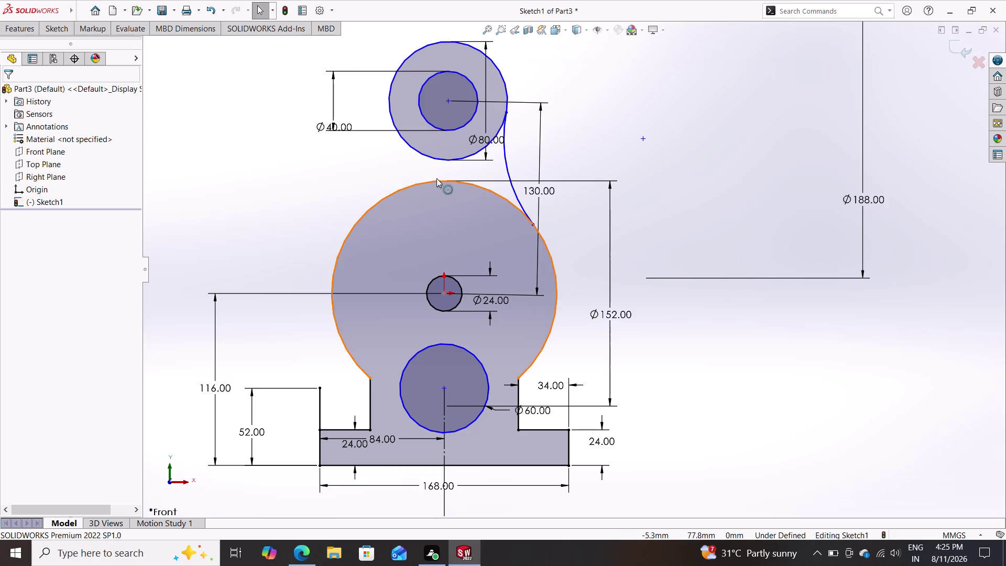
click(46, 25)
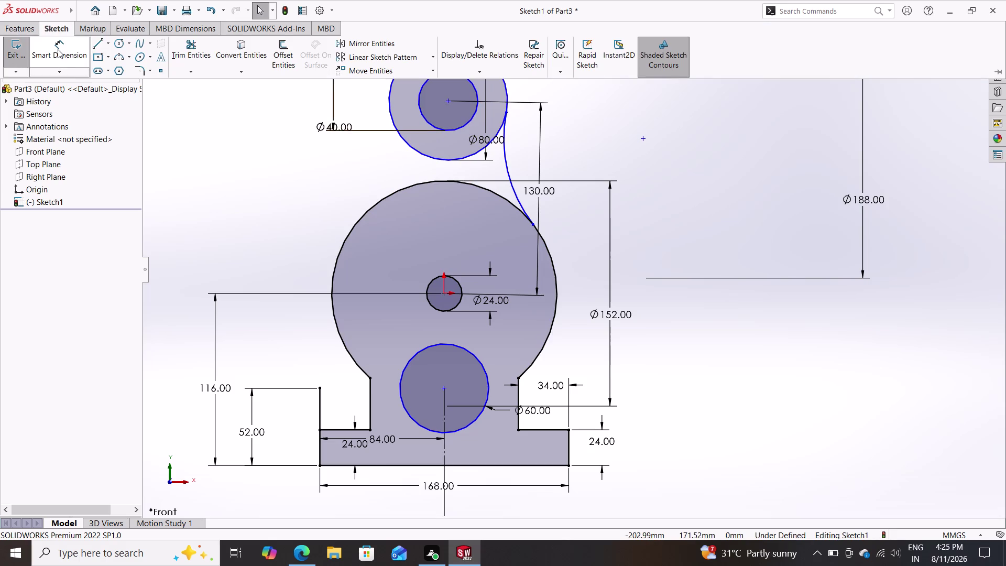
Draw a vertical construction line from the origin up through the top circles.
click(96, 42)
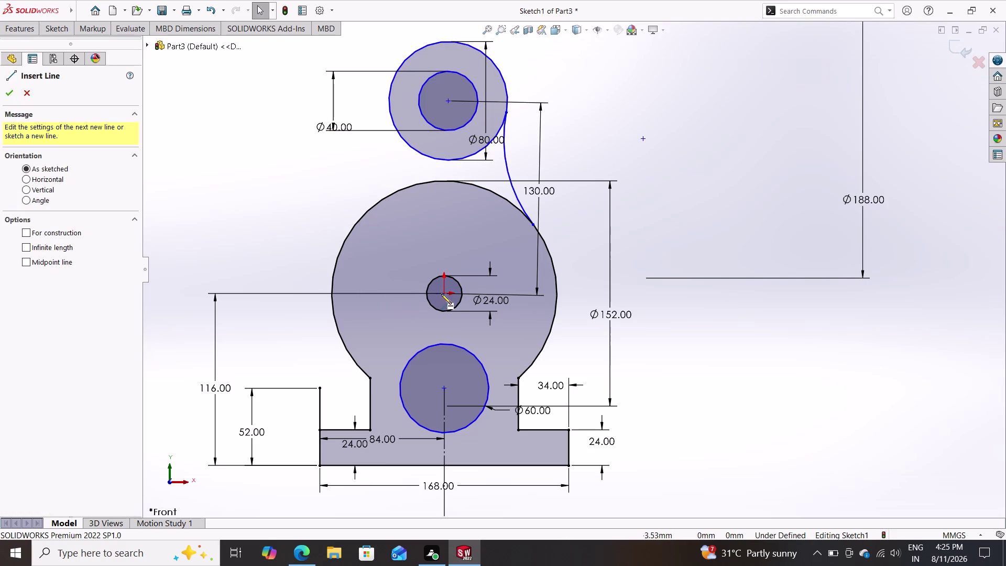
click(442, 293)
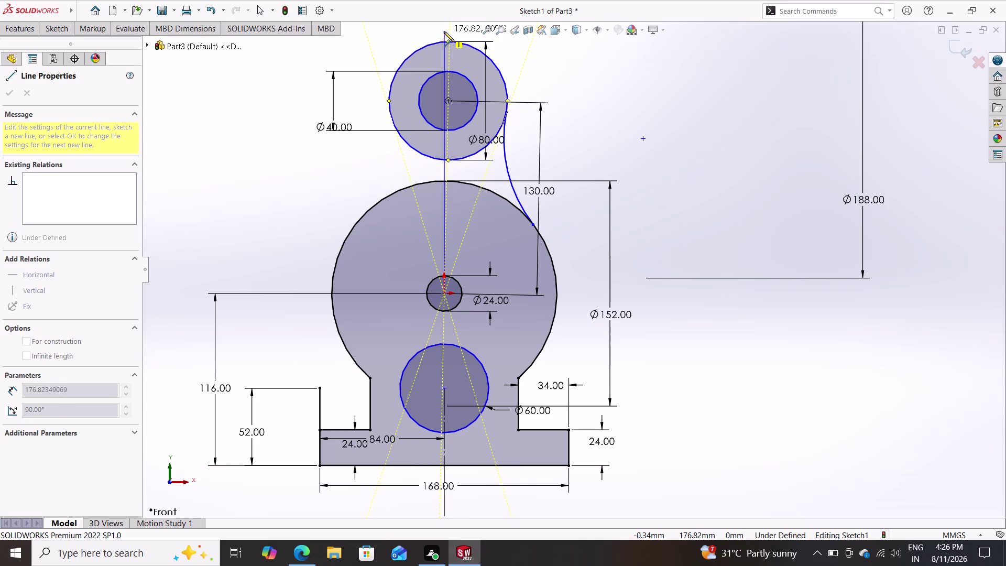
click(445, 29)
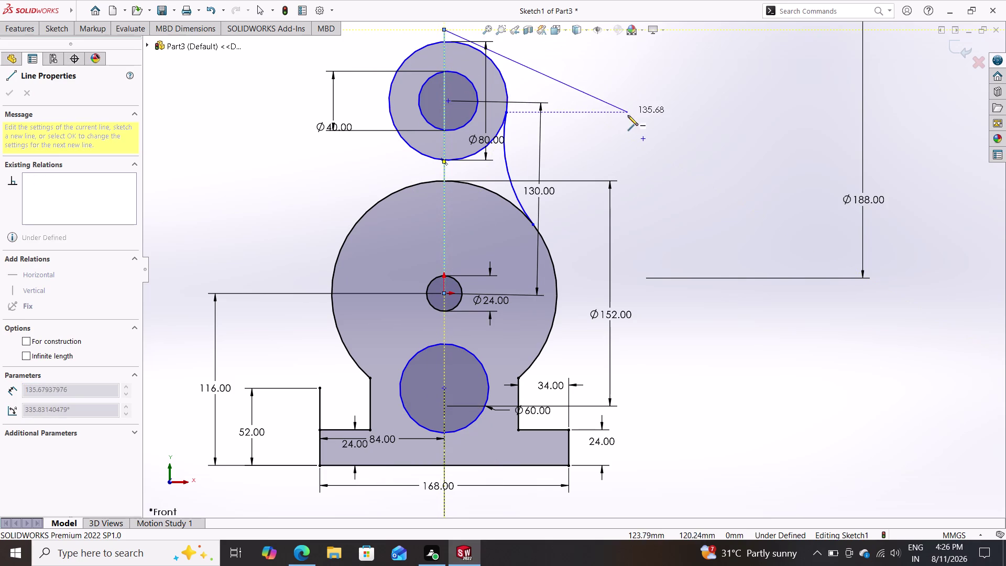
key(Escape)
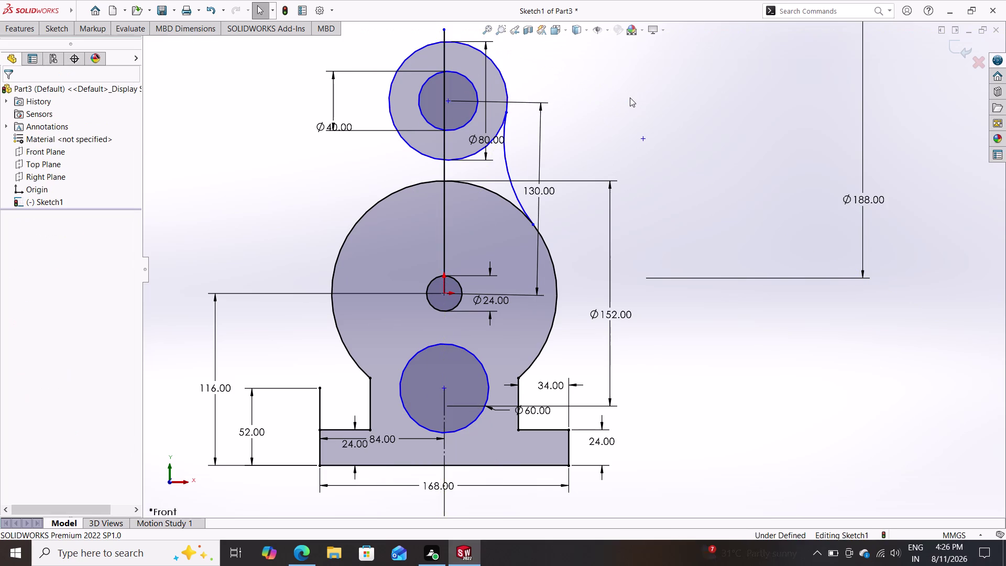
click(443, 37)
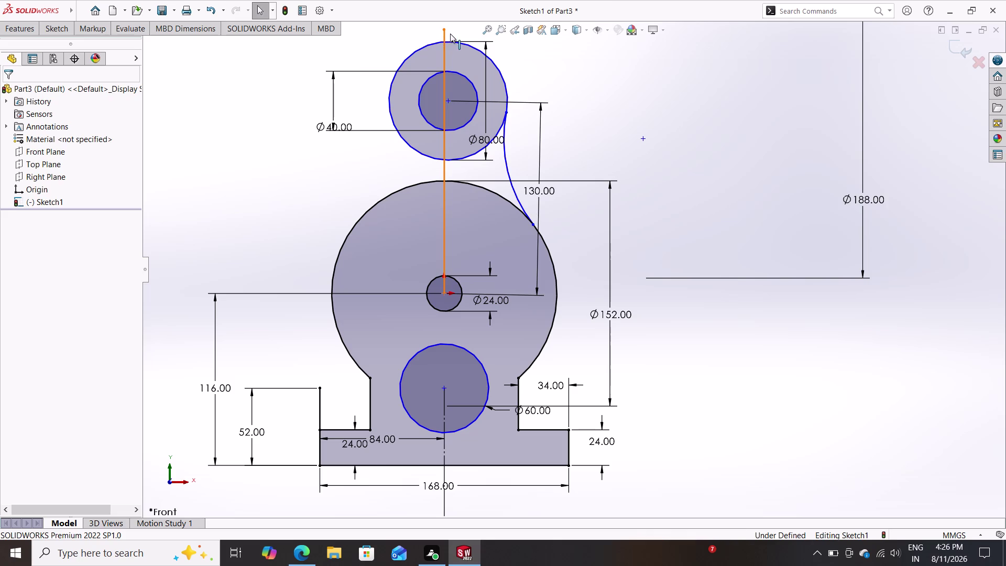
click(25, 295)
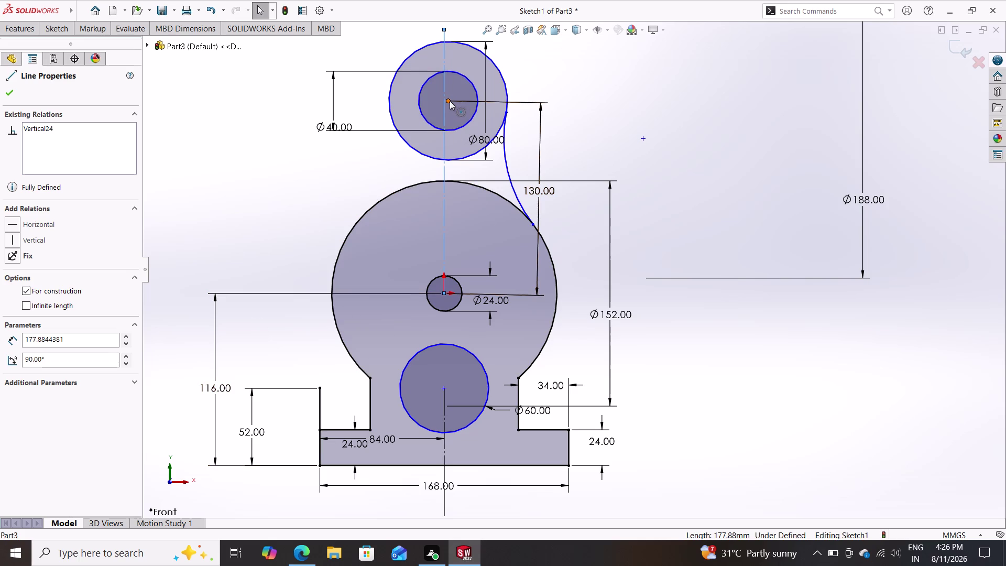
Drag the shared centre of the Ø80 and Ø40 circles onto the vertical construction line.
drag(449, 101, 444, 100)
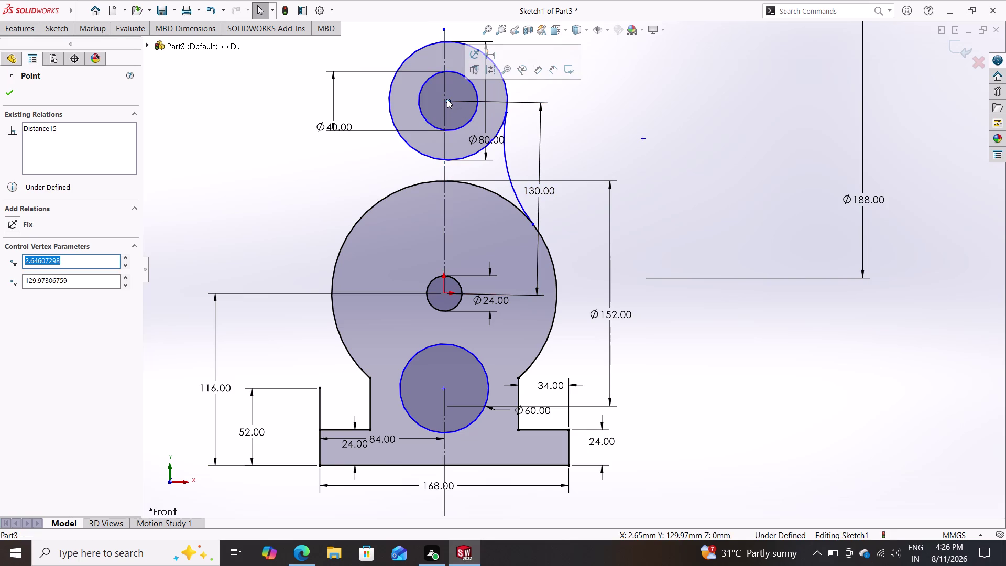
drag(447, 99, 438, 99)
click(438, 100)
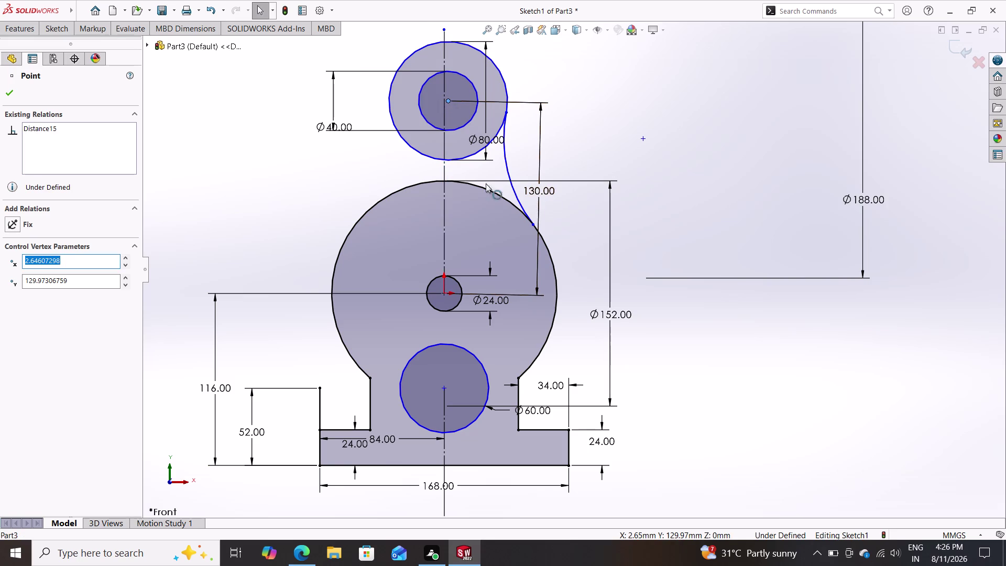
scroll(up, 3)
scroll(down, 3)
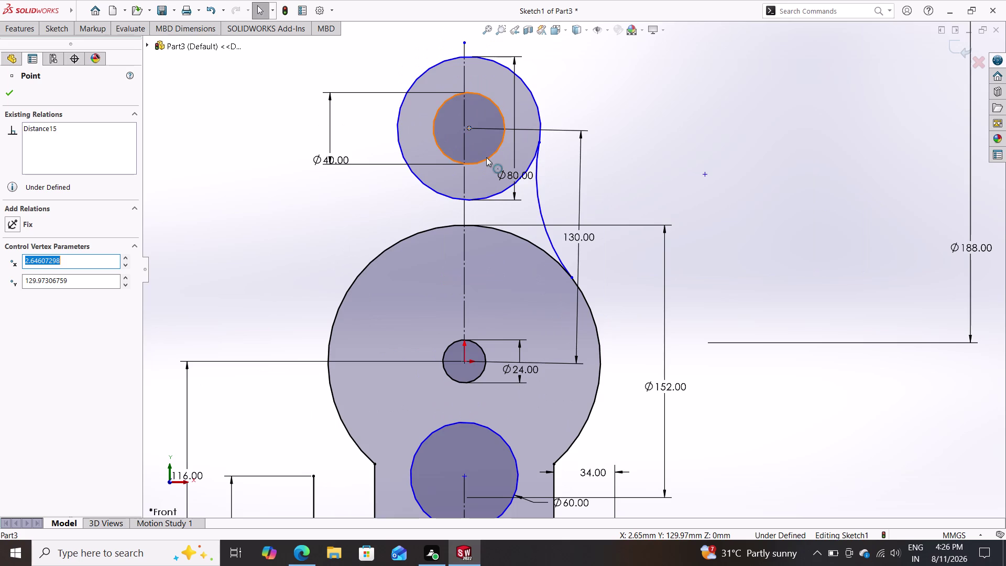
drag(470, 126, 441, 116)
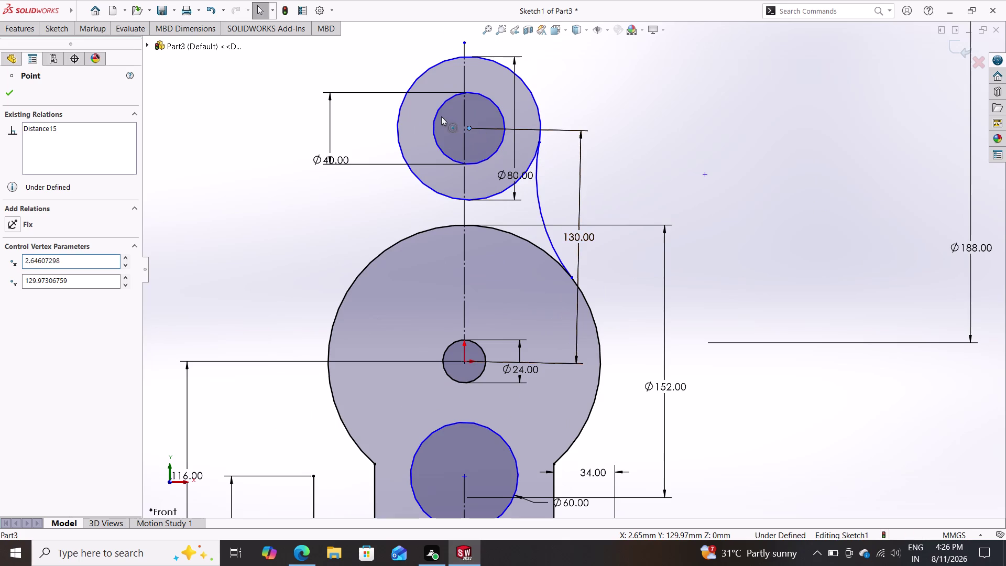
drag(441, 116, 437, 117)
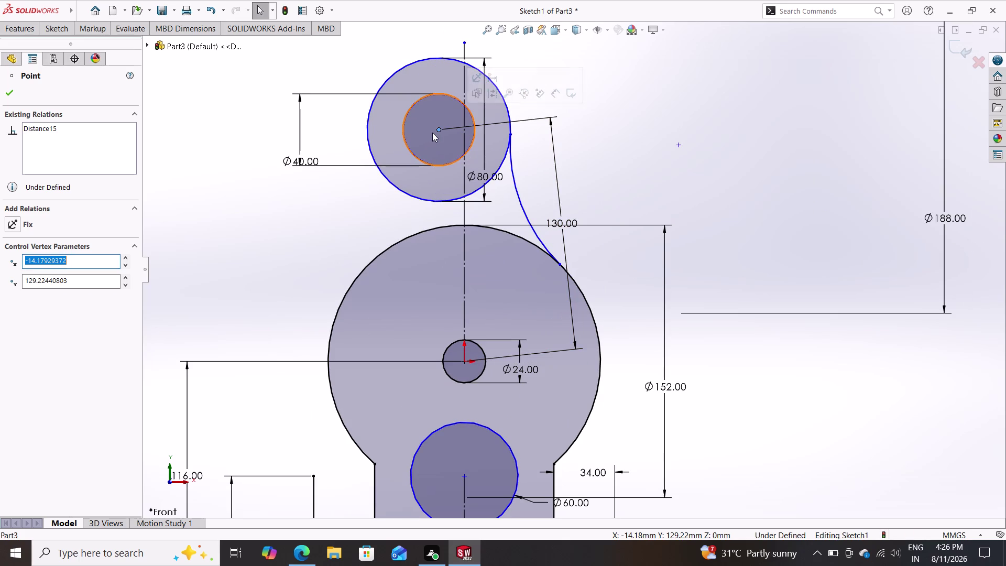
drag(438, 128, 461, 122)
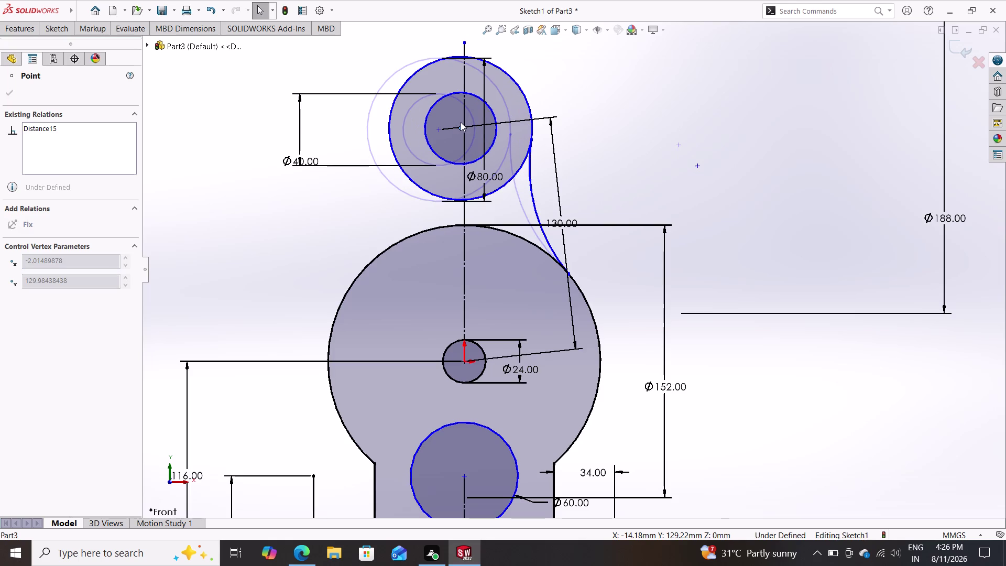
drag(460, 122, 464, 124)
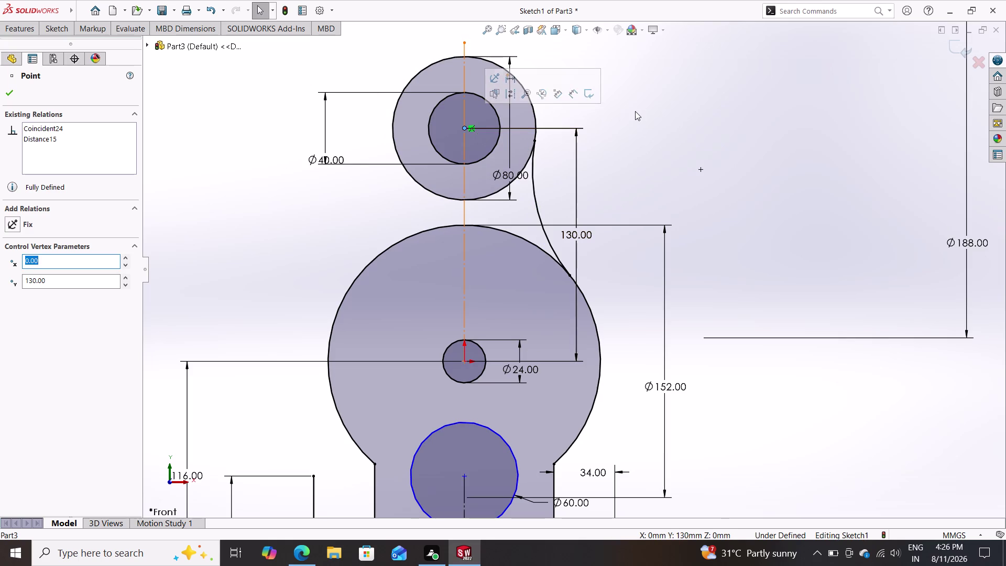
key(Escape)
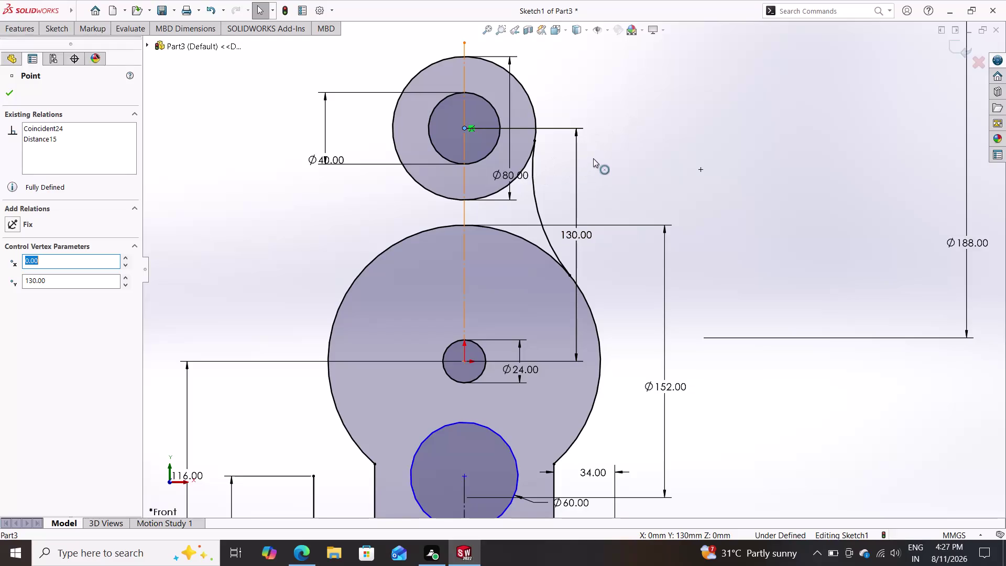
scroll(down, 3)
scroll(up, 3)
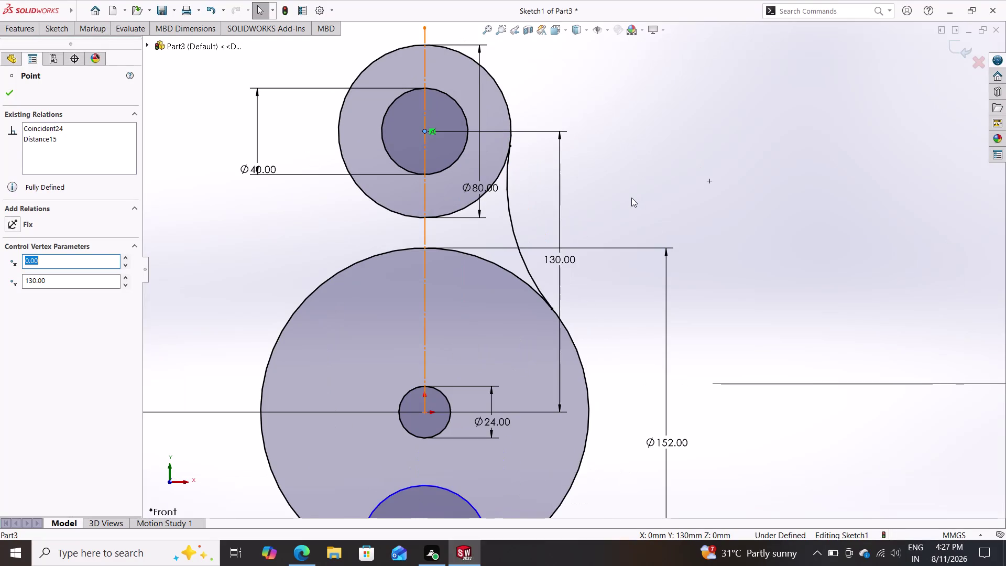
scroll(up, 3)
scroll(up, 3)
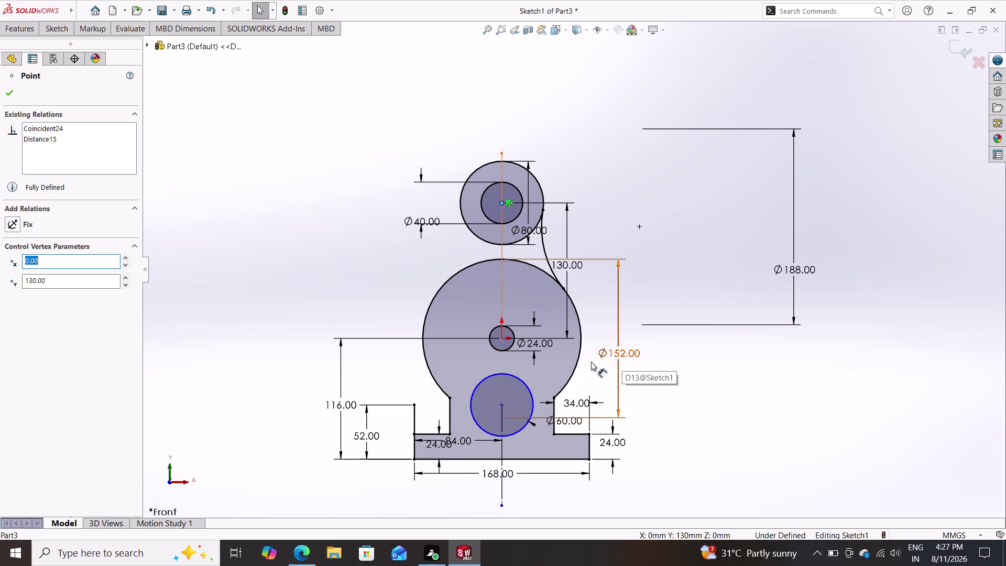
click(66, 29)
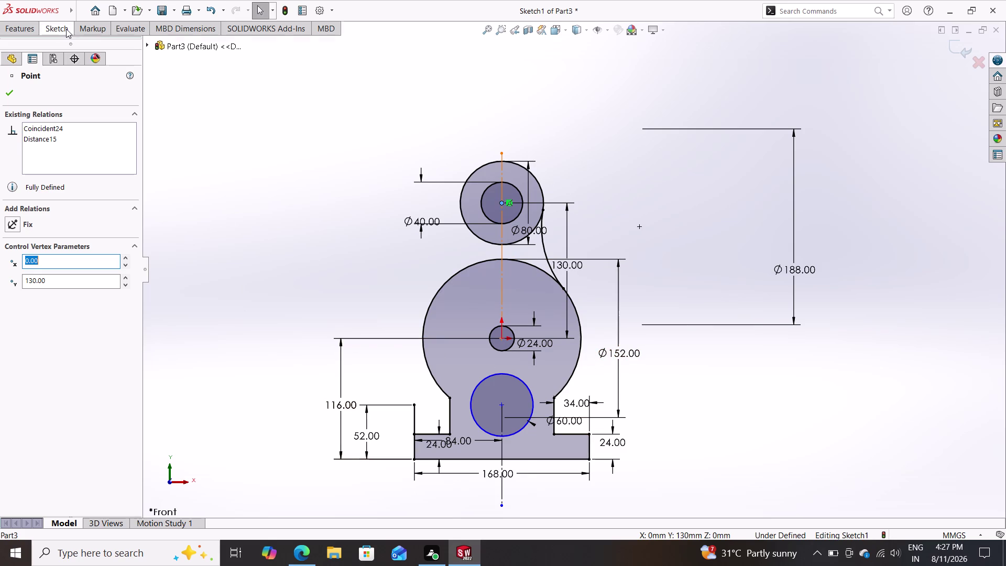
Add a 52 mm vertical dimension from the Ø60 circle's centre to the base's bottom edge.
click(70, 45)
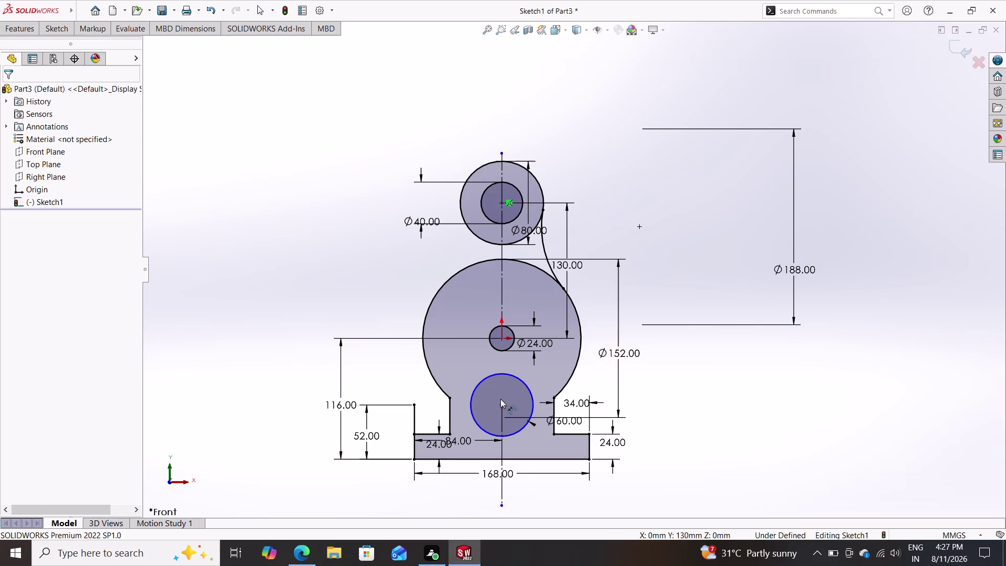
click(501, 404)
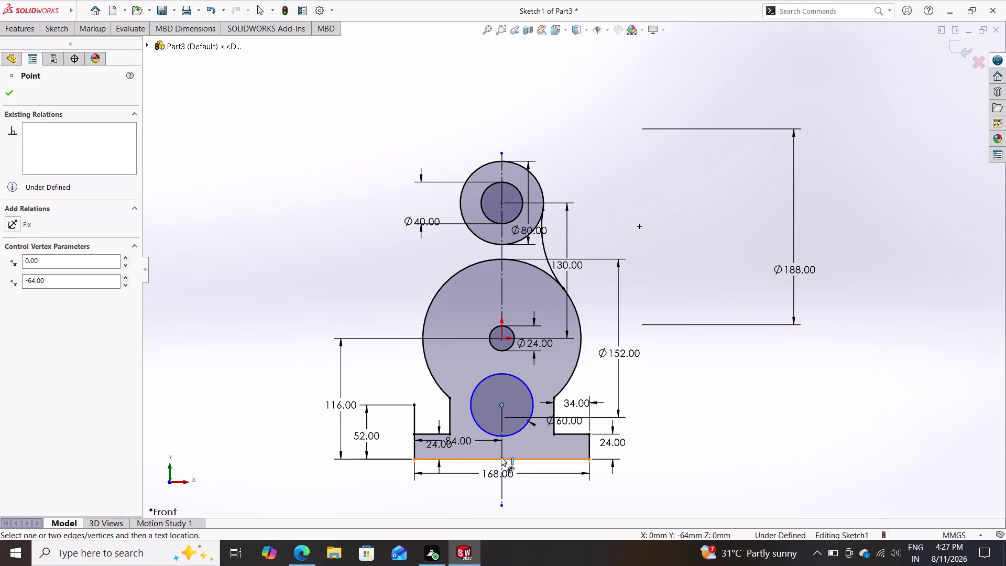
click(500, 457)
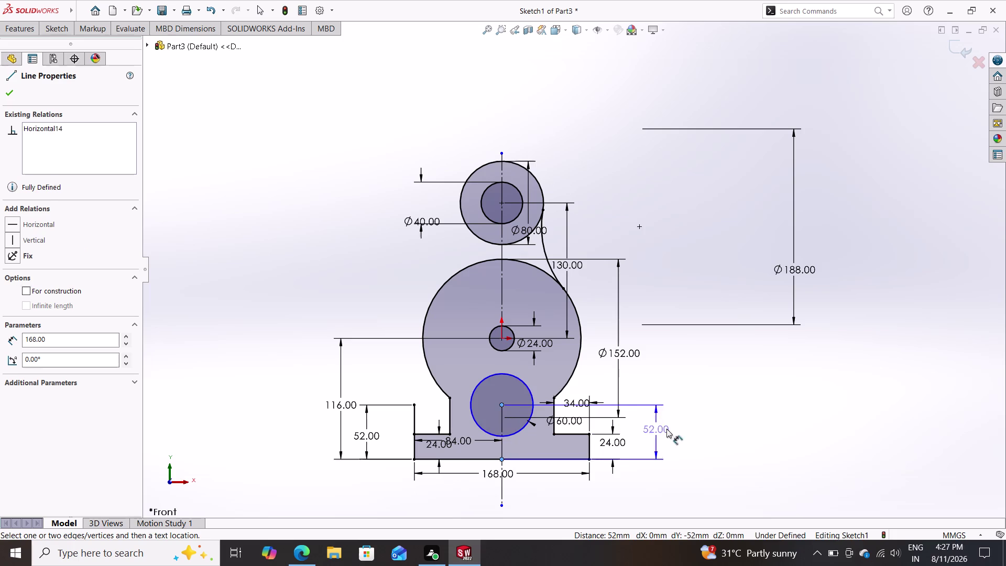
click(681, 432)
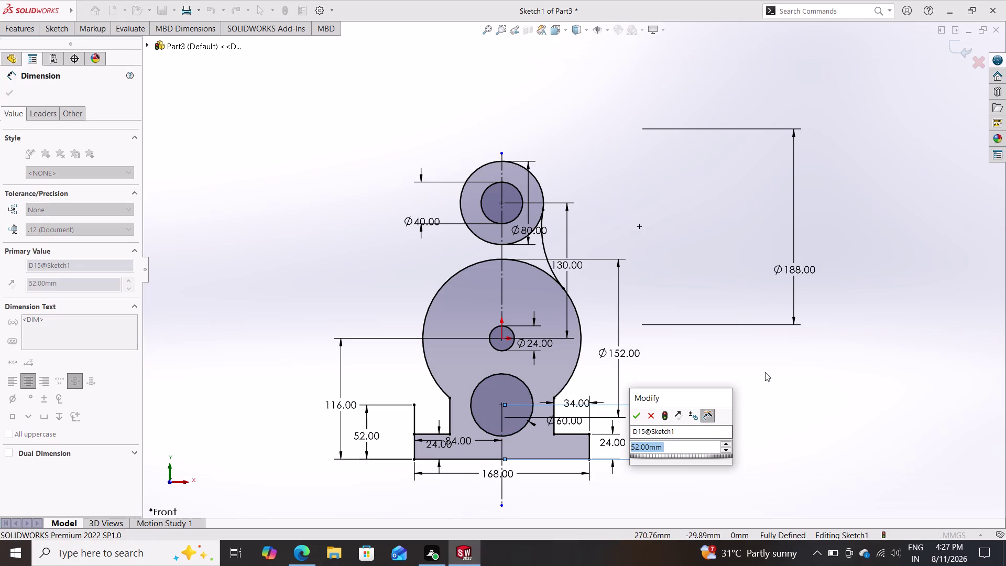
click(635, 415)
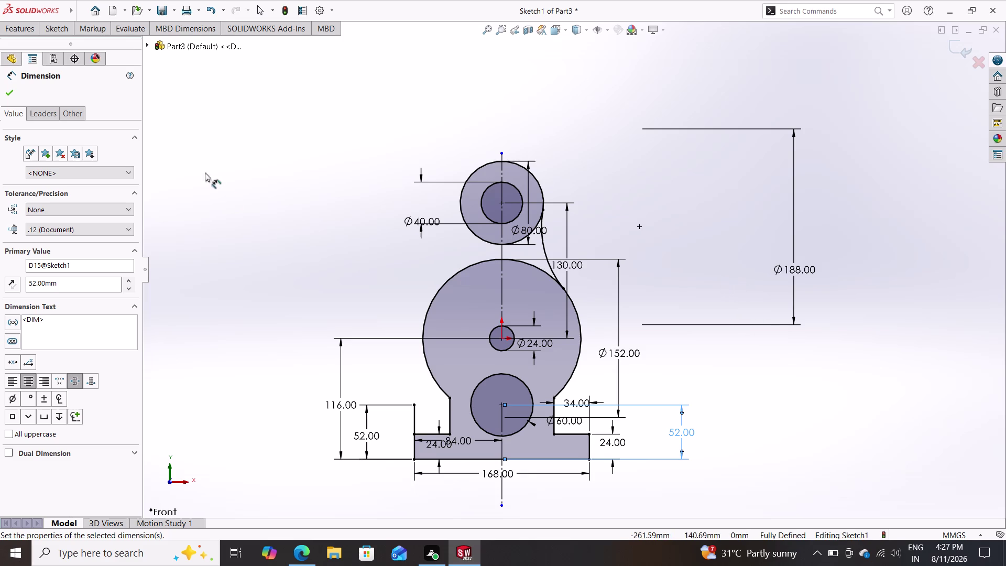
click(55, 30)
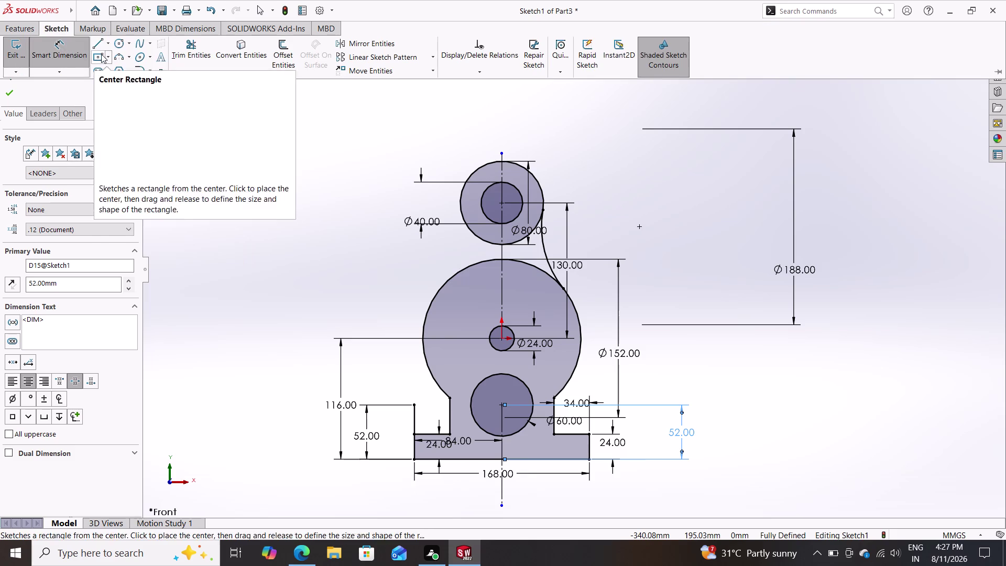
Draw a new circle to the left of the sketch.
click(121, 44)
click(289, 241)
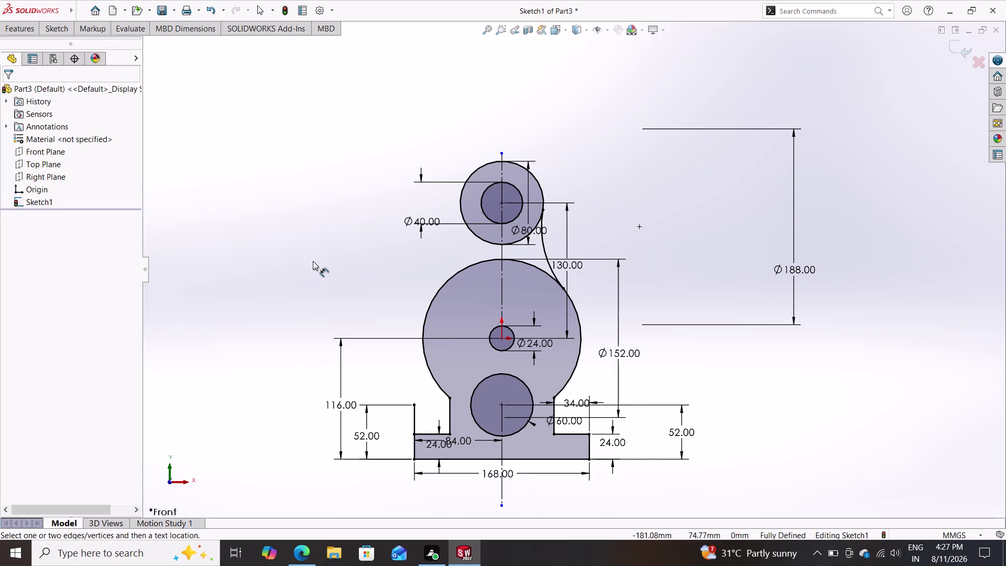
click(62, 33)
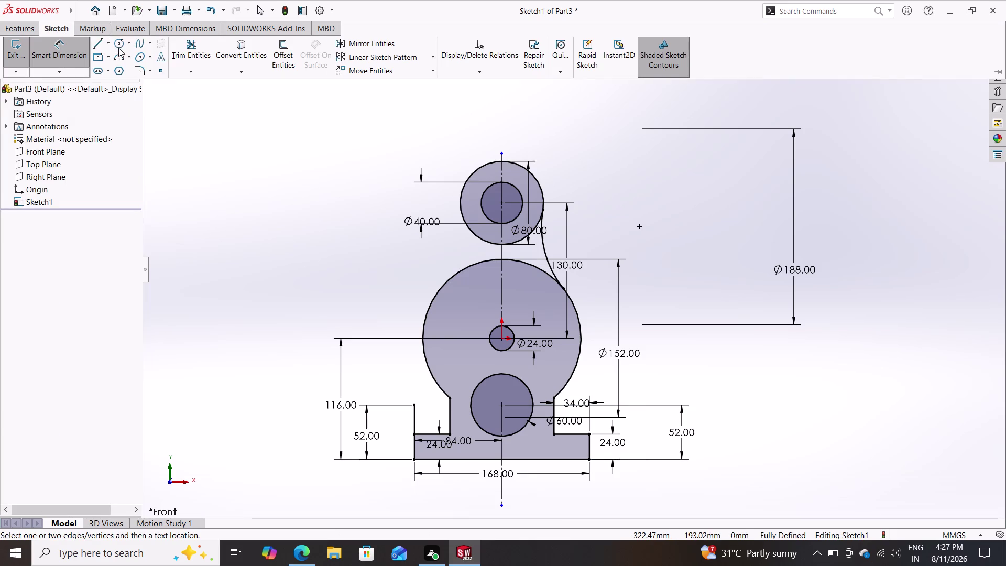
click(119, 48)
click(243, 217)
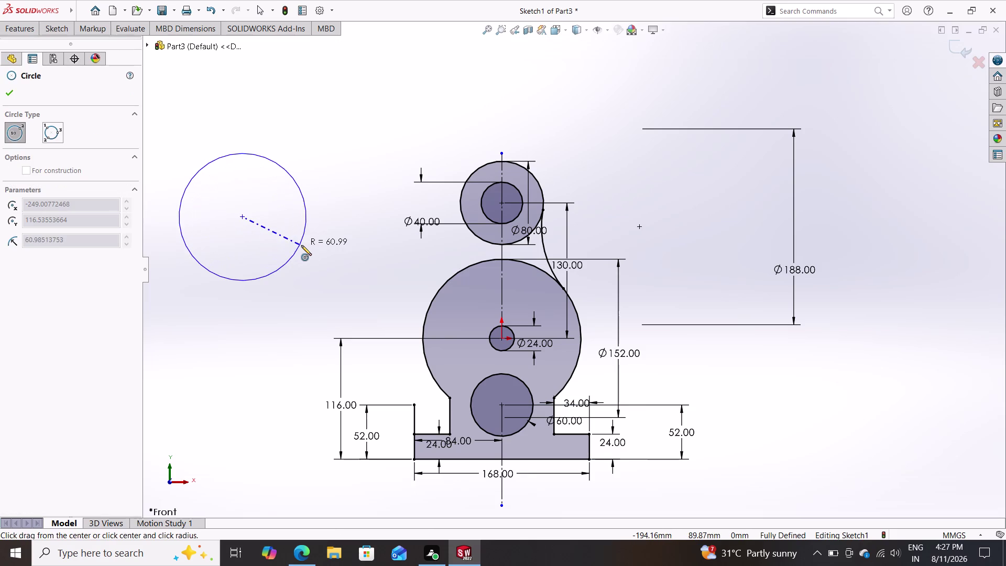
click(301, 245)
Dimension the left circle's diameter as 94+94, giving Ø188.
click(59, 24)
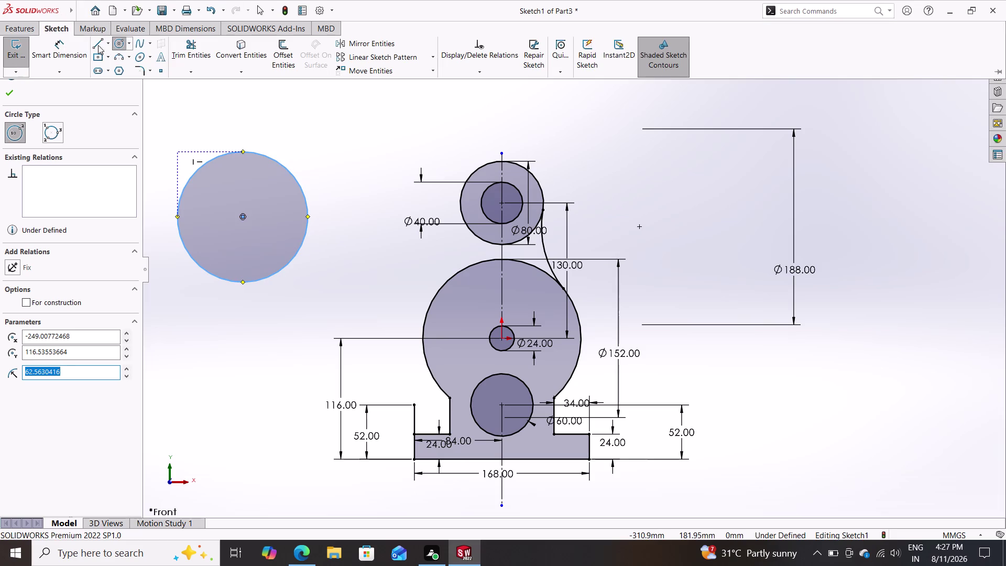
click(65, 49)
click(285, 167)
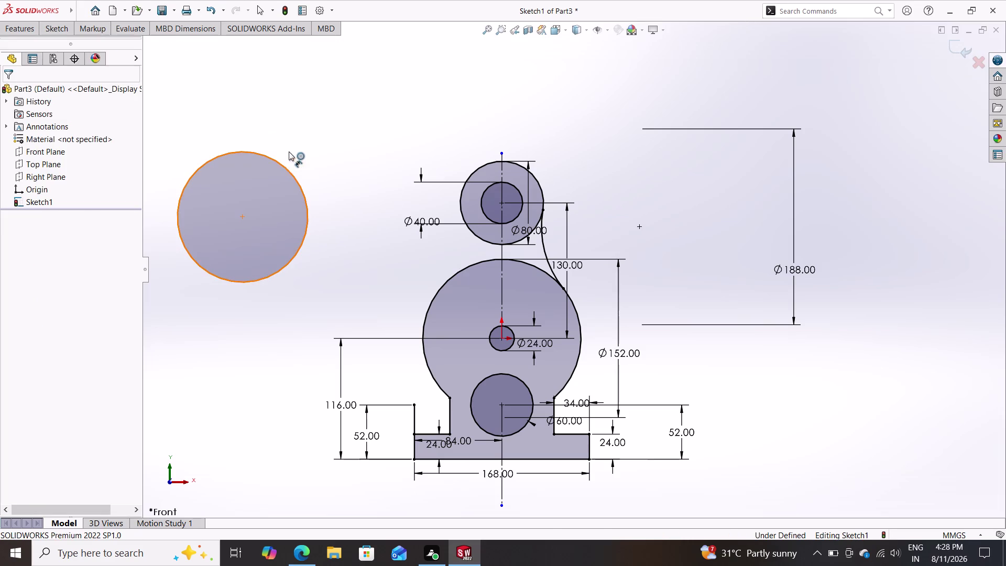
click(257, 106)
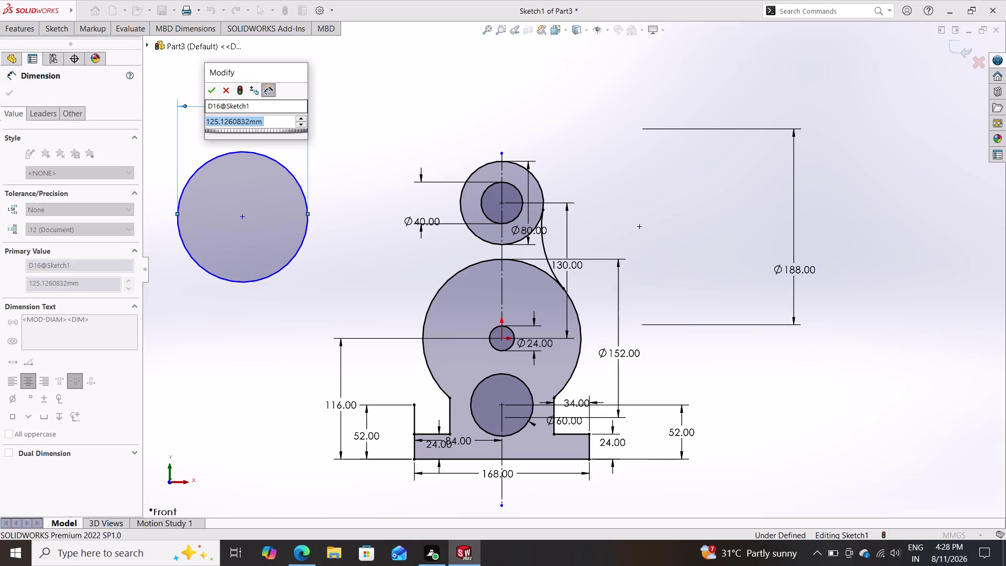
text(94+9)
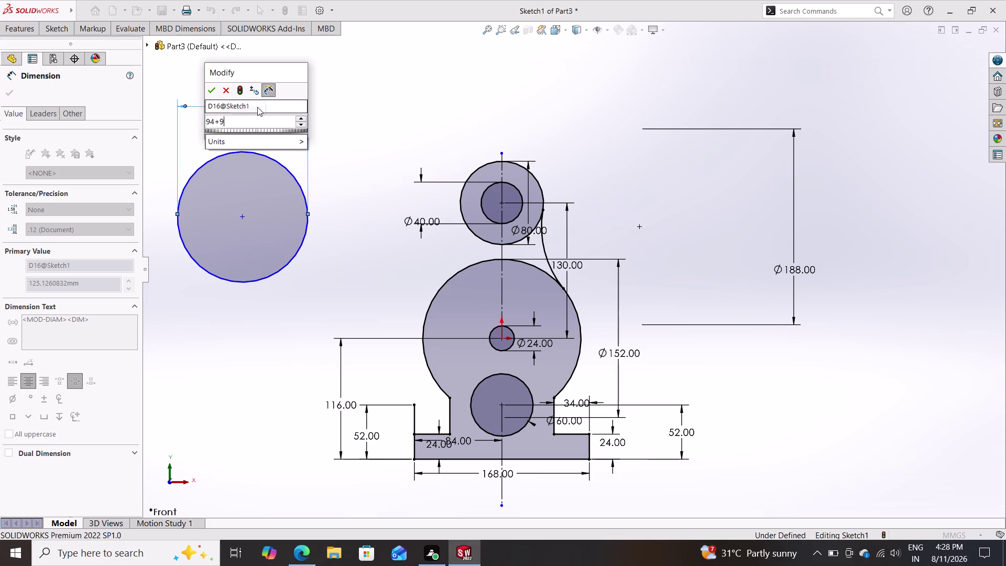
text(4)
key(Return)
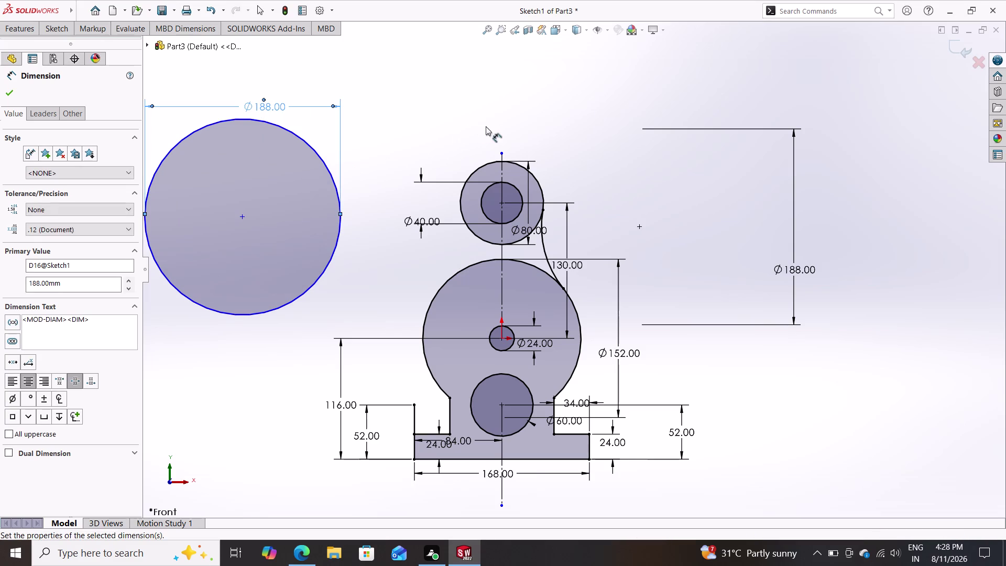
key(Escape)
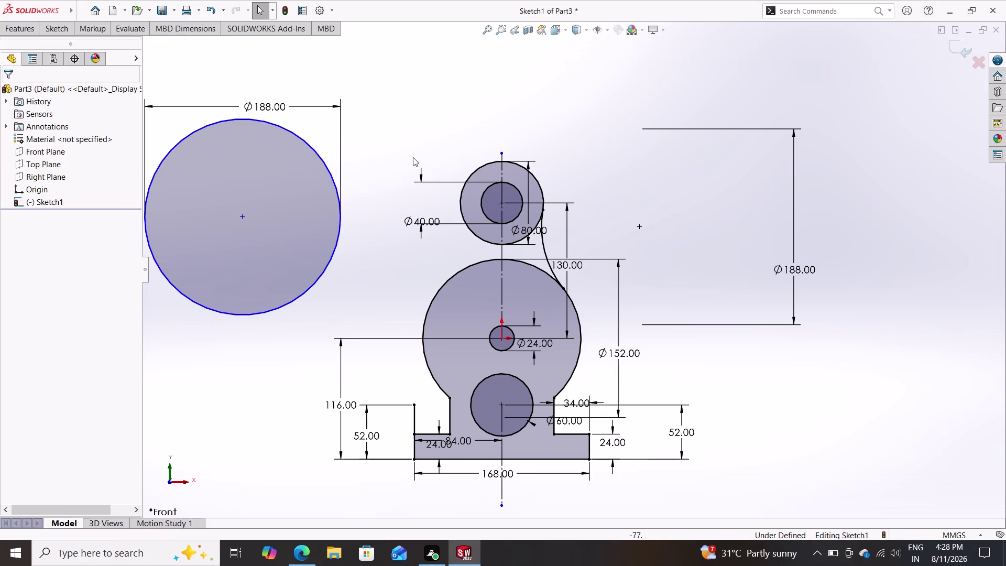
click(340, 209)
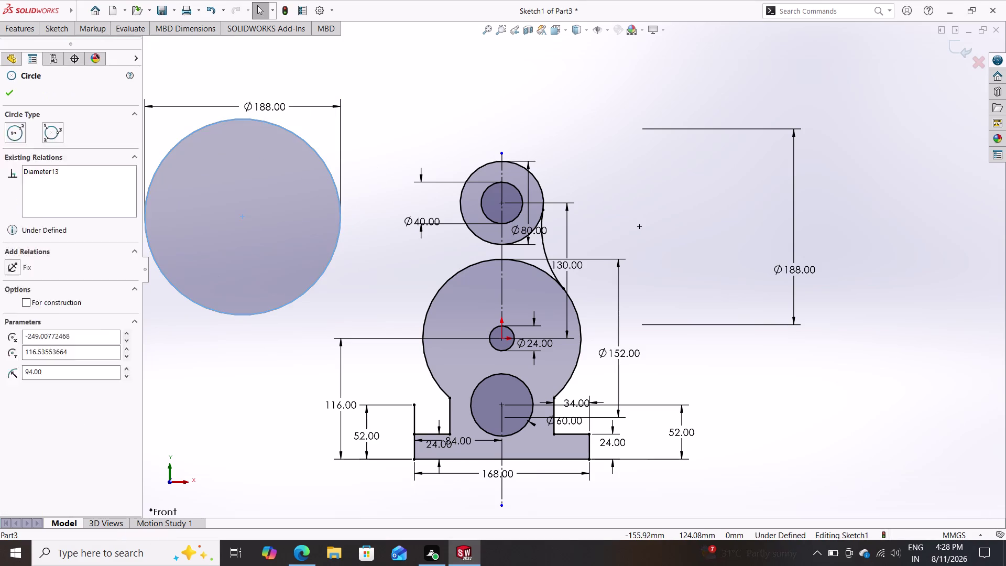
Make the left Ø188 circle tangent to the Ø80 circle.
double_click(460, 205)
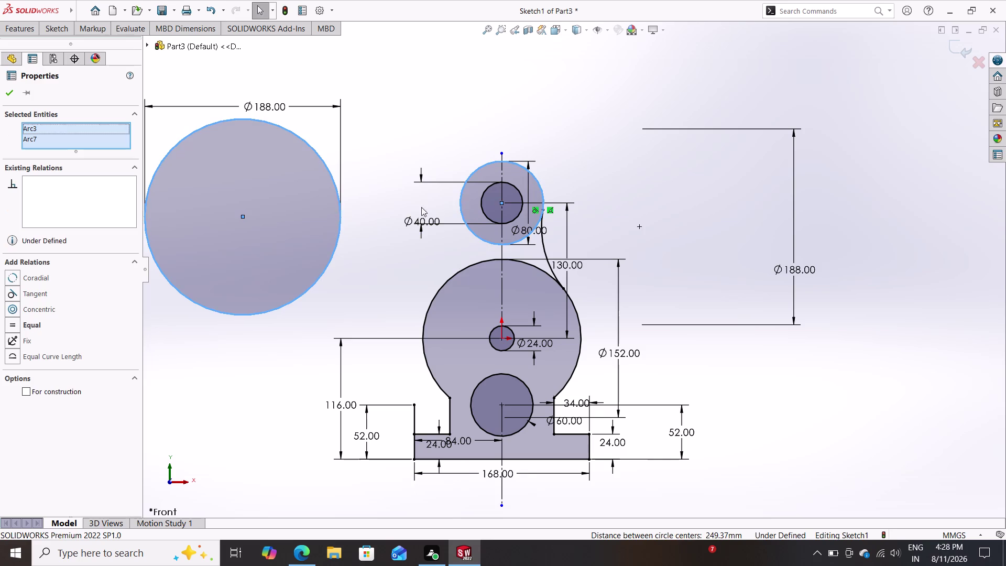
click(55, 294)
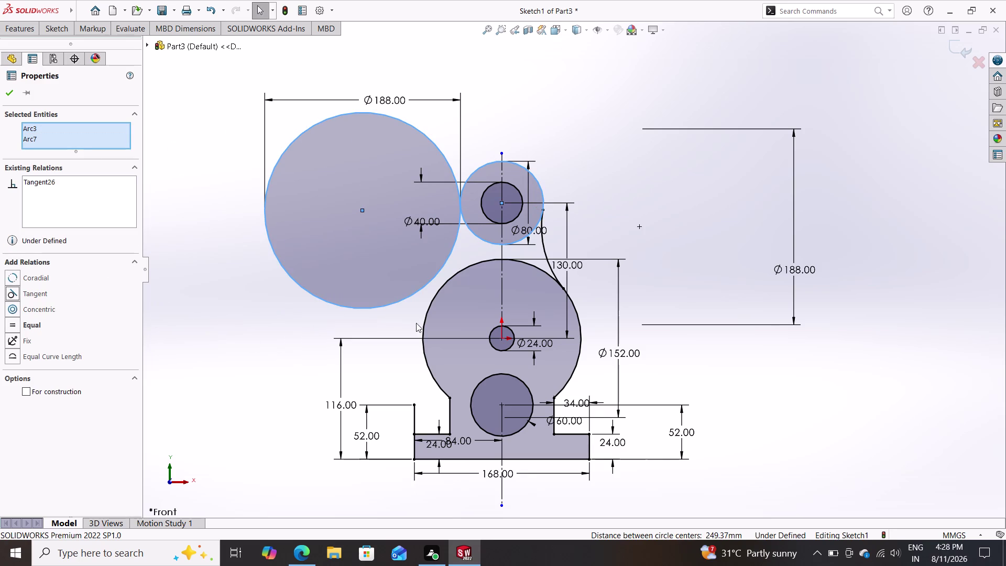
click(429, 309)
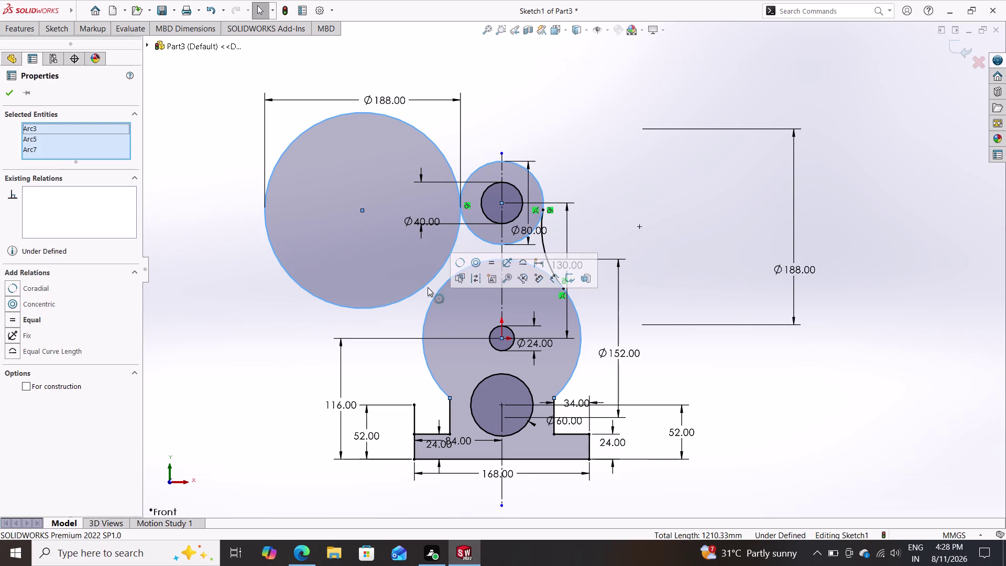
key(Escape)
key(Escape)
key(Escape)
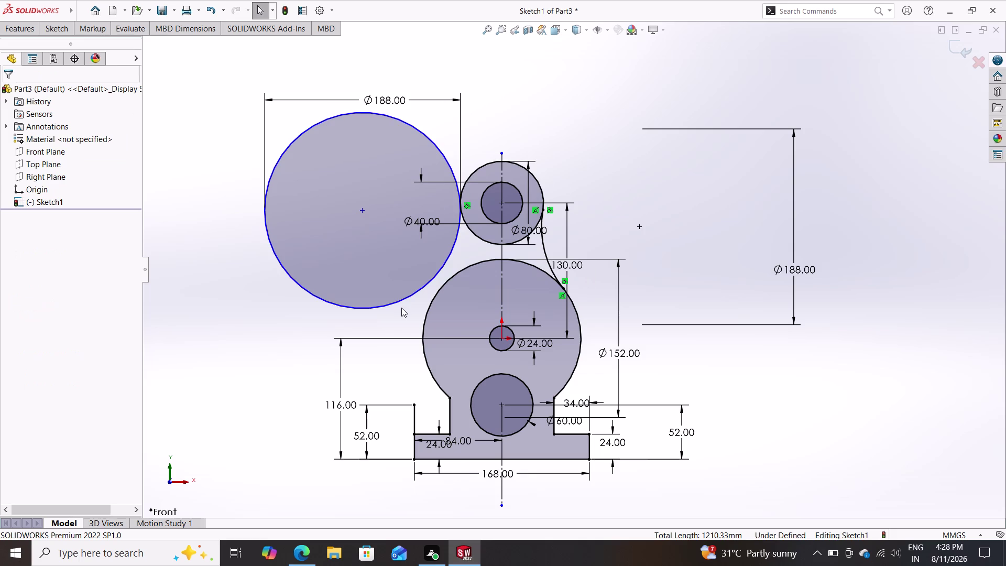
Make the left Ø188 circle tangent to the Ø152 circle.
click(428, 306)
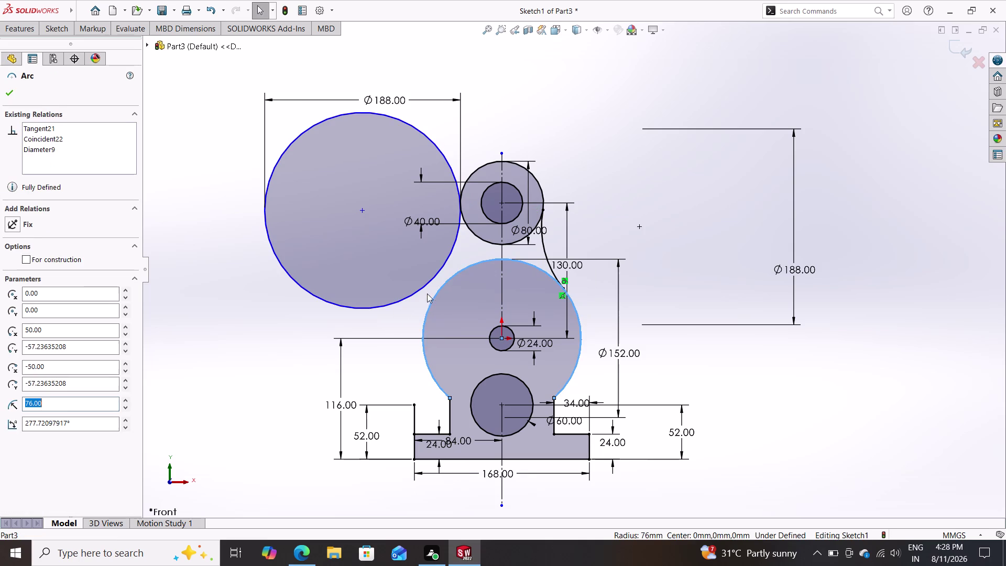
click(423, 287)
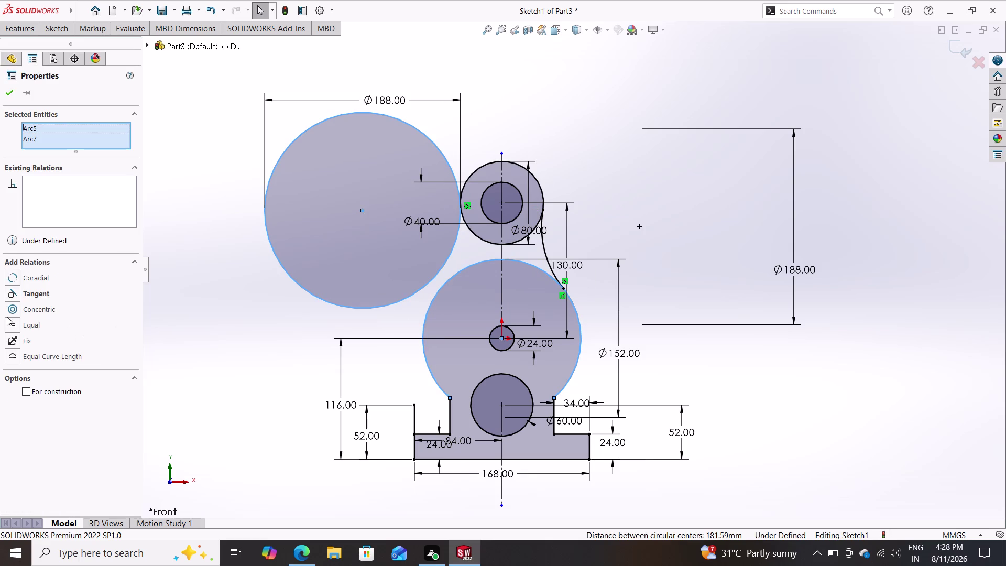
click(39, 292)
key(Escape)
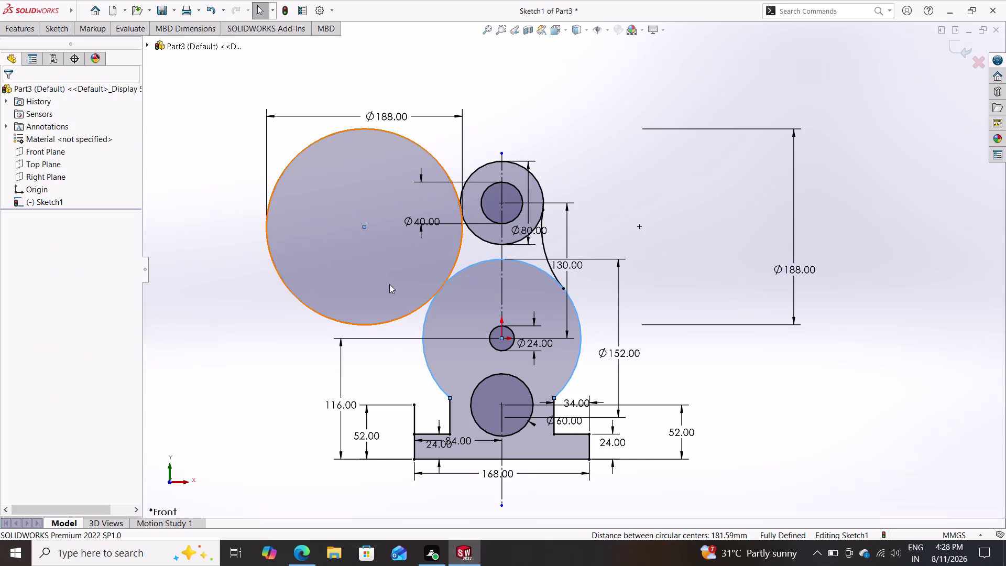
Trim away the outer part of the left Ø188 circle.
click(52, 30)
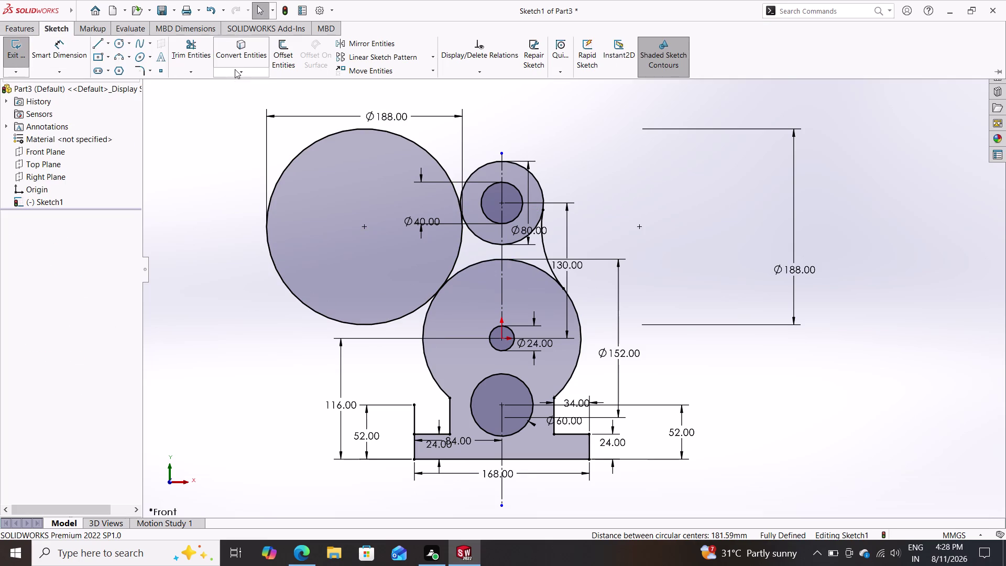
click(191, 50)
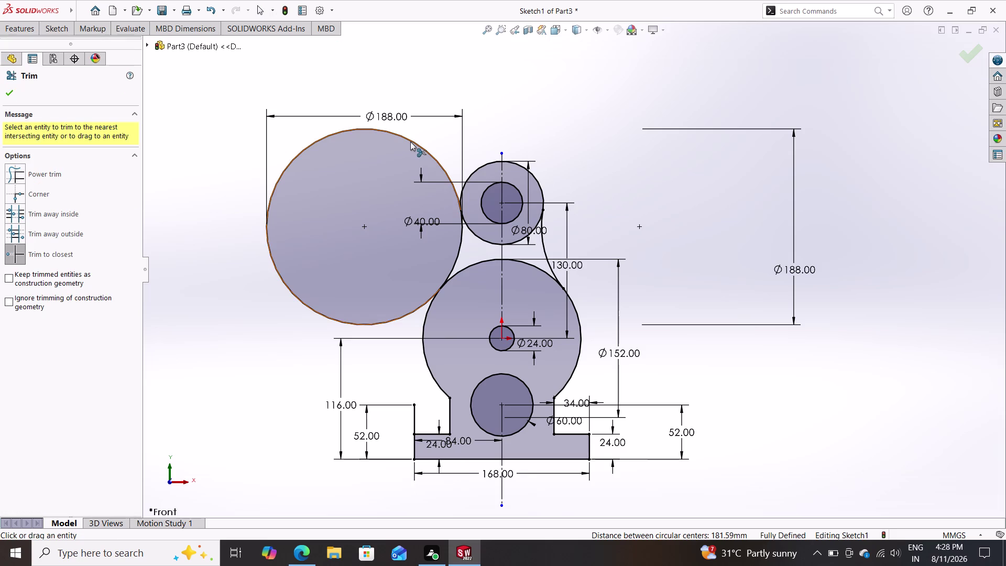
click(410, 141)
key(Escape)
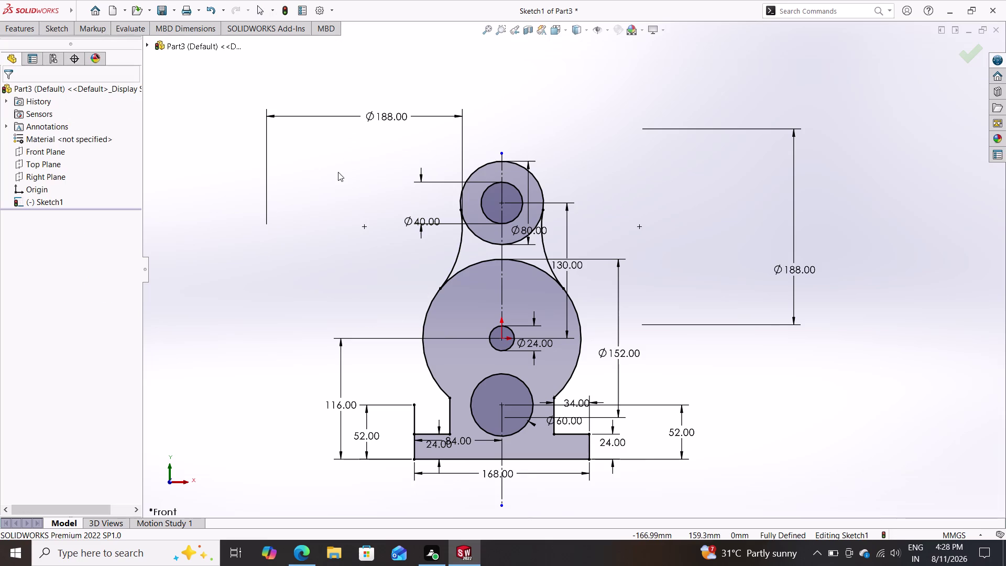
key(Escape)
scroll(up, 3)
scroll(down, 3)
scroll(down, 3)
scroll(down, 3)
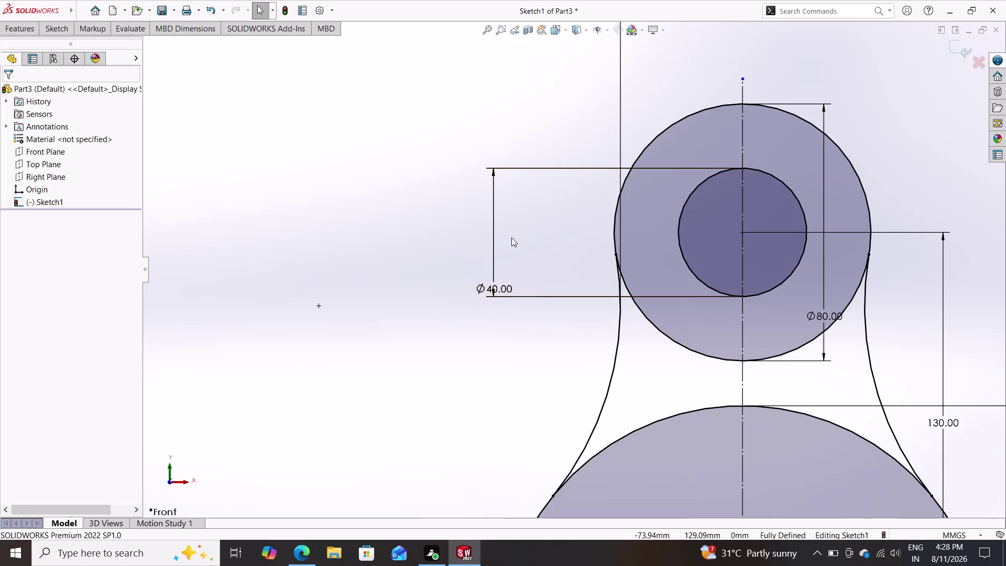
scroll(up, 3)
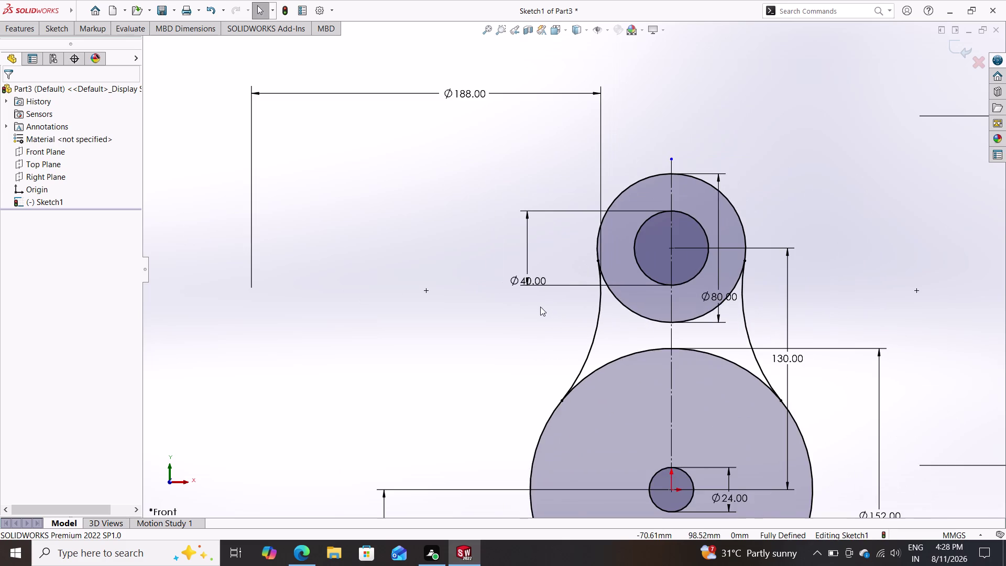
scroll(up, 3)
scroll(up, 3)
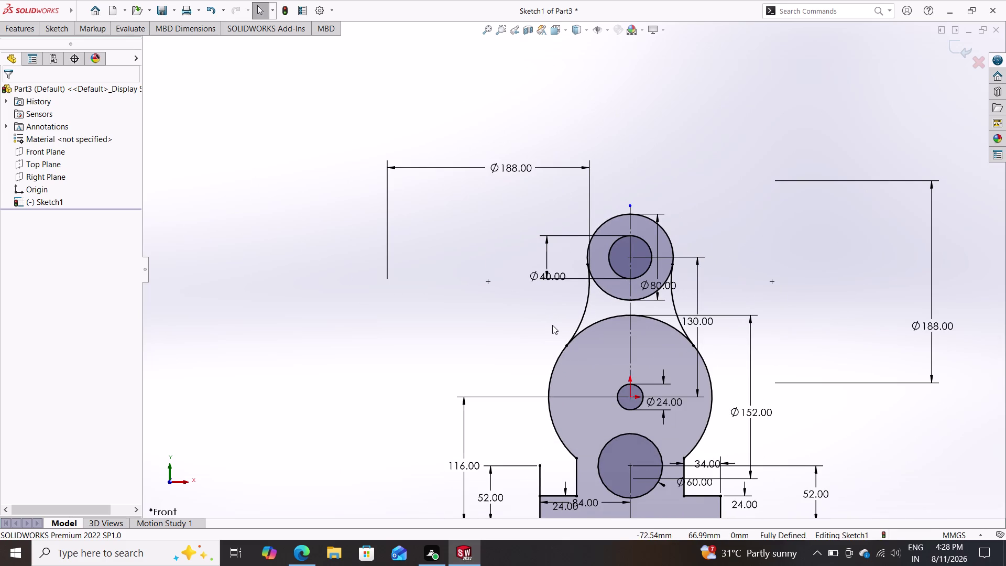
click(53, 30)
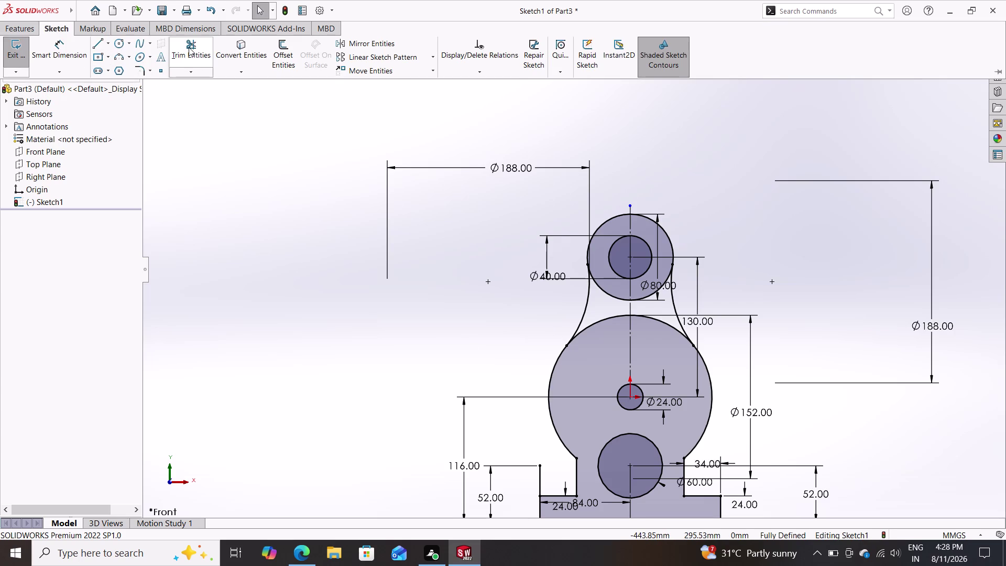
Trim away the inner arcs of the Ø152 circle inside the outline.
click(188, 47)
click(598, 319)
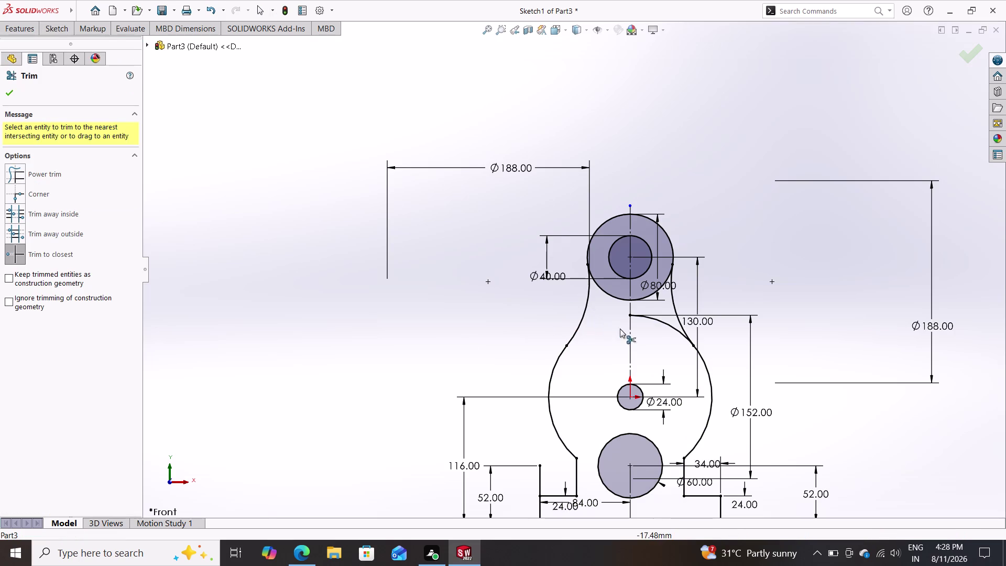
click(658, 322)
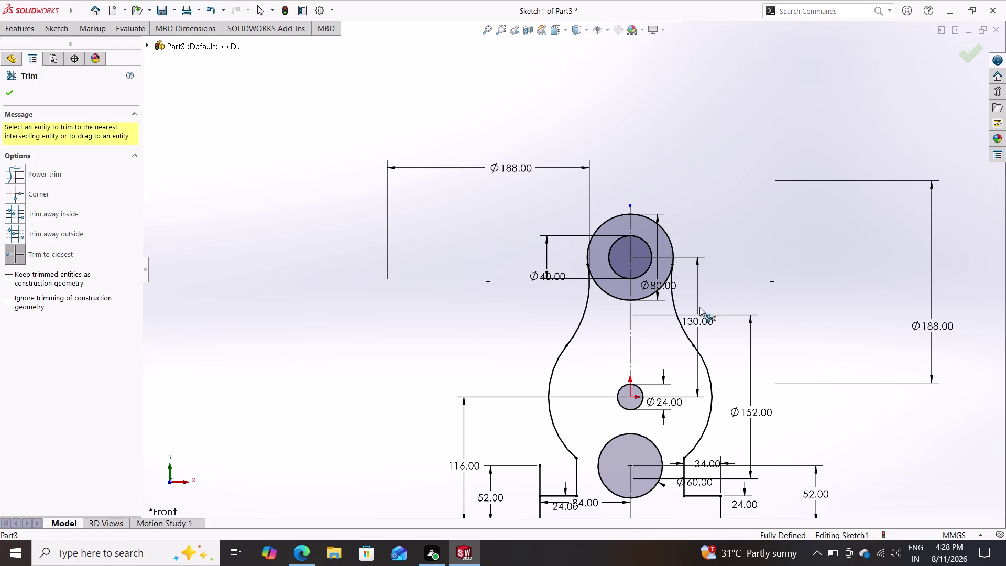
key(Escape)
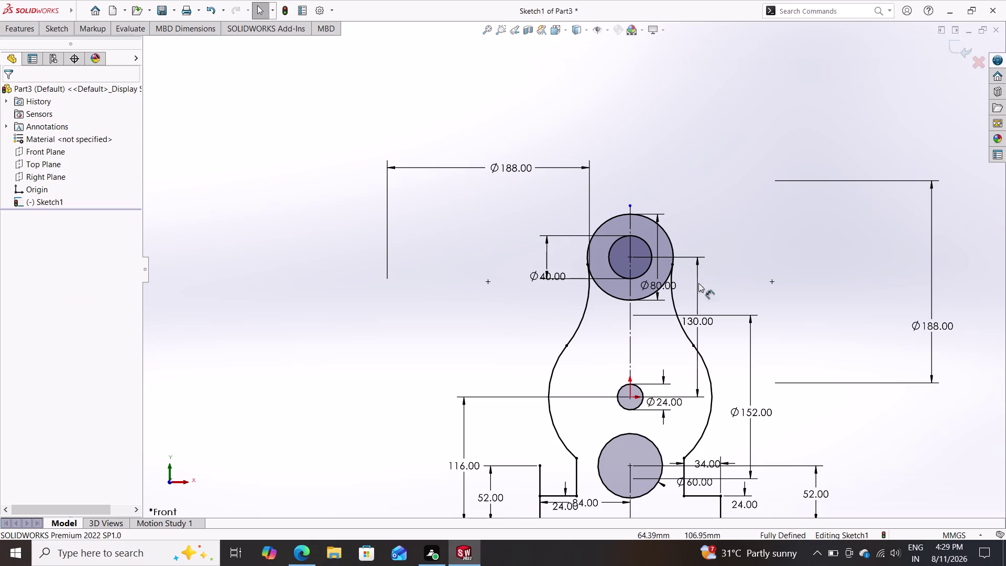
Trim the inner arcs of the Ø80 circle to close the pear-shaped profile.
click(49, 22)
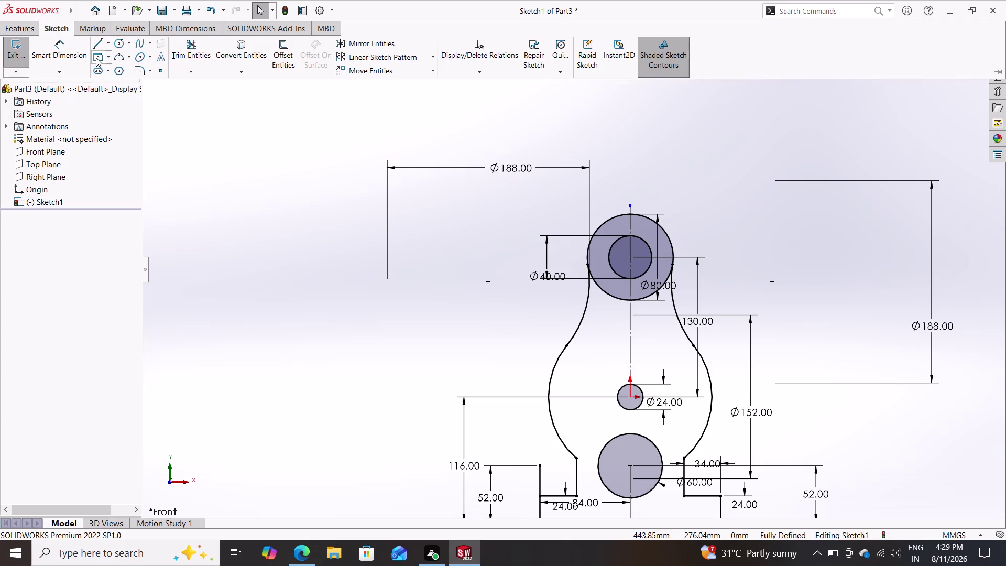
click(186, 54)
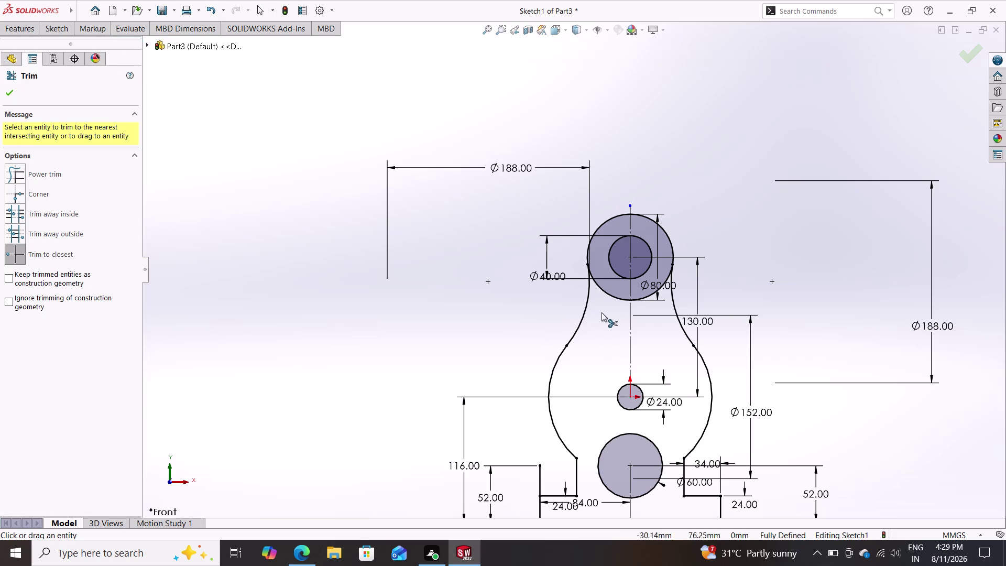
click(615, 300)
click(650, 294)
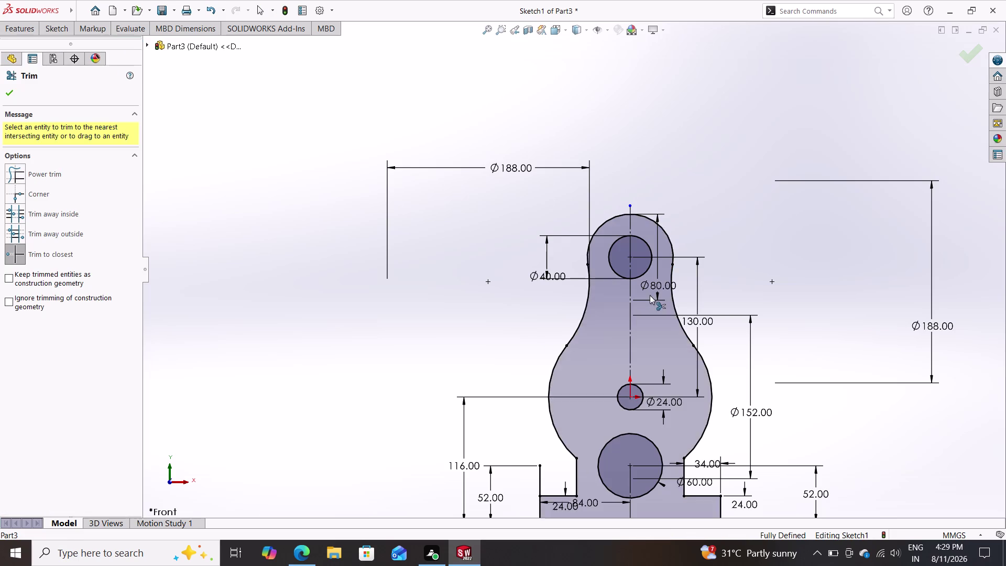
key(Escape)
key(Escape)
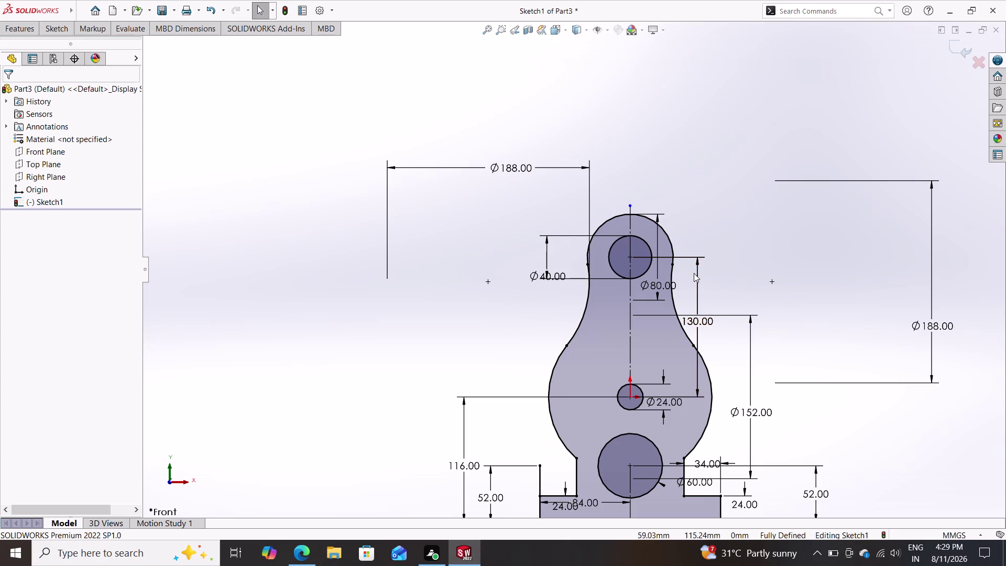
scroll(down, 3)
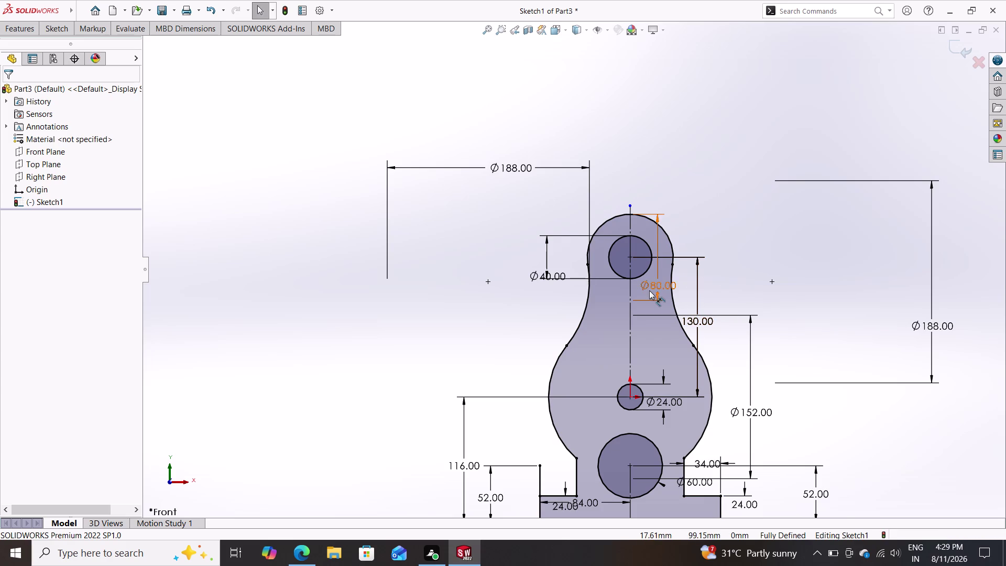
scroll(up, 3)
scroll(up, 3)
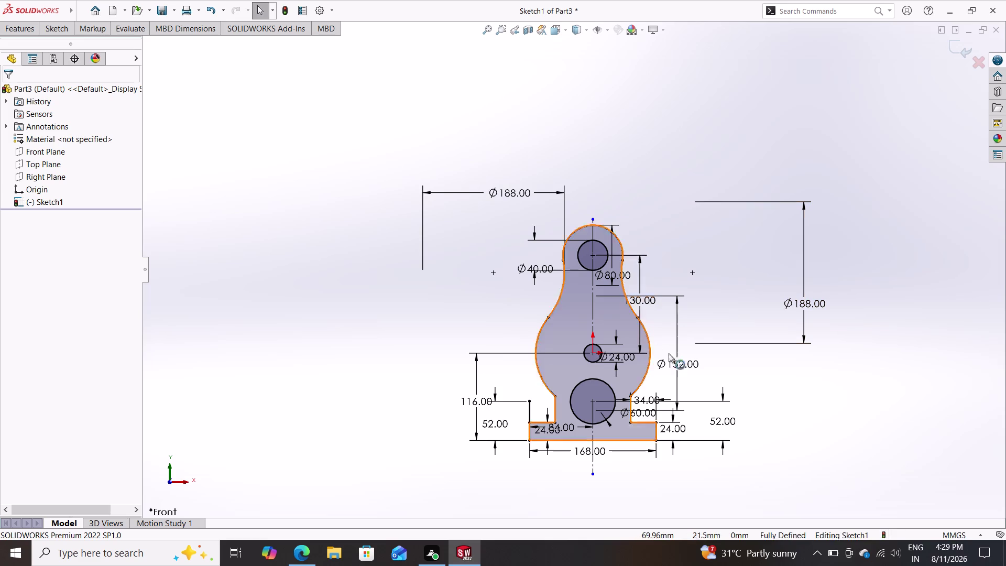
scroll(up, 3)
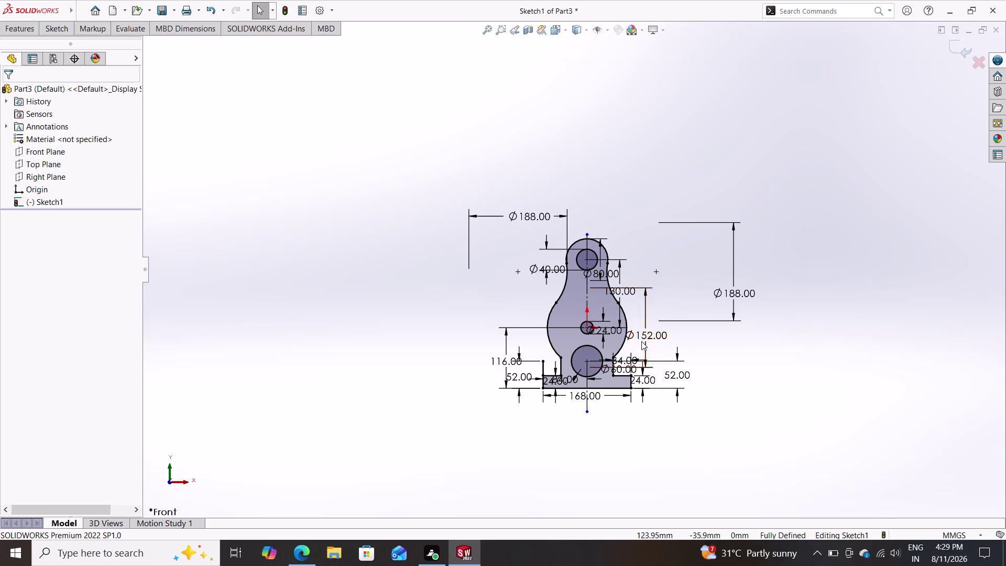
scroll(down, 3)
scroll(down, 3)
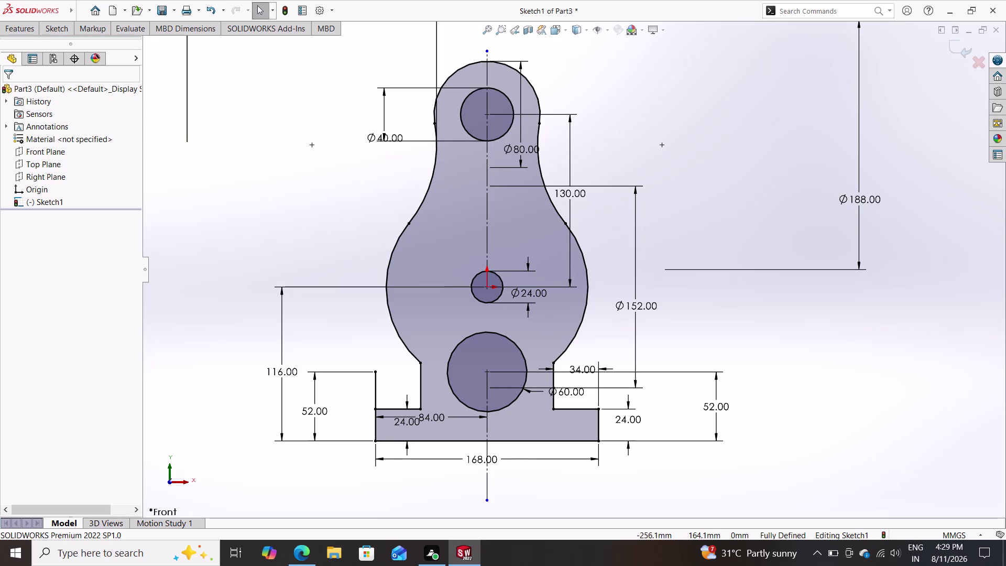
click(48, 29)
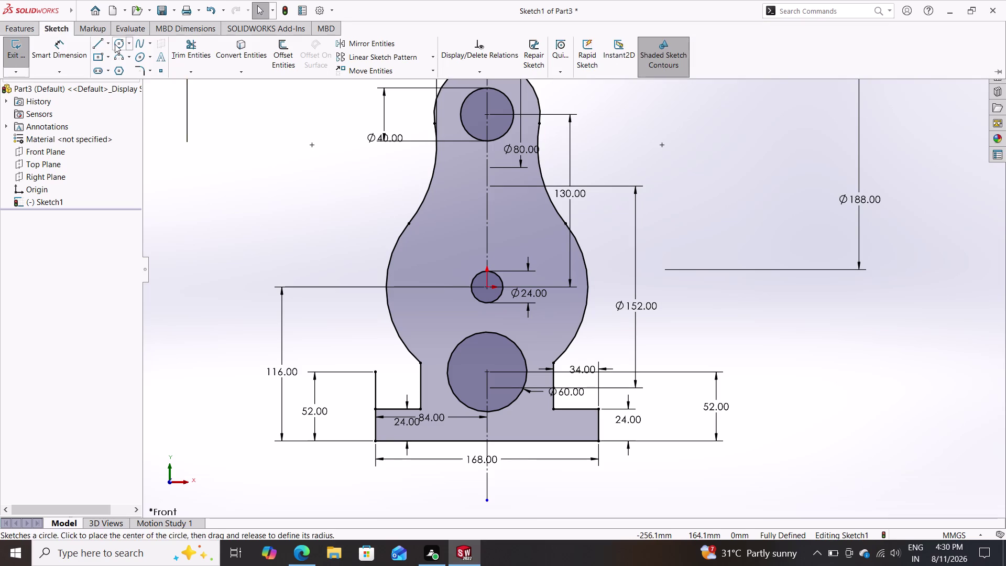
Draw a first circle centred on the Ø24 hole's centre point.
double_click(114, 44)
click(487, 287)
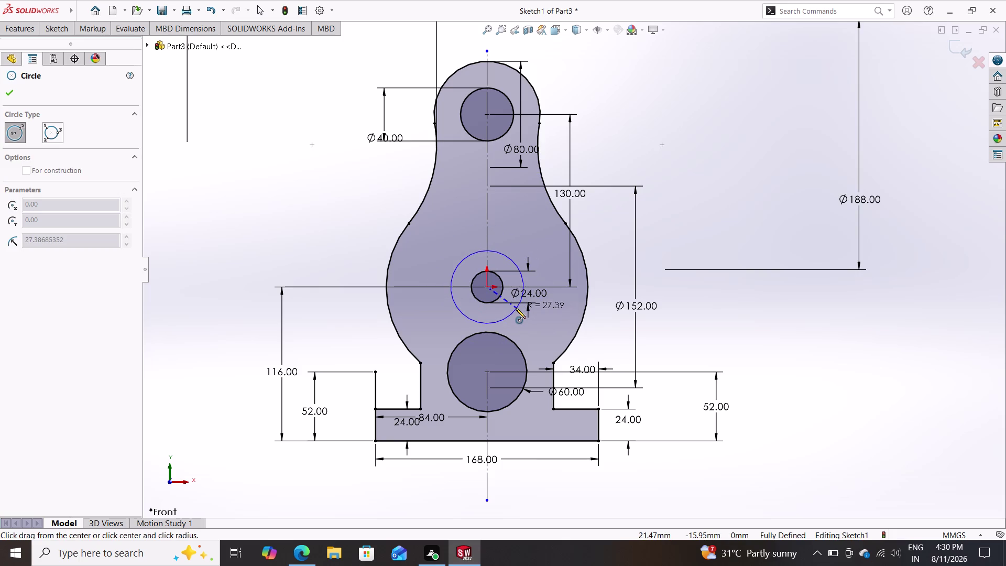
click(515, 308)
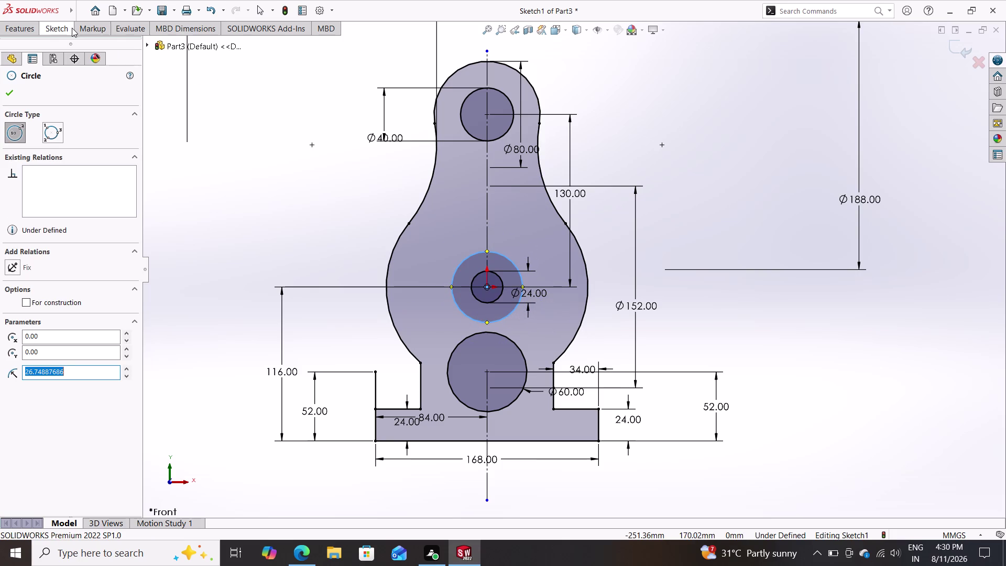
double_click(54, 26)
click(119, 47)
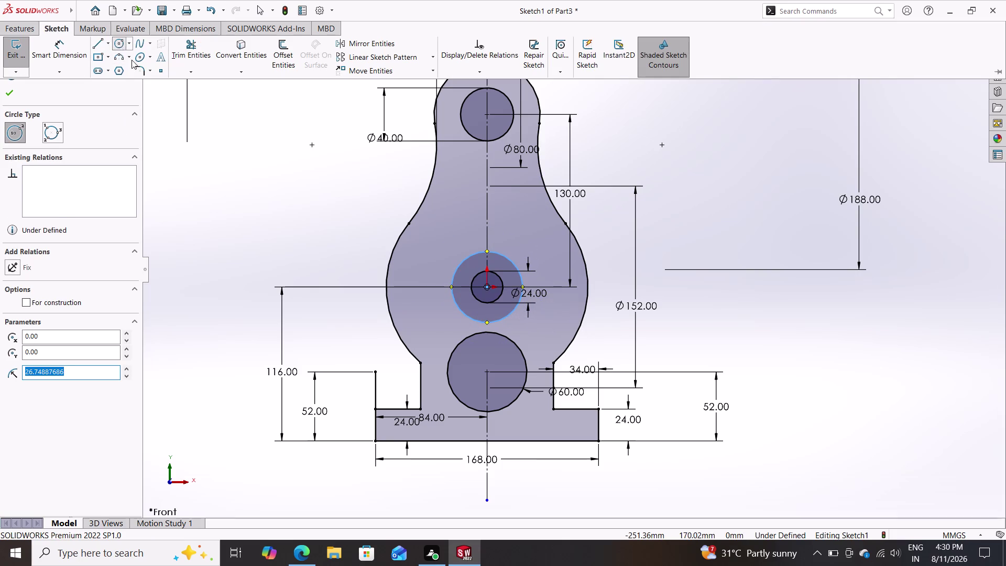
click(487, 285)
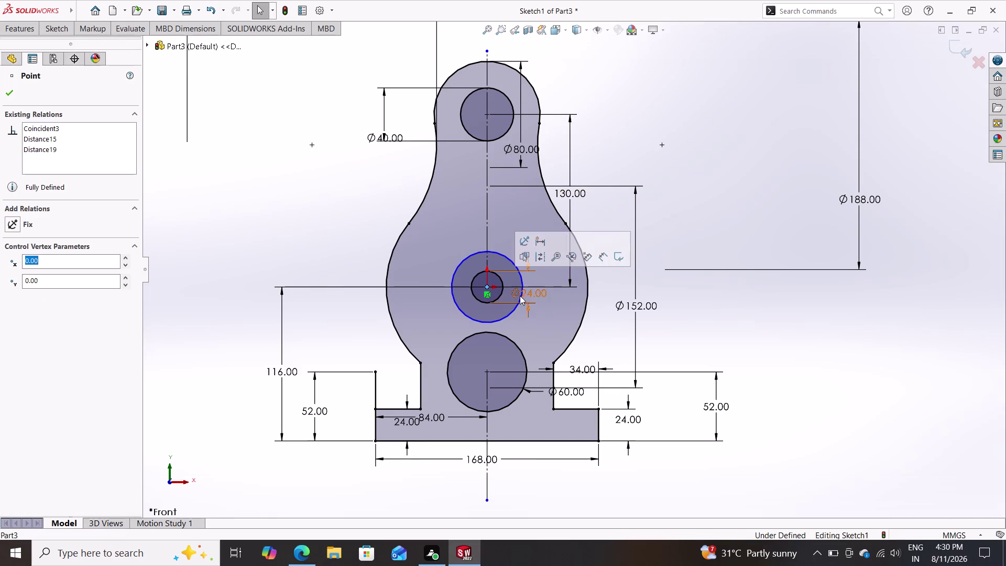
Draw a second, larger concentric circle around the Ø24 centre hole.
click(56, 24)
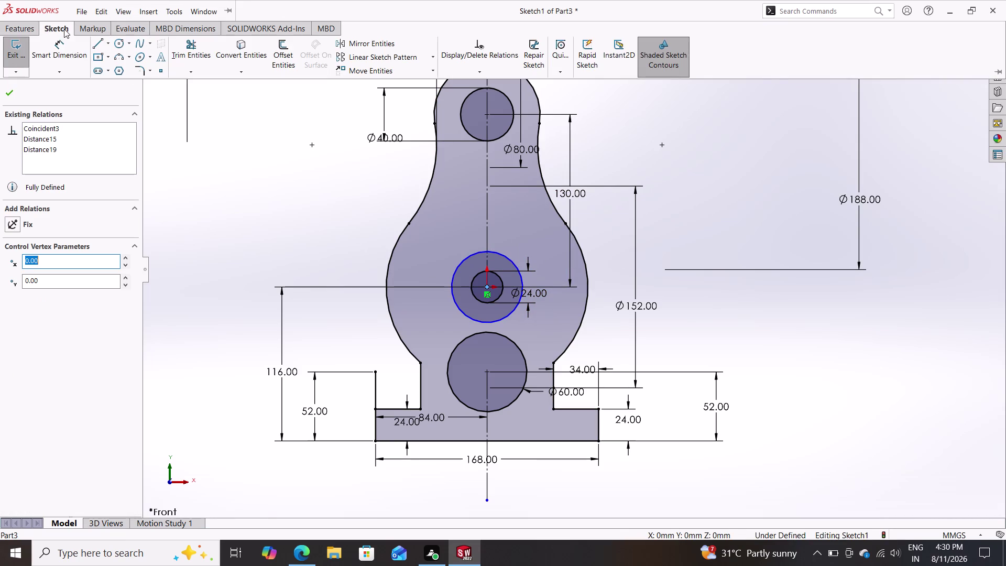
click(119, 42)
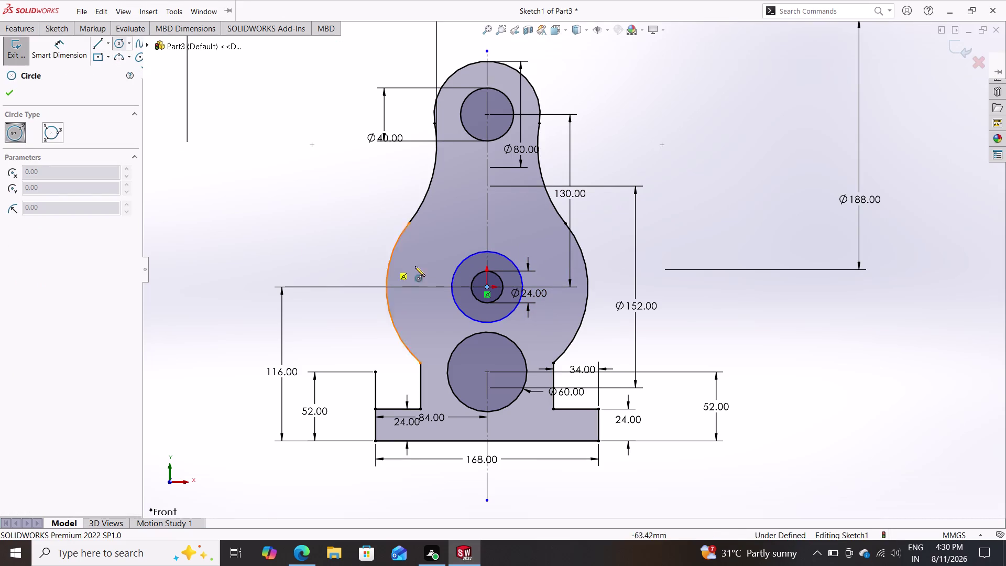
click(487, 287)
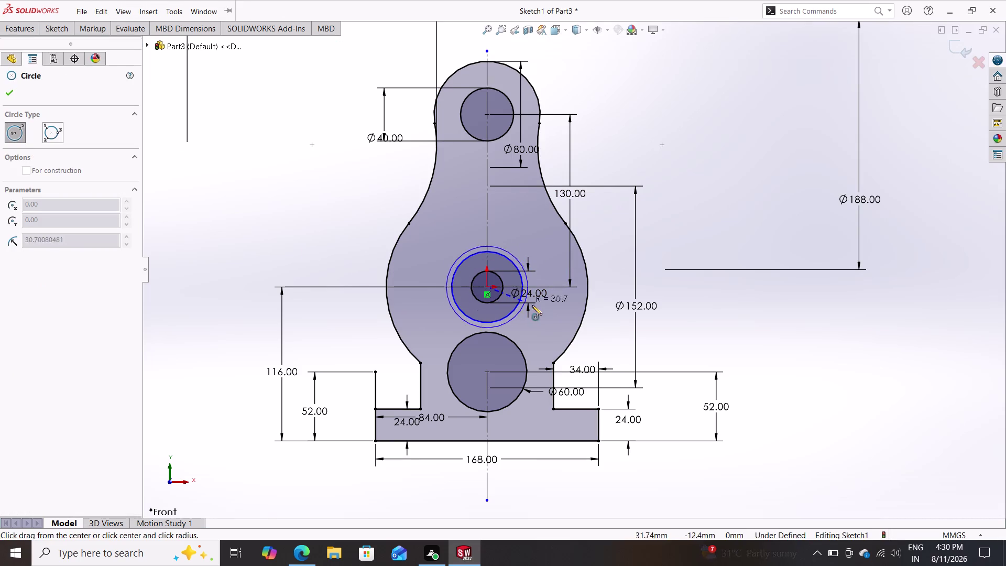
click(532, 295)
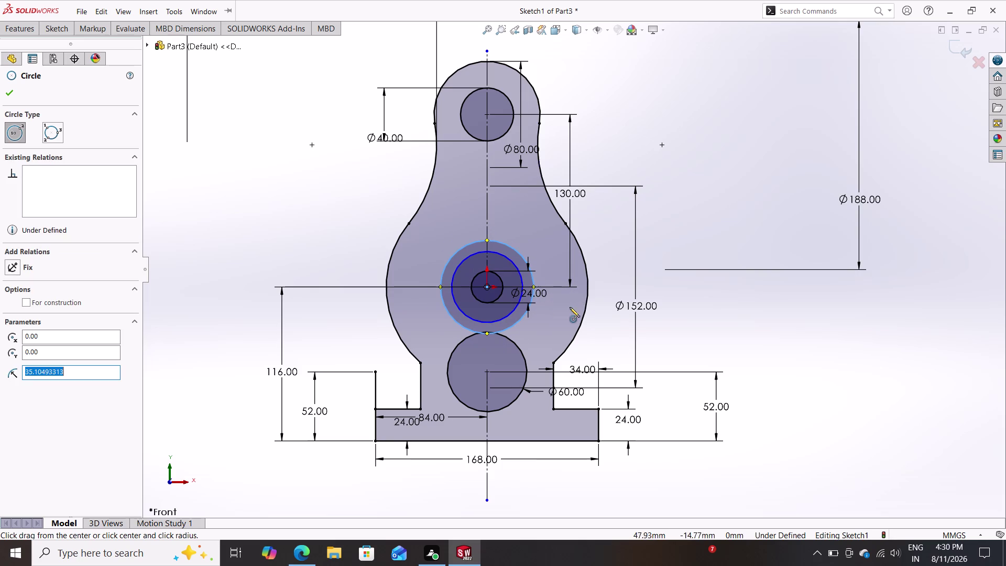
key(Escape)
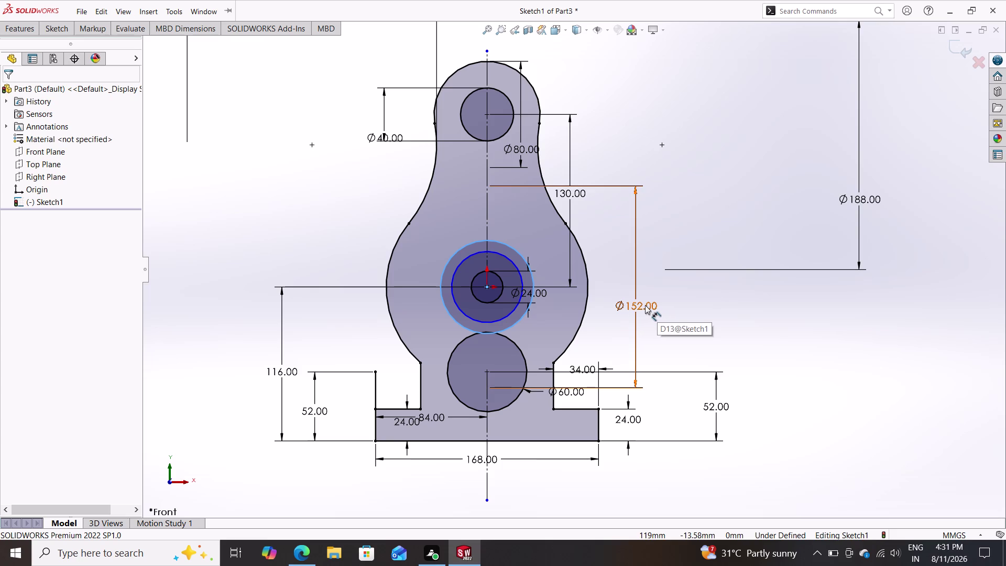
key(Escape)
key(Escape)
scroll(up, 3)
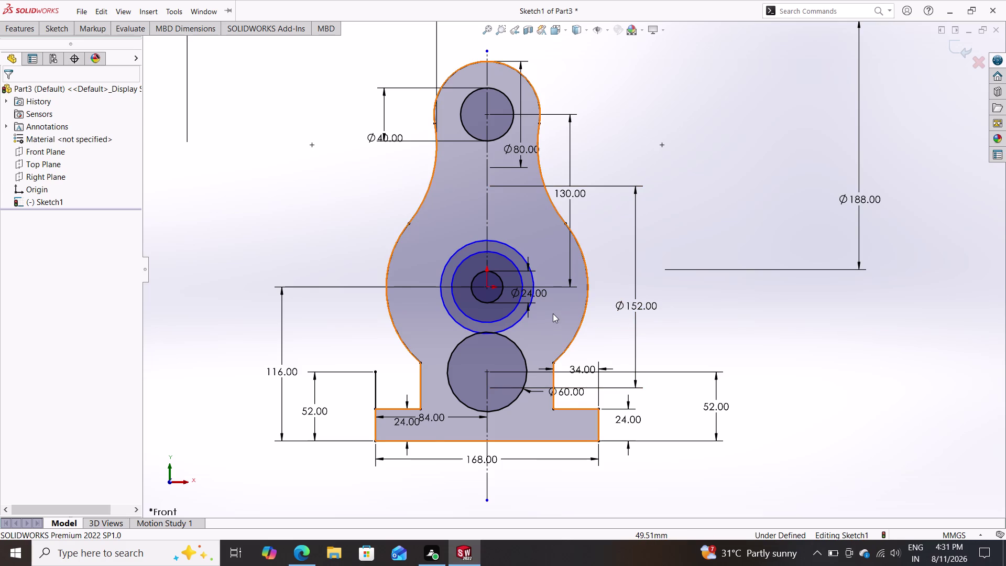
scroll(down, 3)
scroll(down, 3)
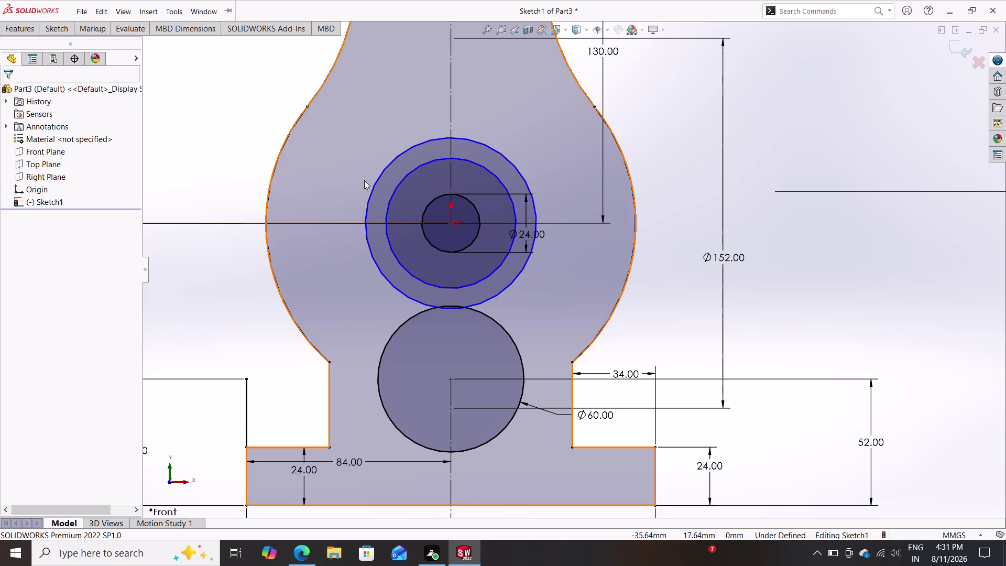
click(51, 30)
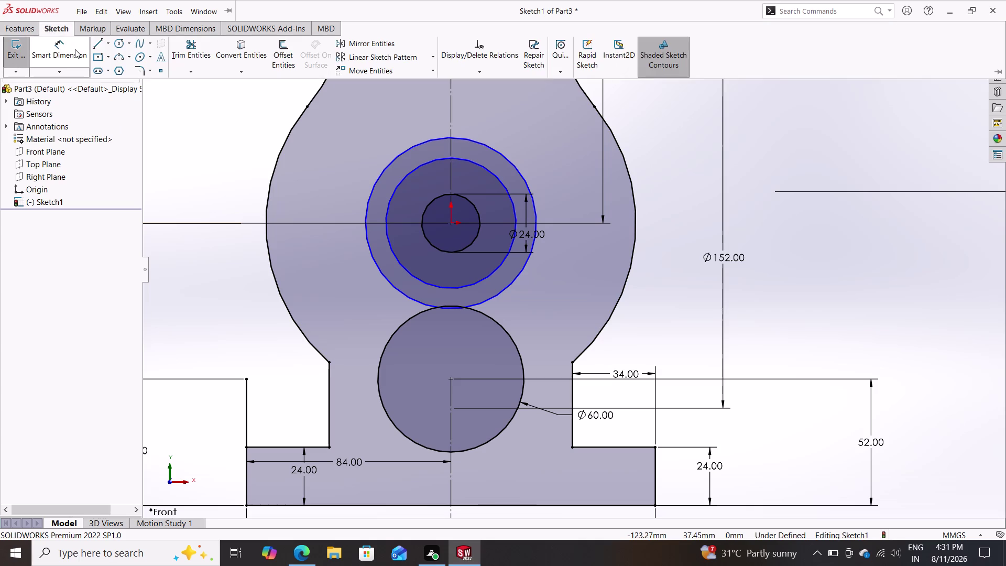
Give the outer circle around the centre hole an Ø80 diameter, entered as 40+40.
click(74, 49)
click(372, 185)
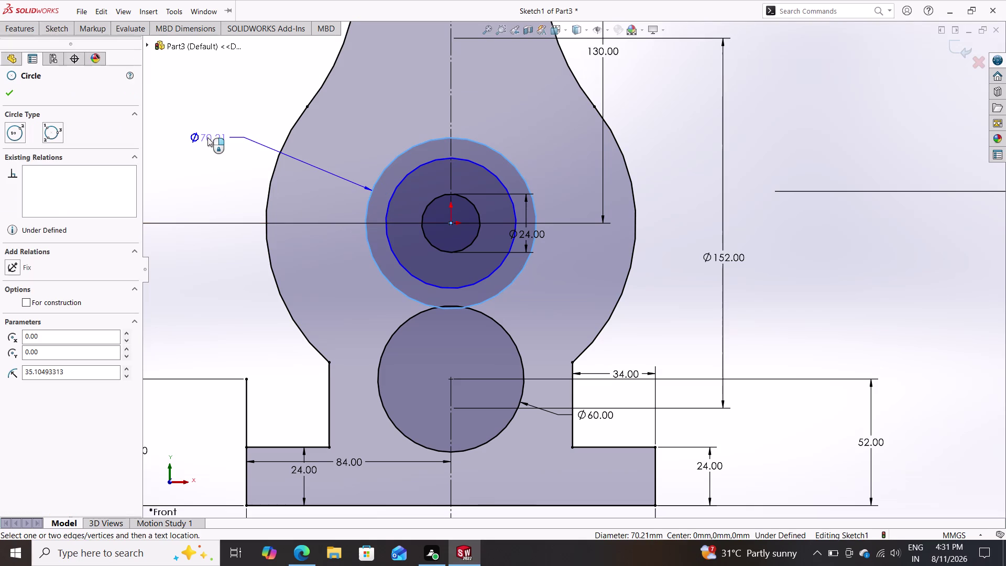
click(207, 137)
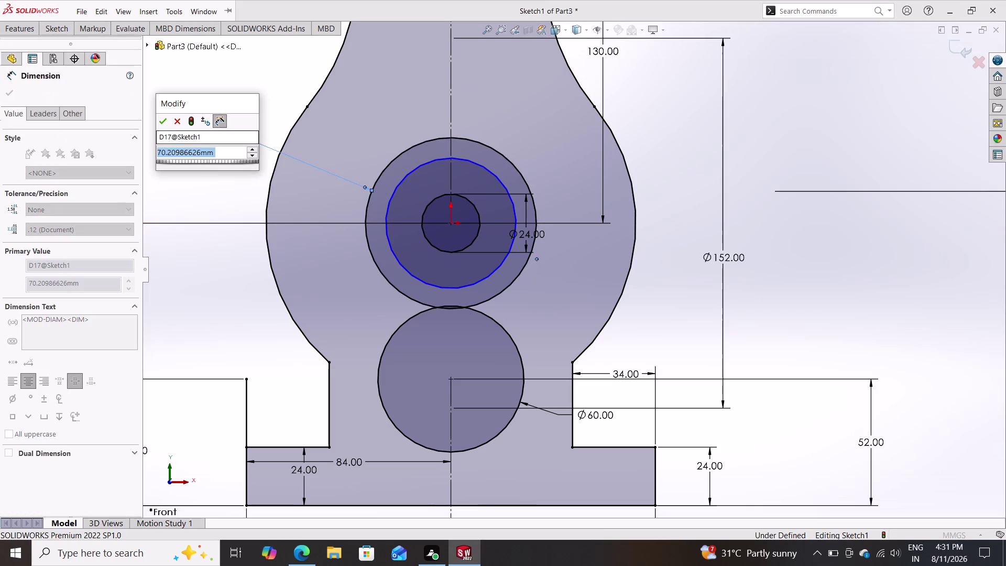
text(4)
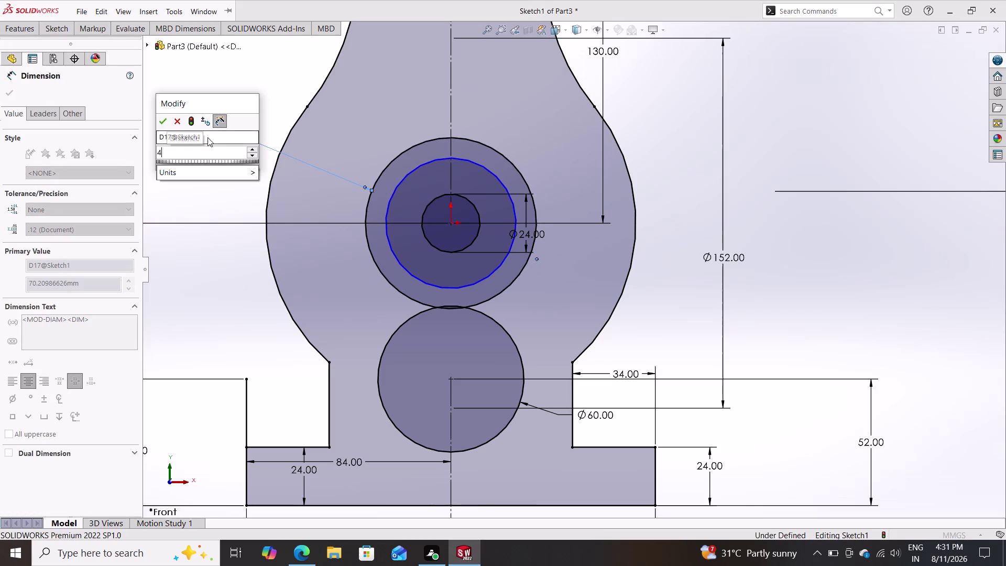
text(0)
text(+4)
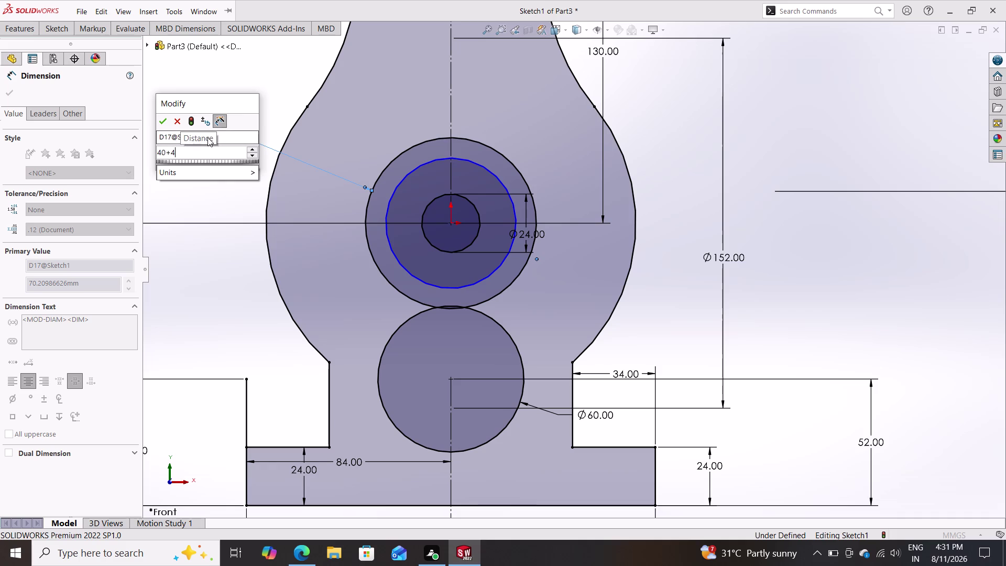
key(0)
key(Return)
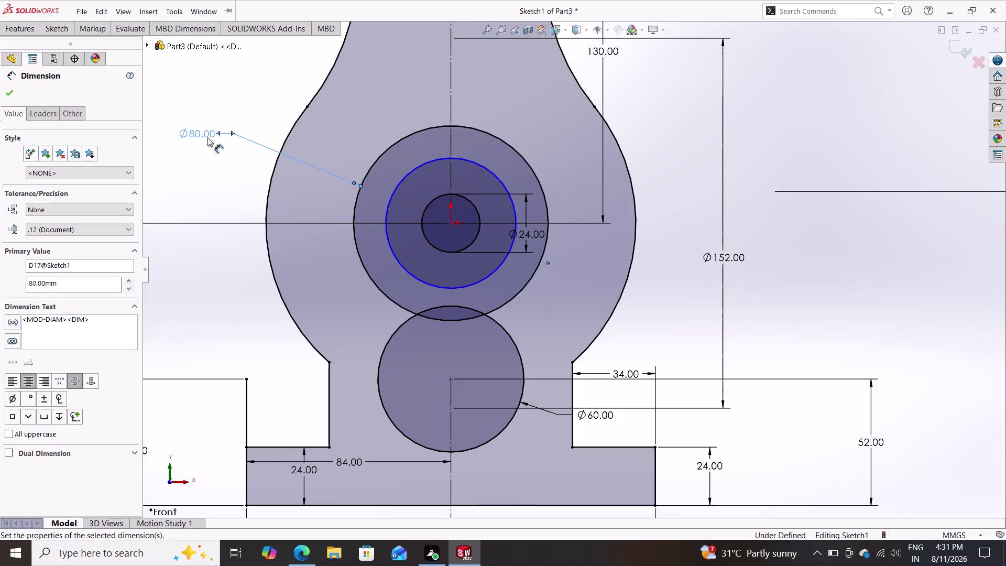
key(Escape)
key(Escape)
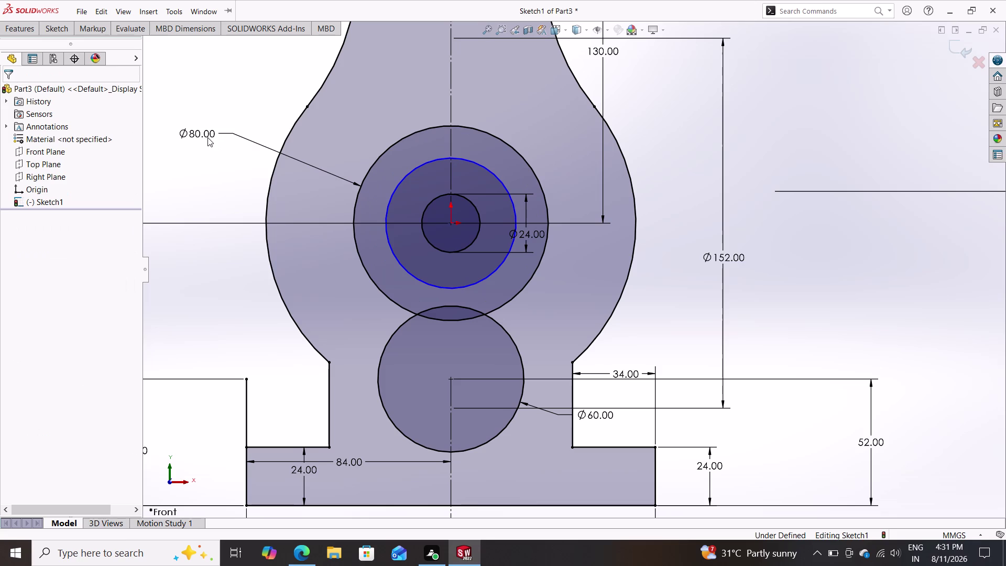